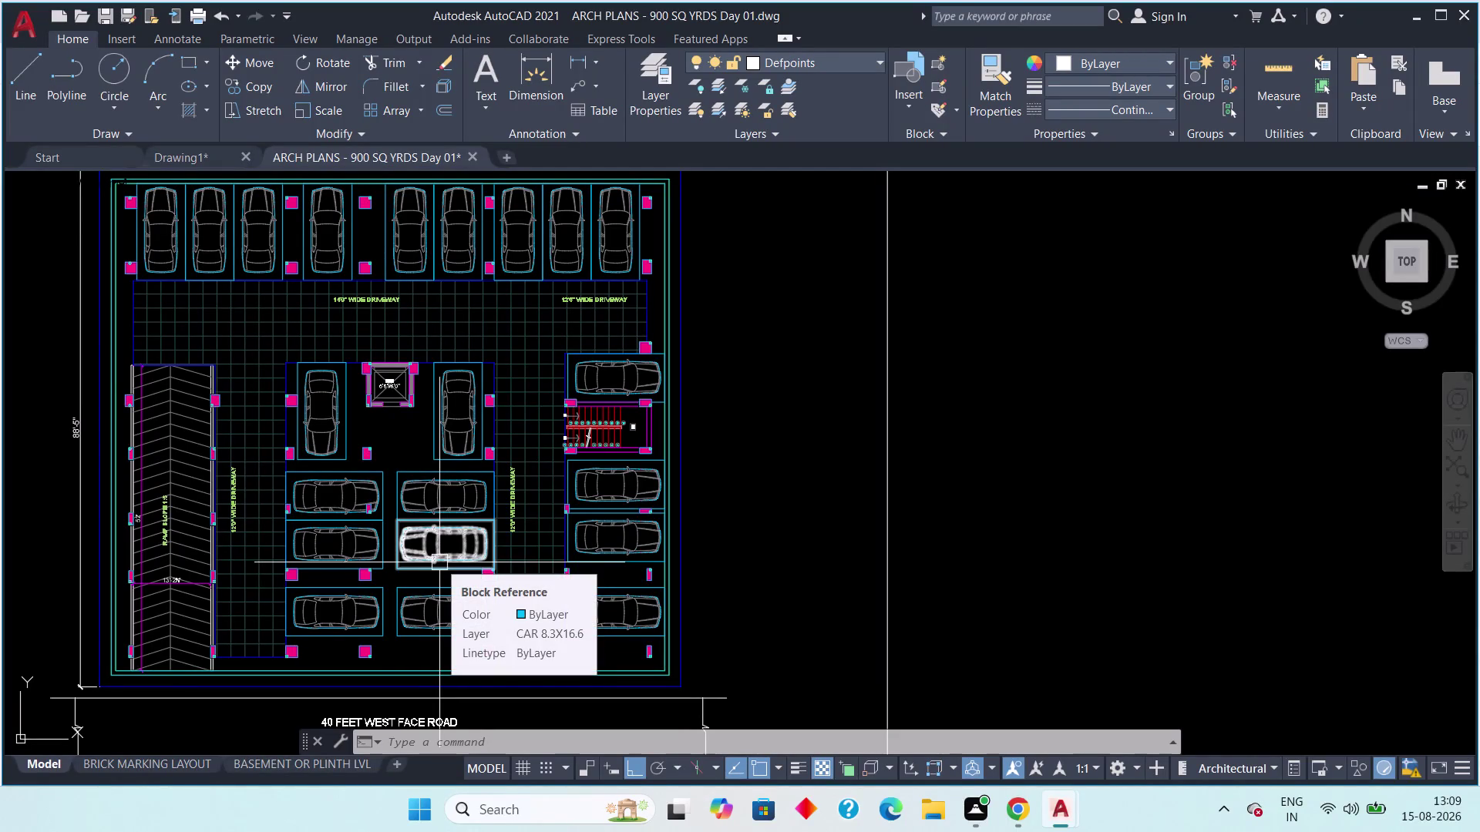
Measure a reference-plan column (2'-1") without placing the dimension, then go to Drawing1.
scroll(up, 3)
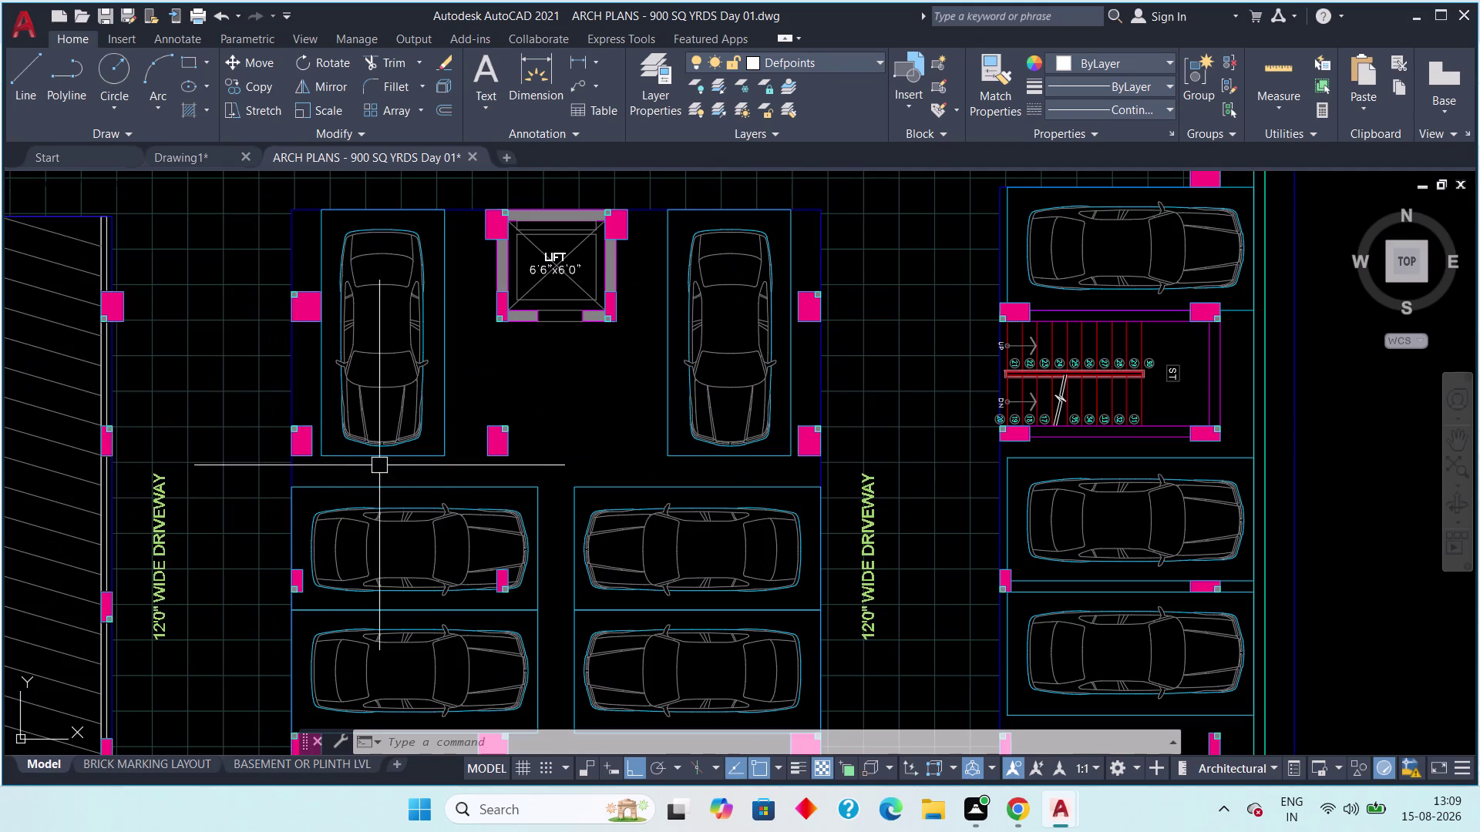
click(574, 60)
scroll(up, 3)
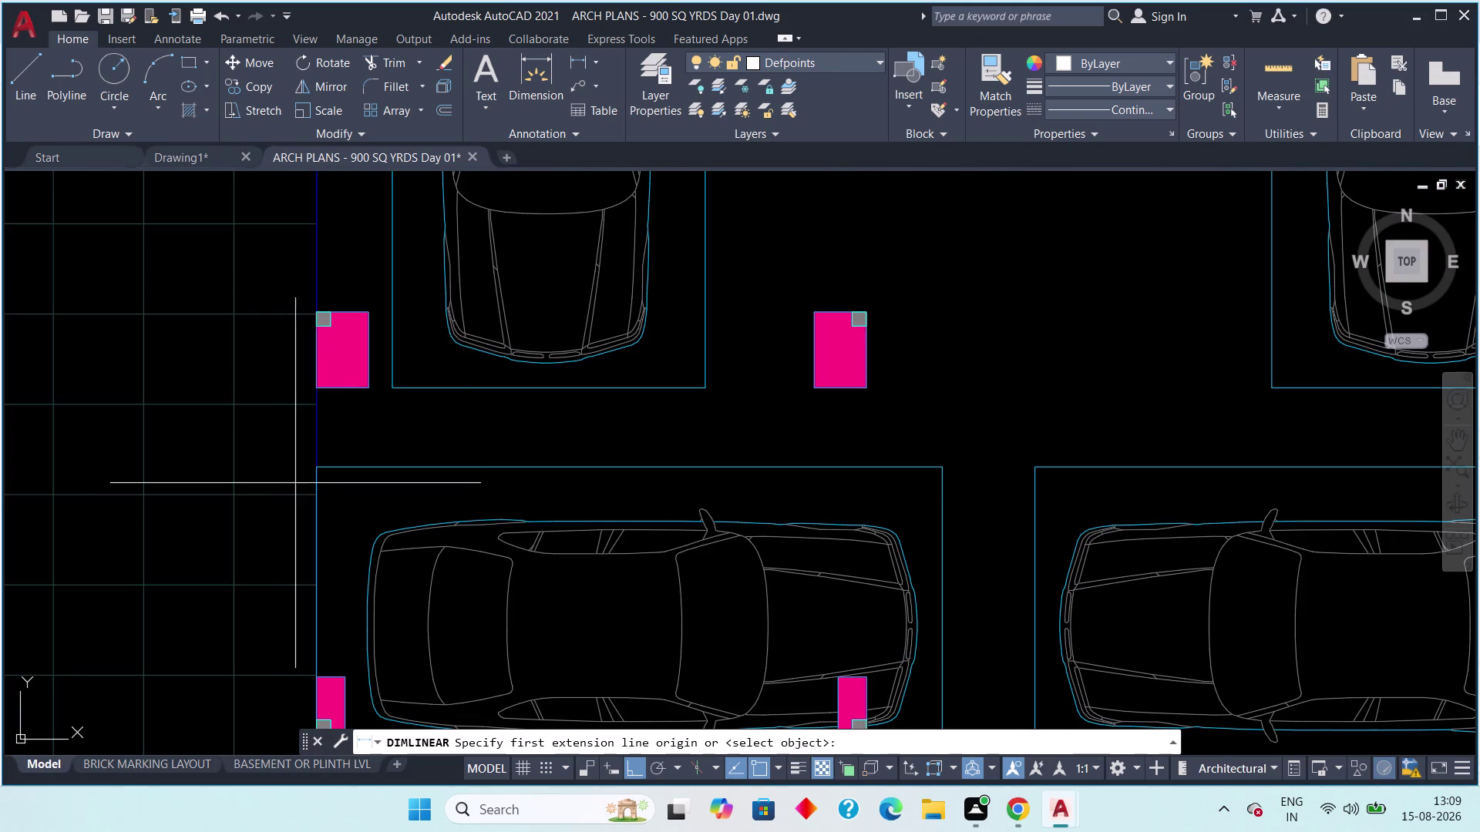
click(316, 471)
click(316, 391)
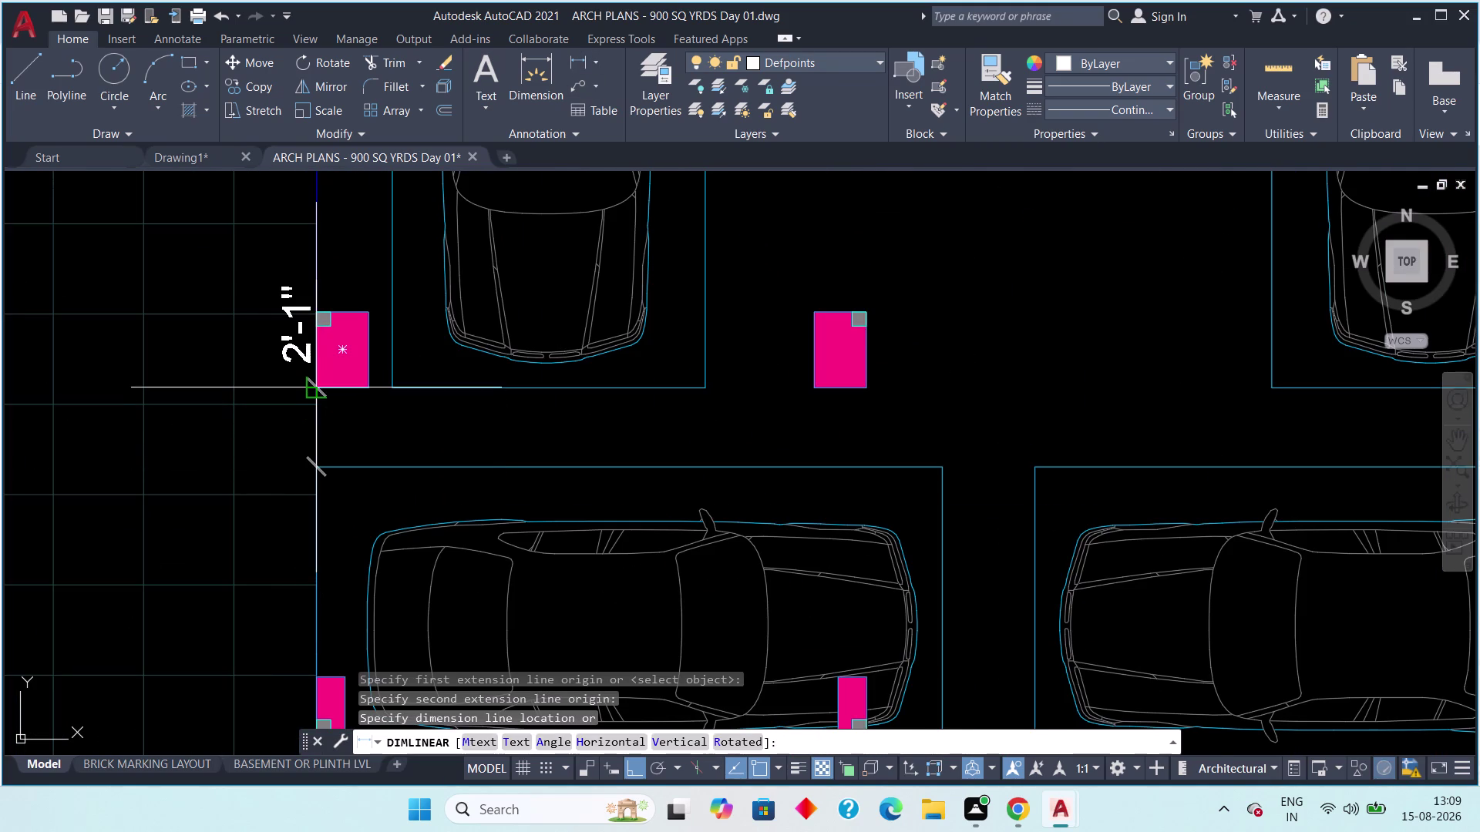
scroll(down, 3)
key(Escape)
scroll(down, 3)
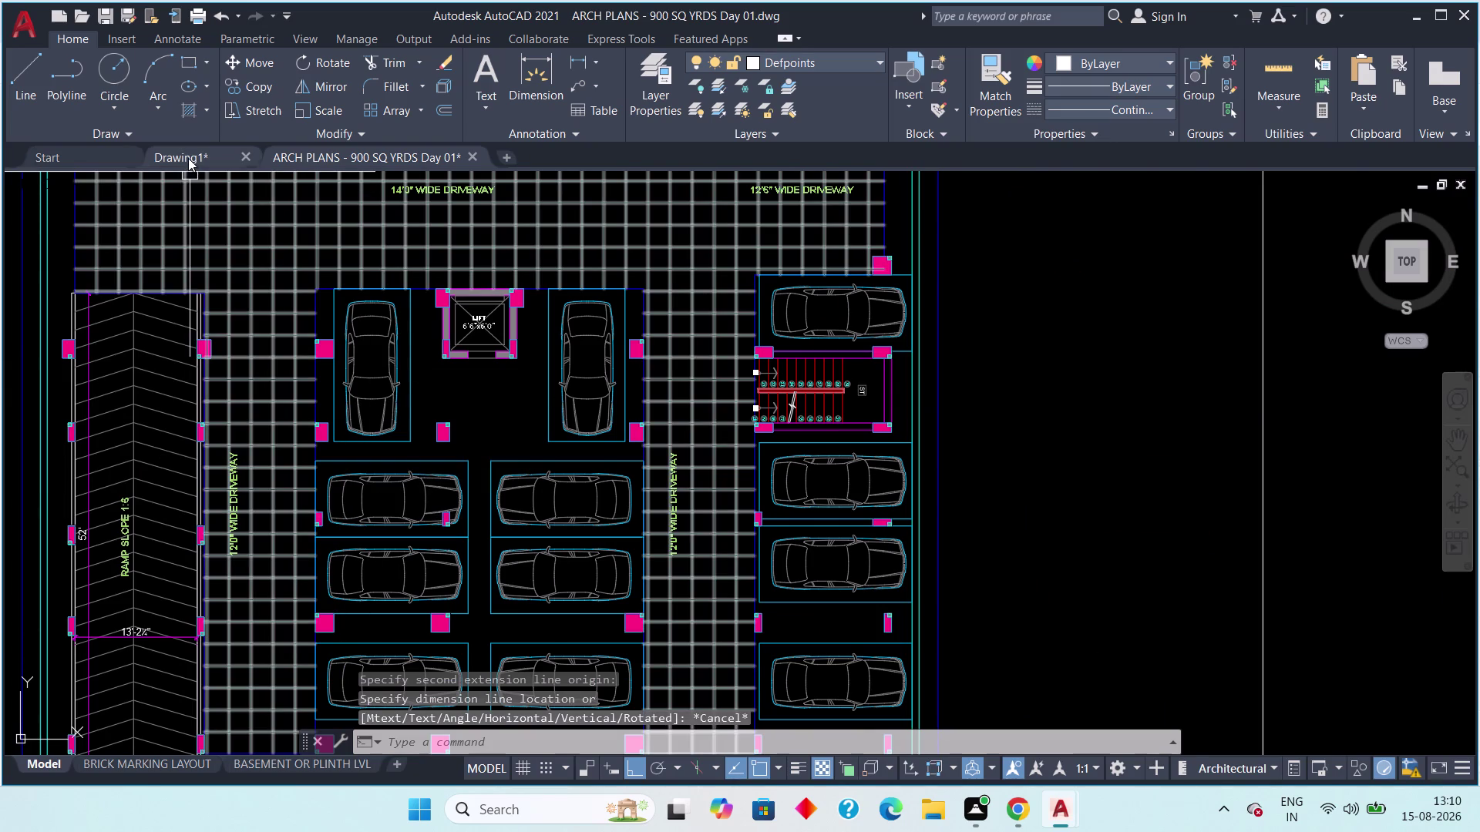
click(188, 158)
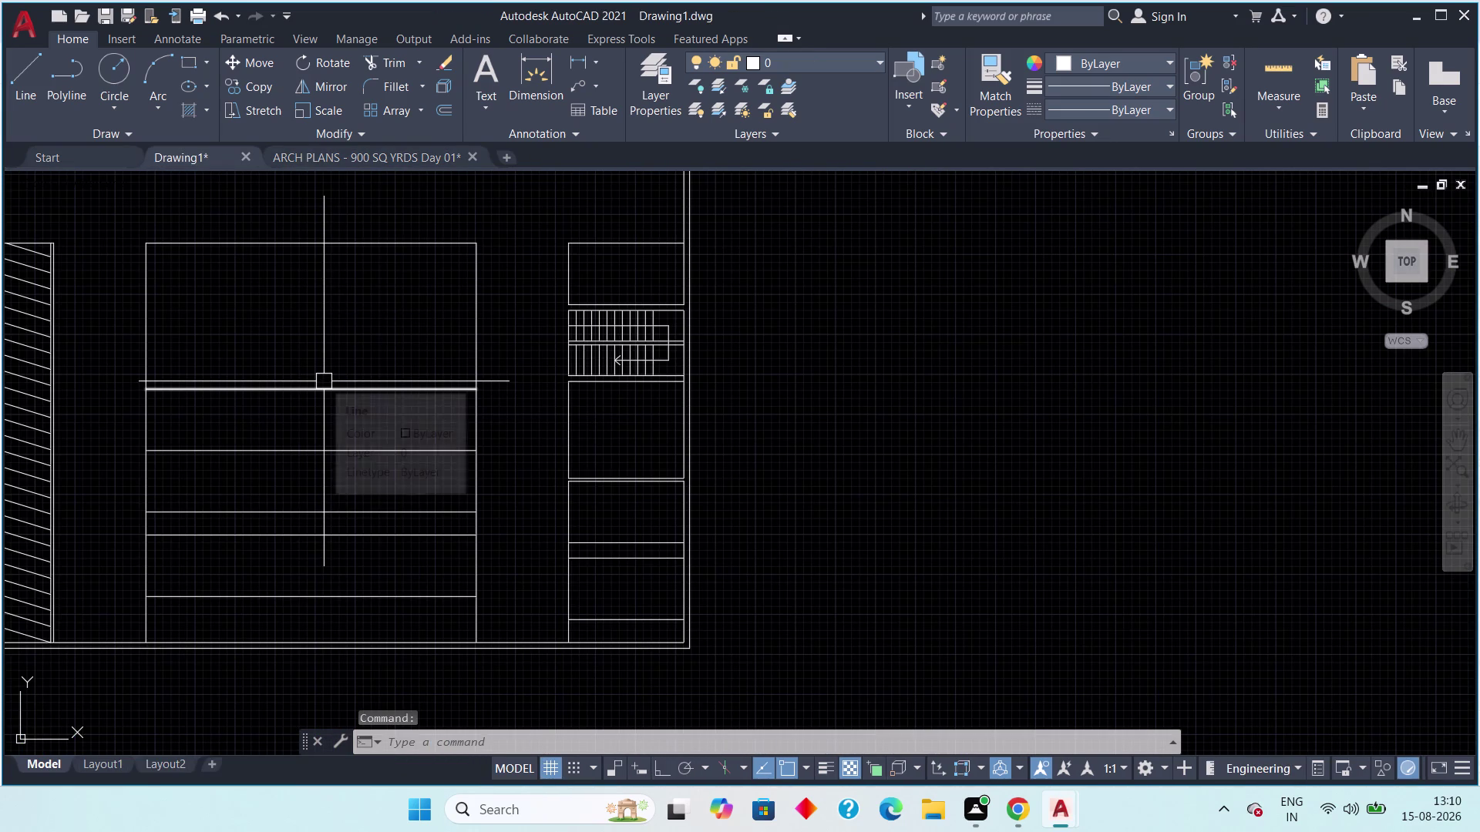
Offset the parking bay's horizontal line 2 feet to one side.
text(off 2)
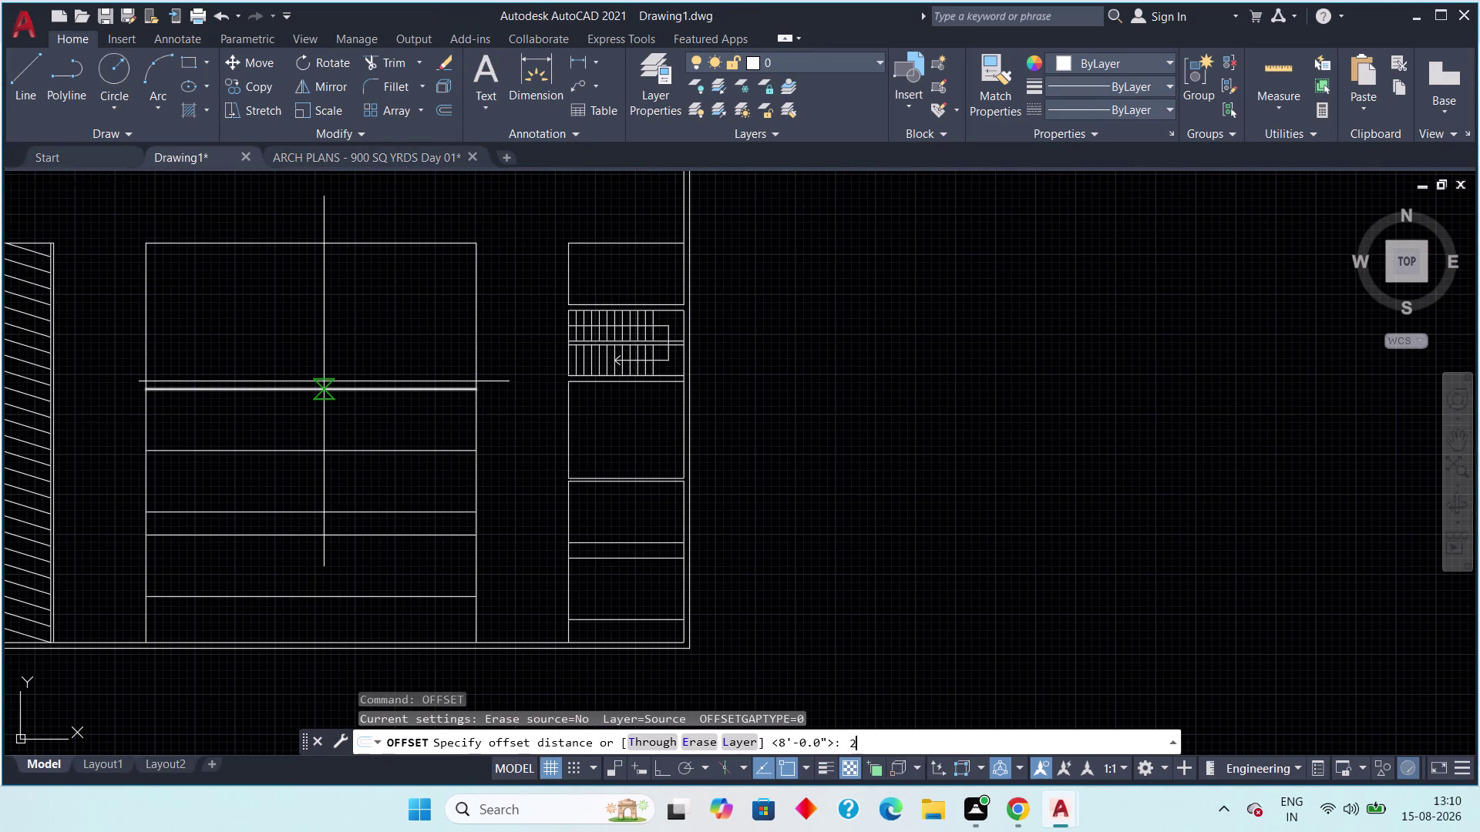
text(')
key(space)
click(334, 392)
click(333, 375)
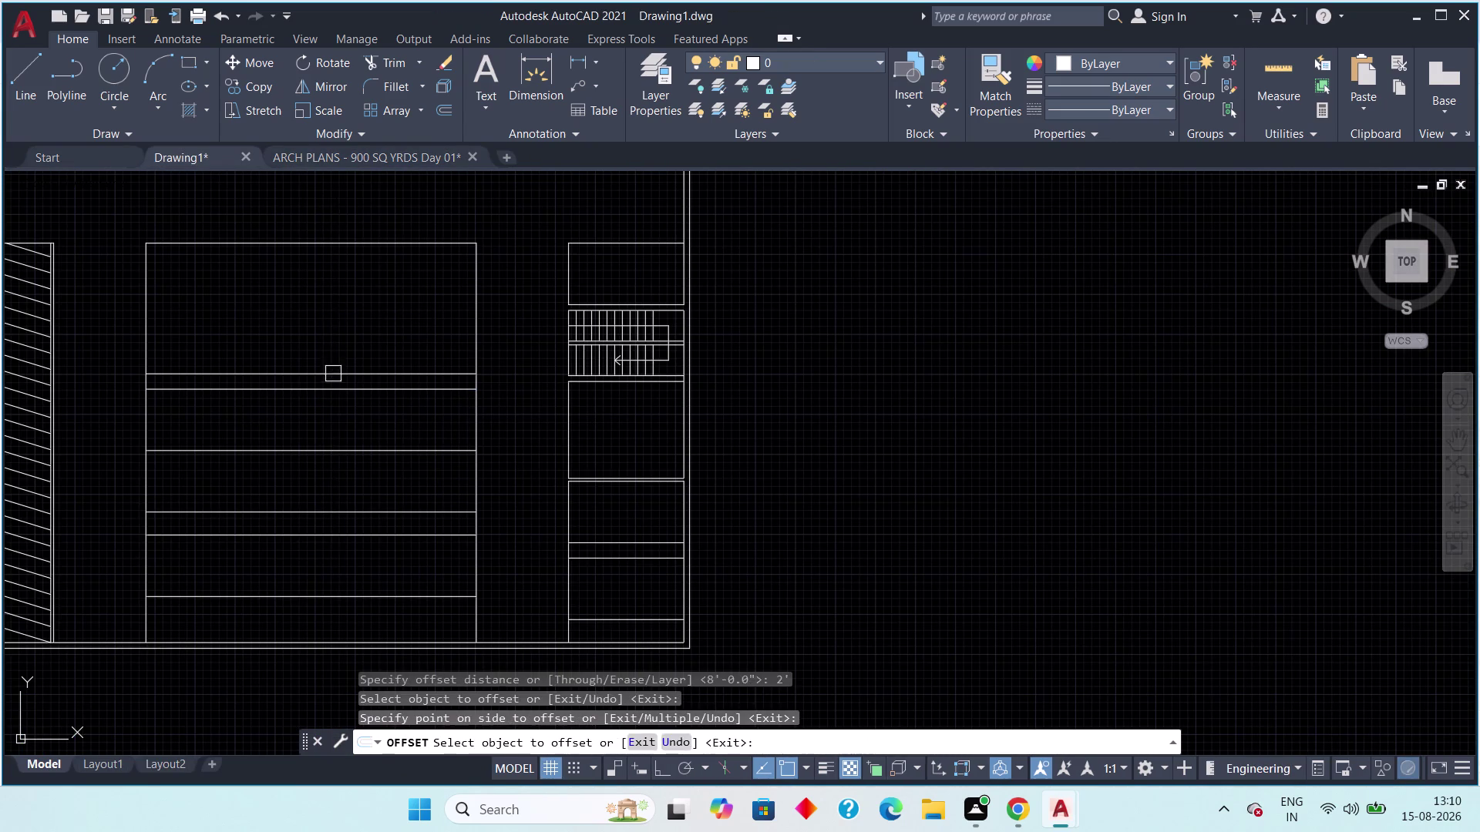
key(Escape)
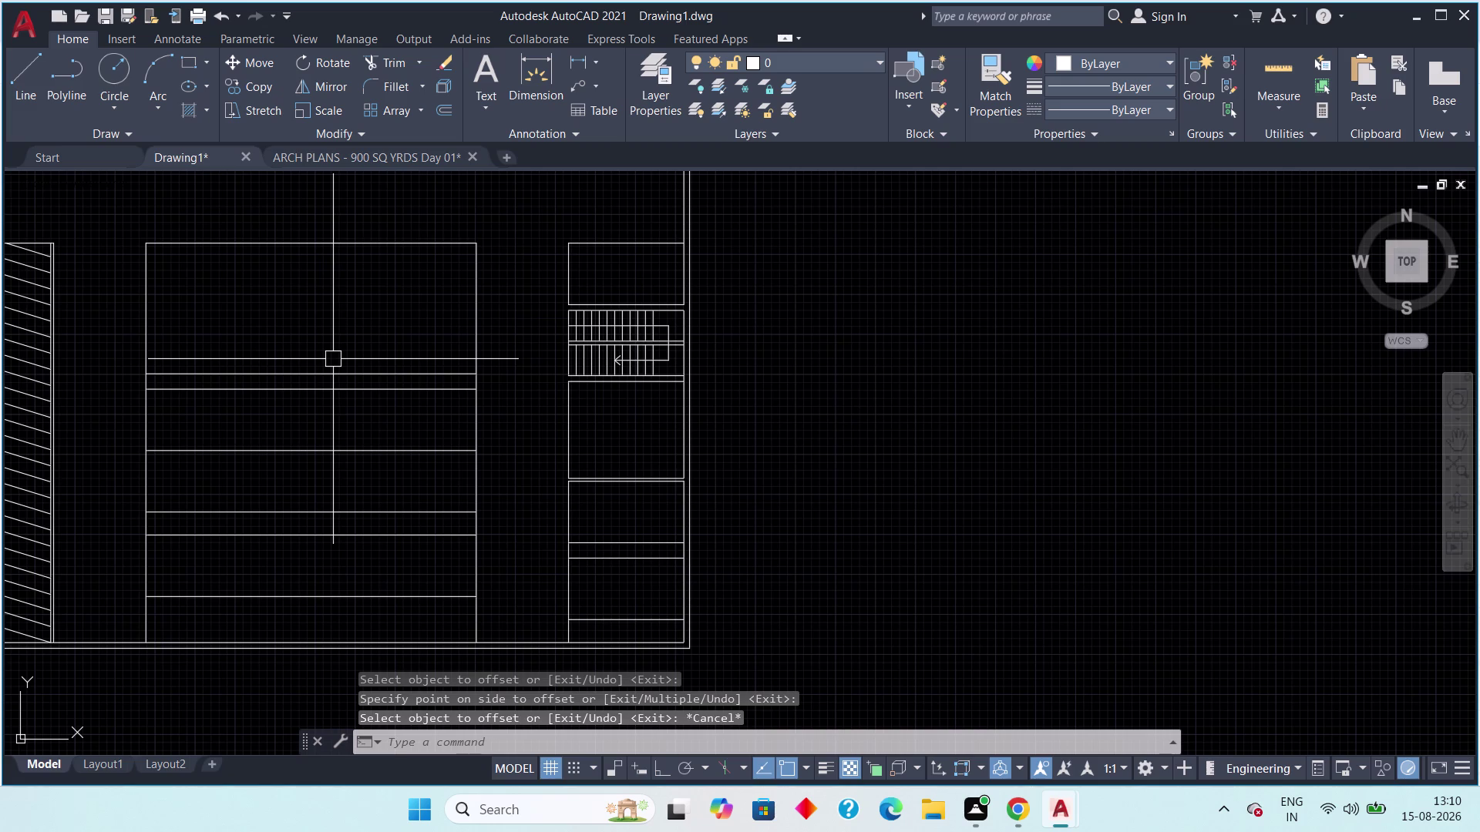
Bring the ARCH PLANS reference plan back up.
click(301, 145)
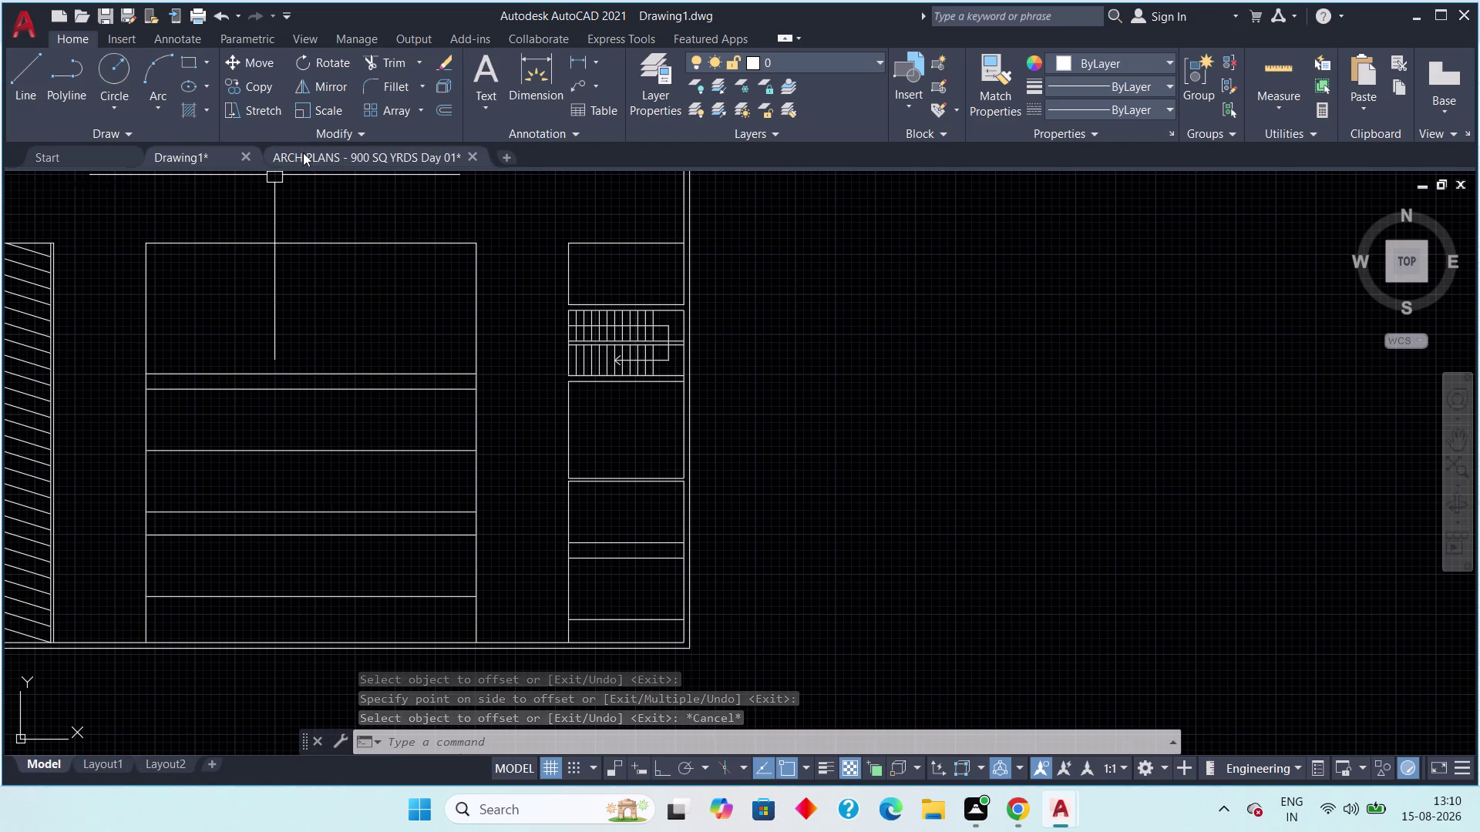
click(303, 149)
double_click(306, 156)
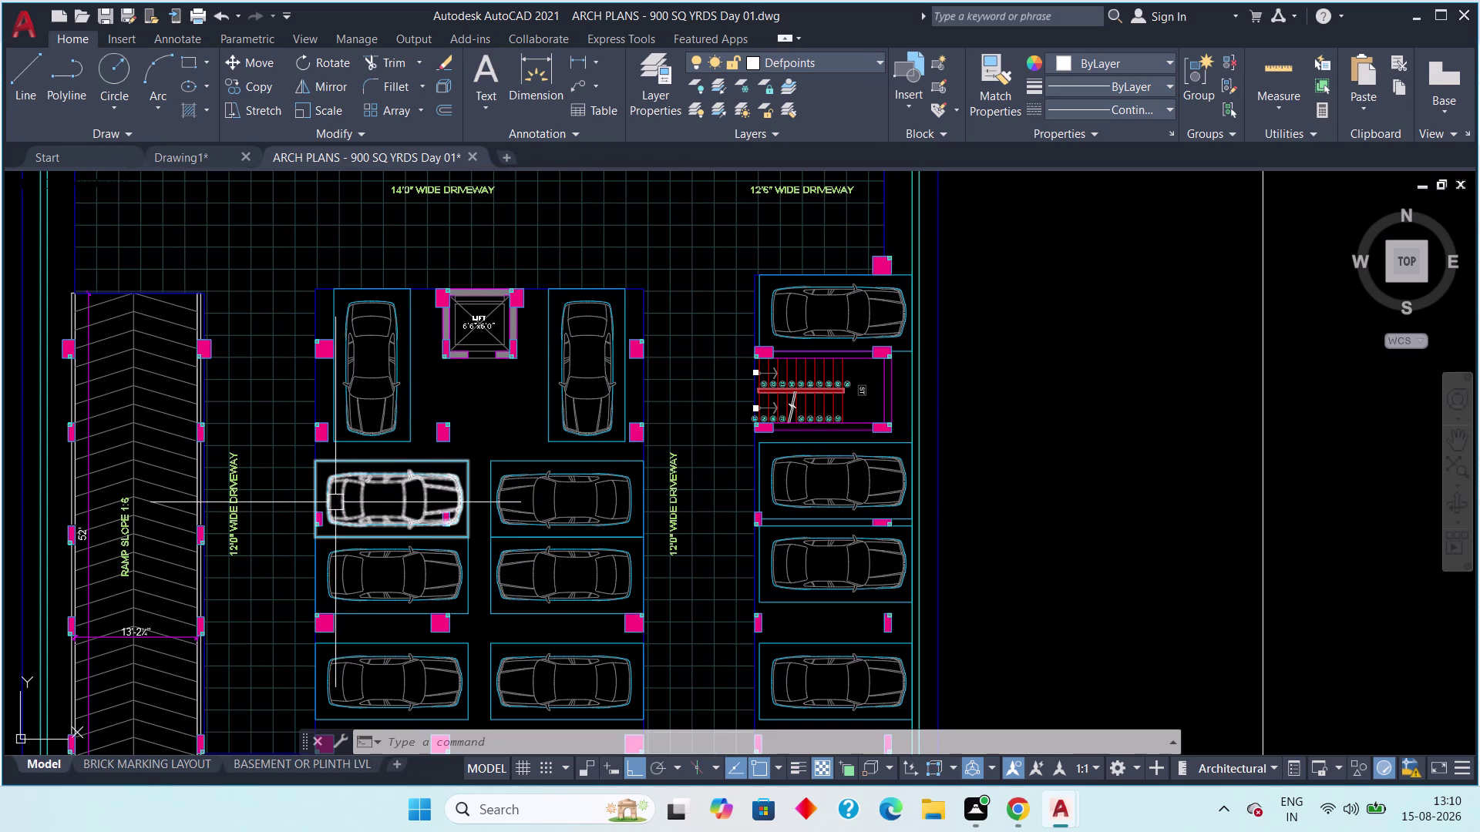
In Drawing1, offset the parking block's left and right edges 2 feet inward.
click(183, 147)
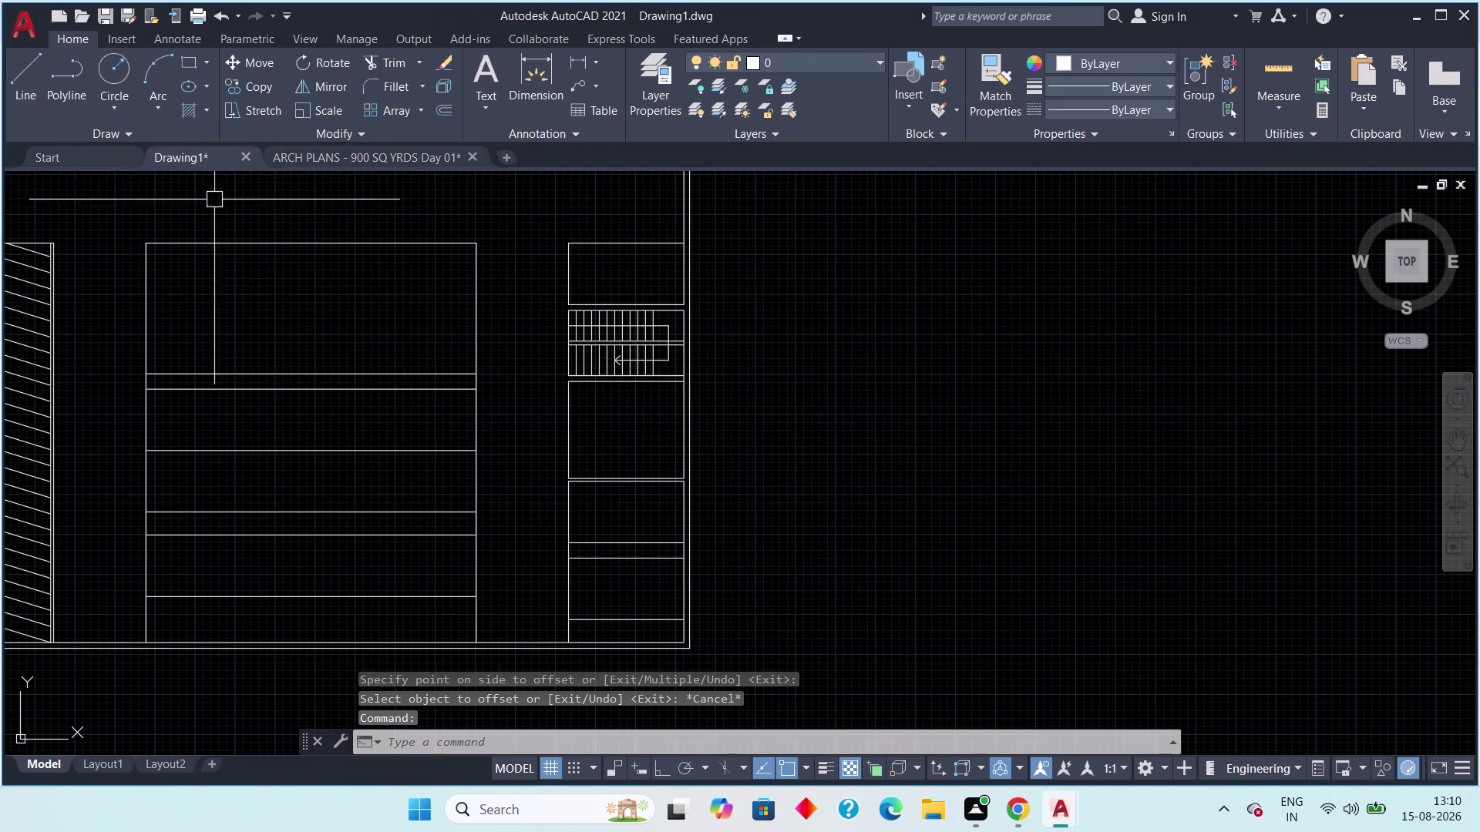
middle_drag(271, 329, 349, 365)
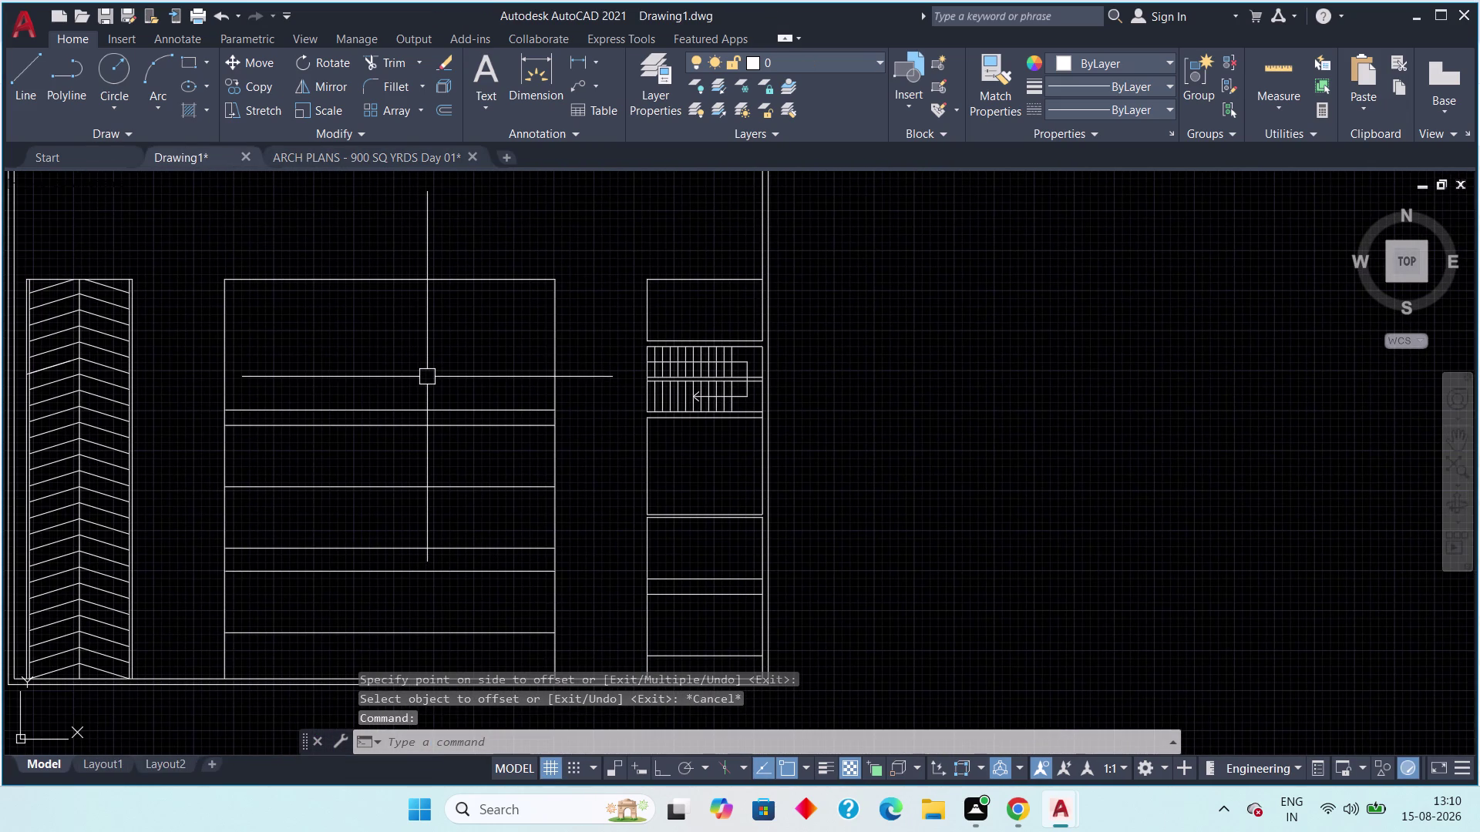
text(o)
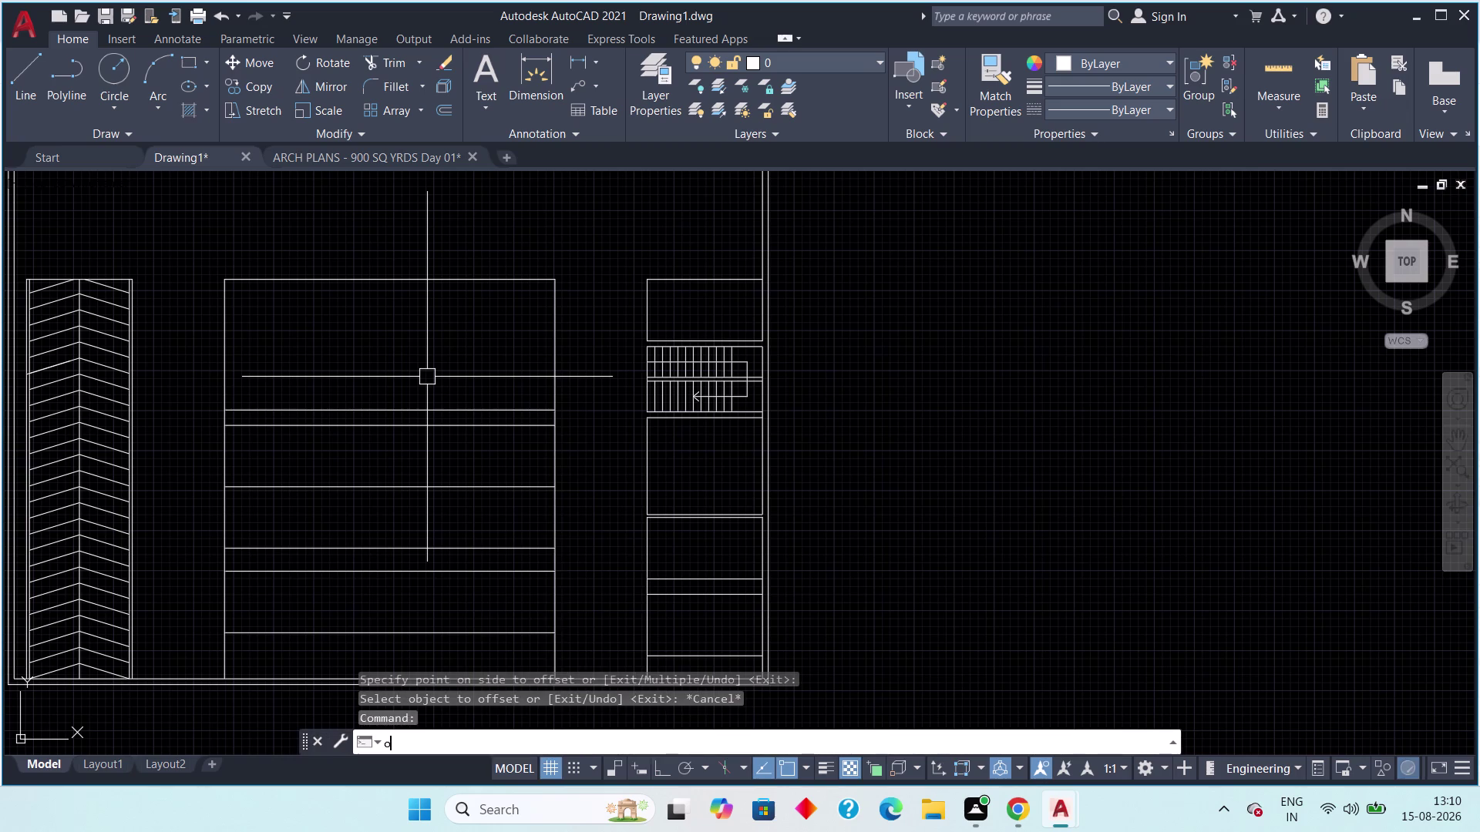
text(ff)
key(space)
text(2')
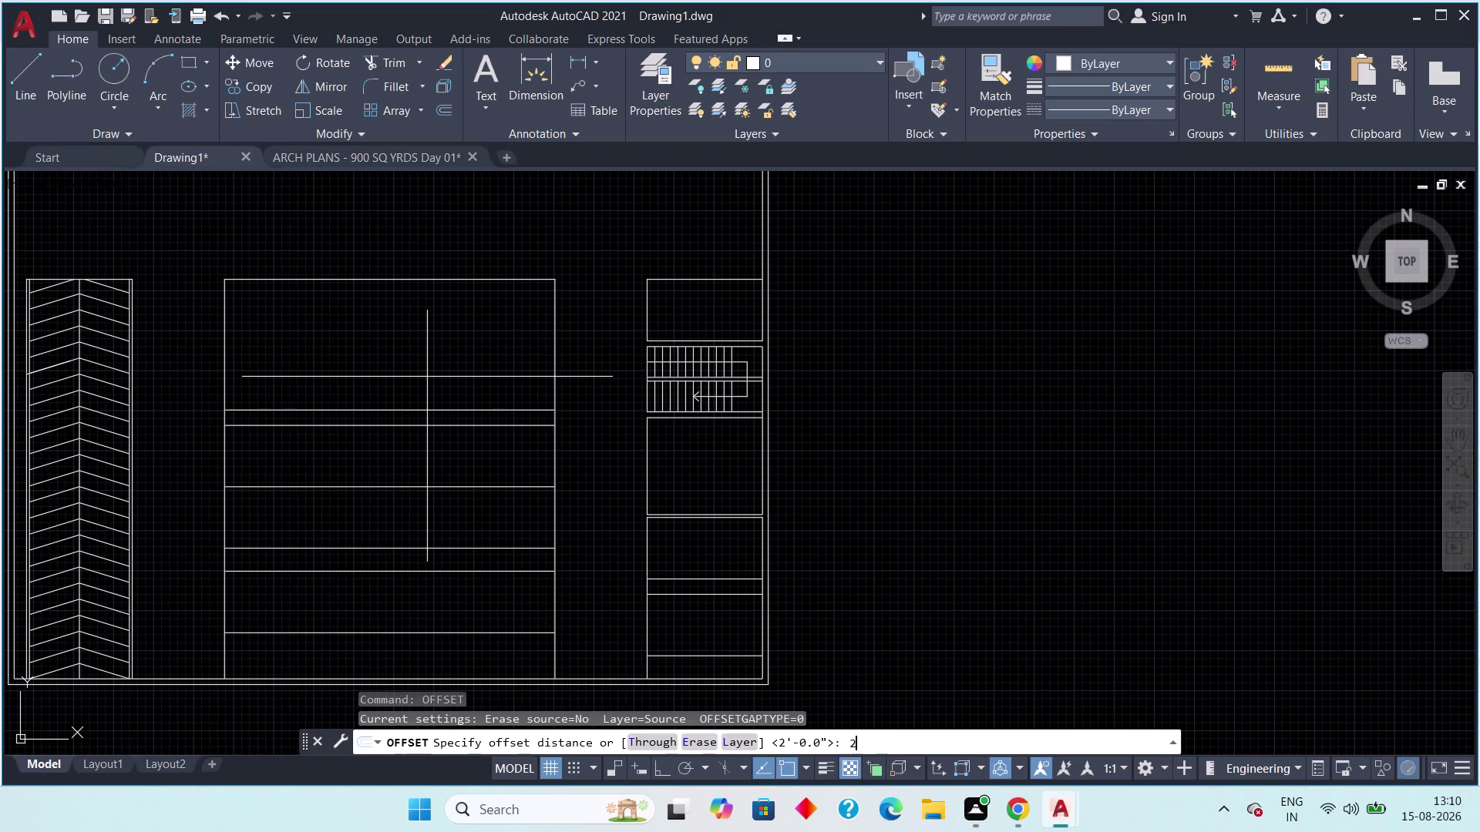
key(space)
click(562, 345)
click(521, 353)
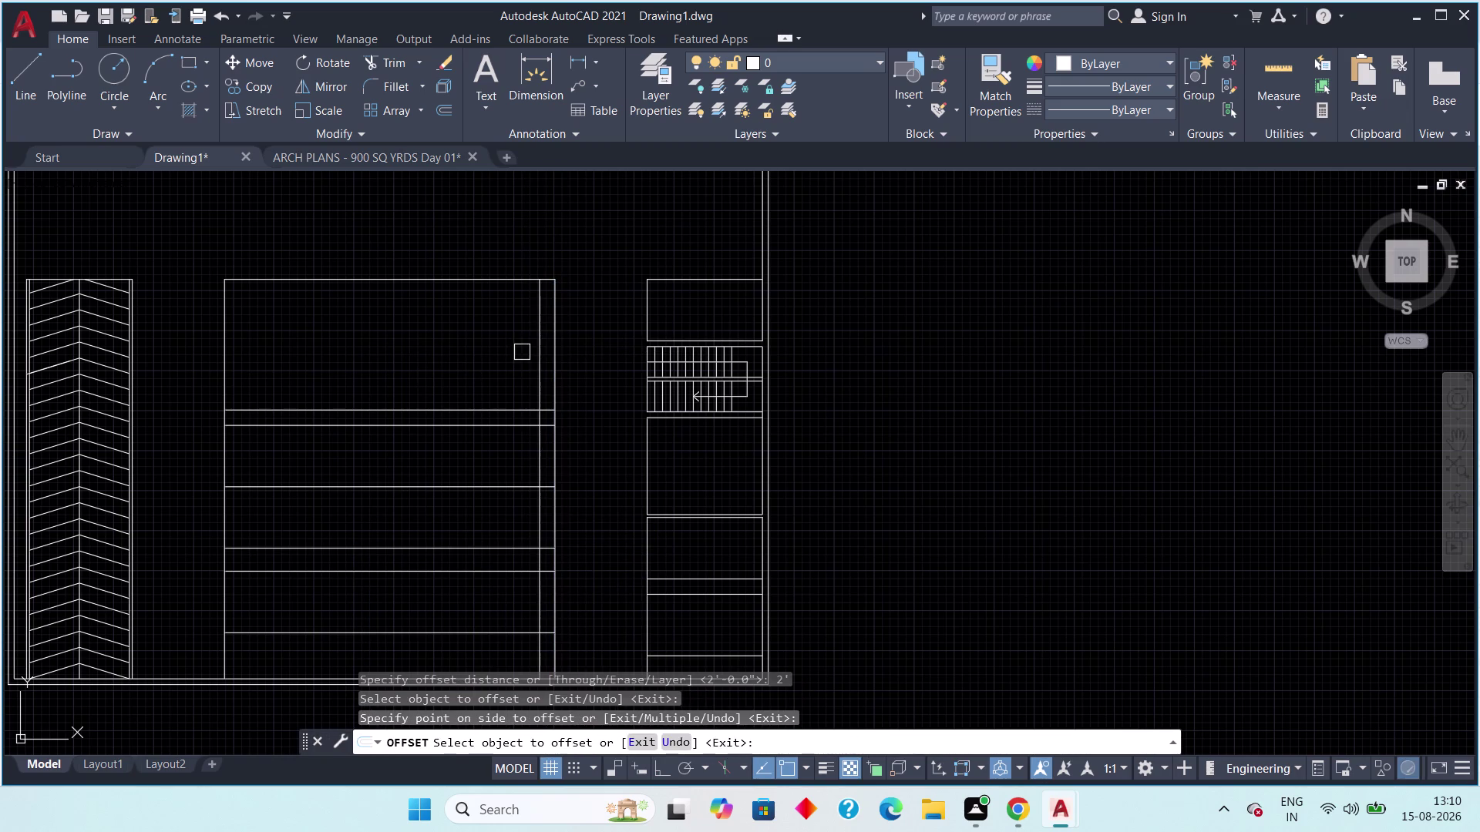
click(225, 360)
click(255, 353)
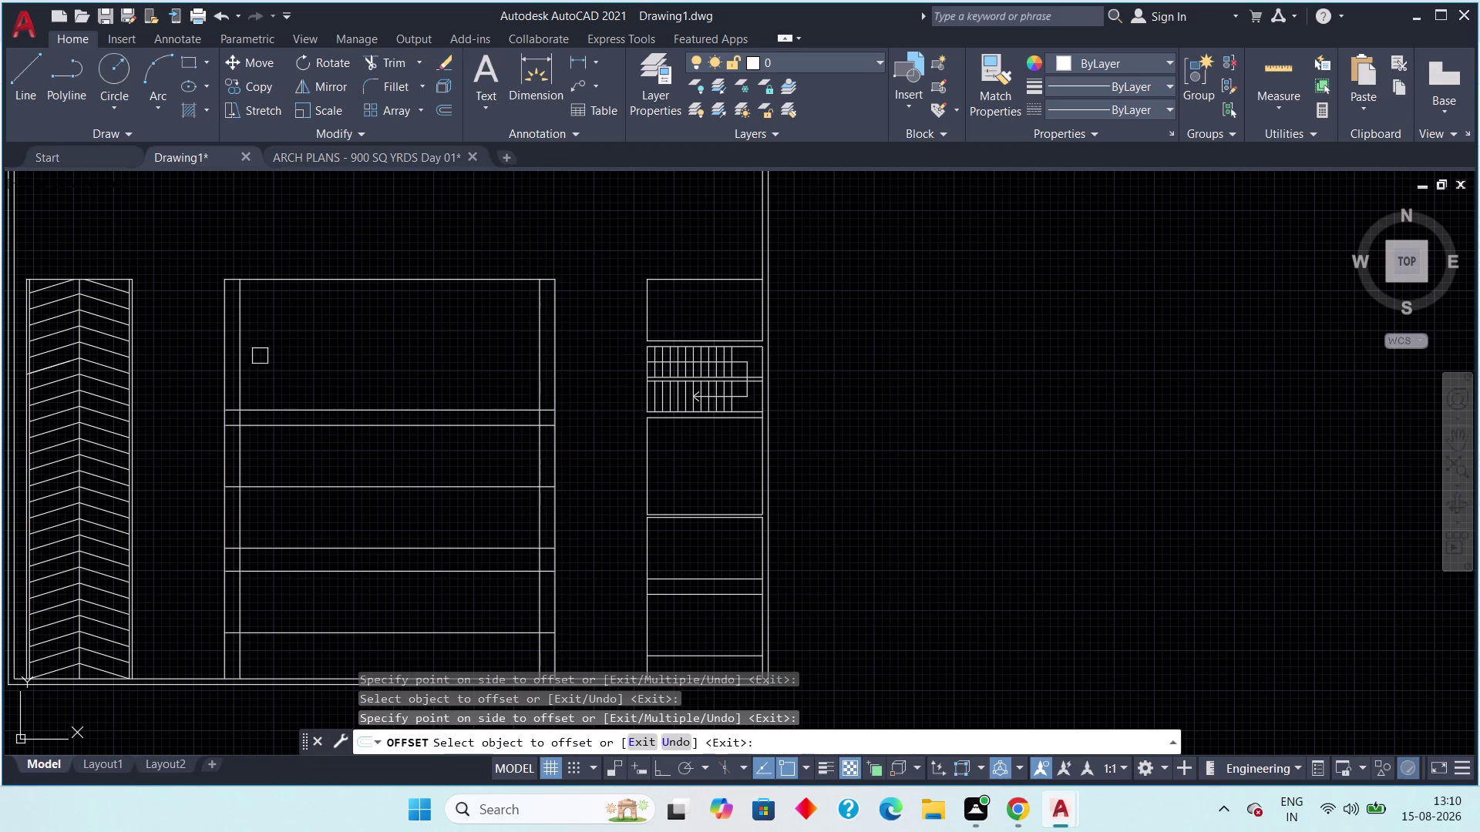
key(Escape)
Shorten both new inner lines so they stop at the top strip's divider.
click(241, 442)
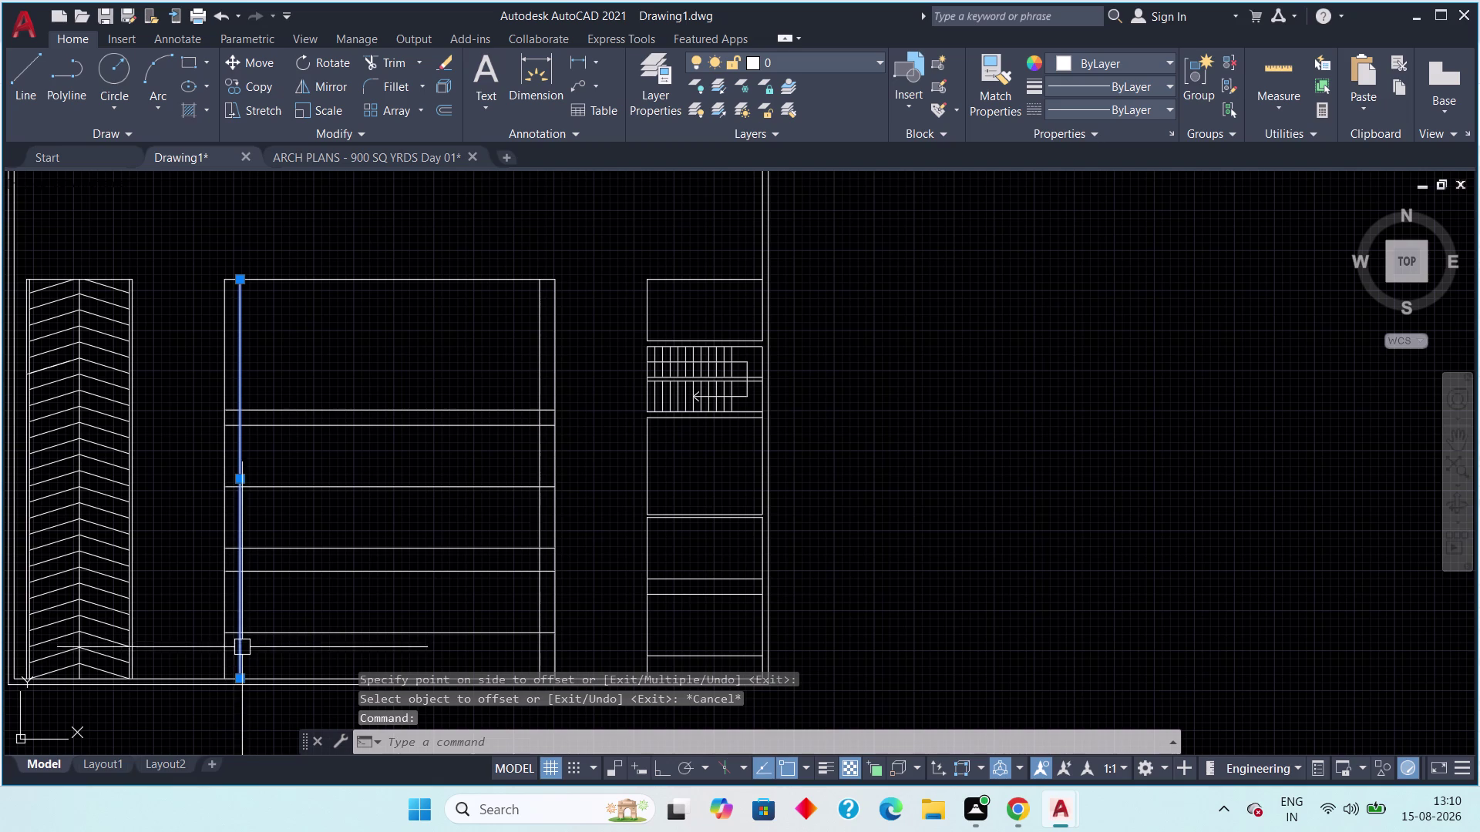
click(239, 677)
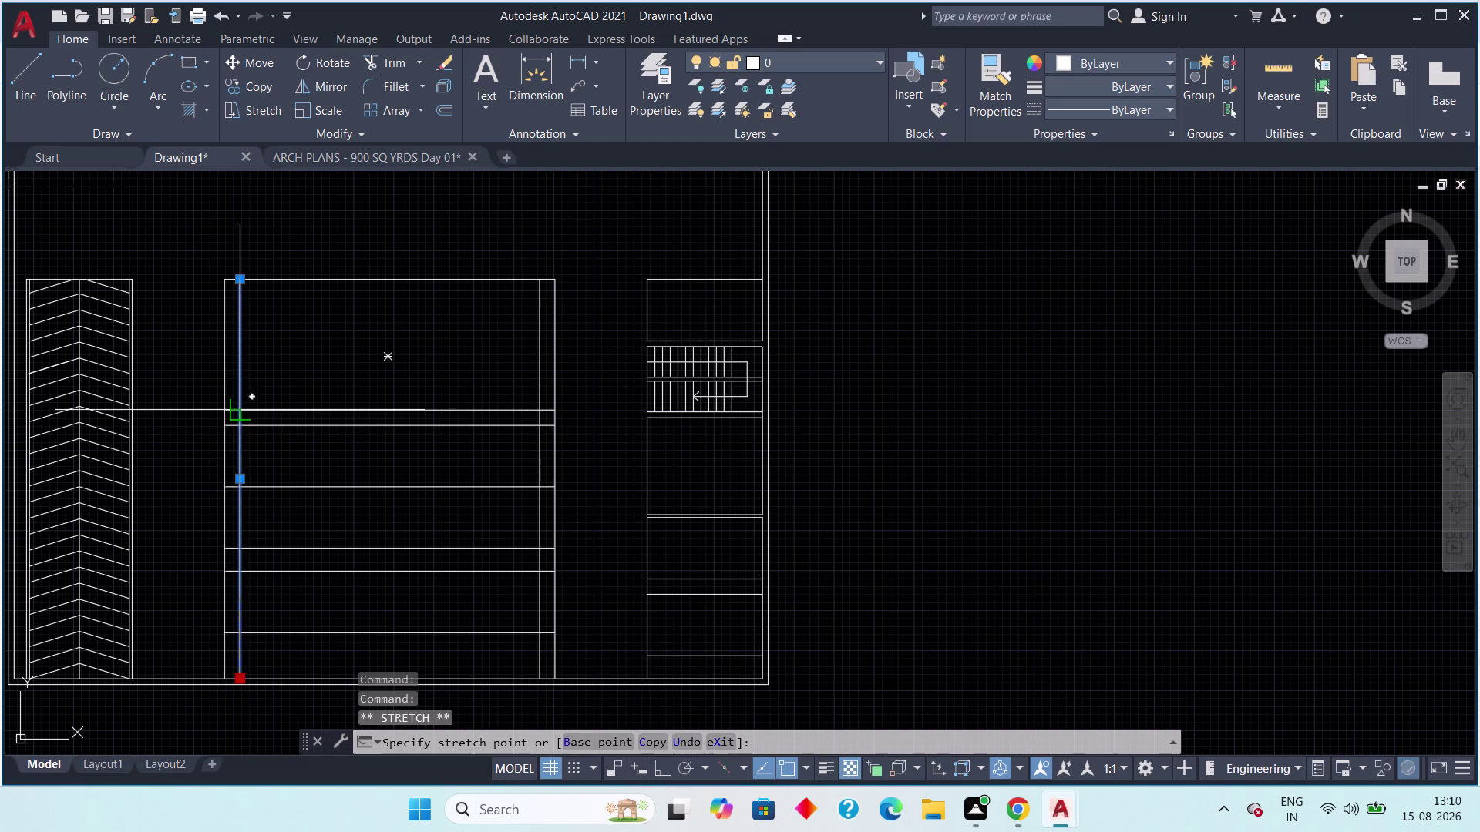
click(244, 407)
key(Escape)
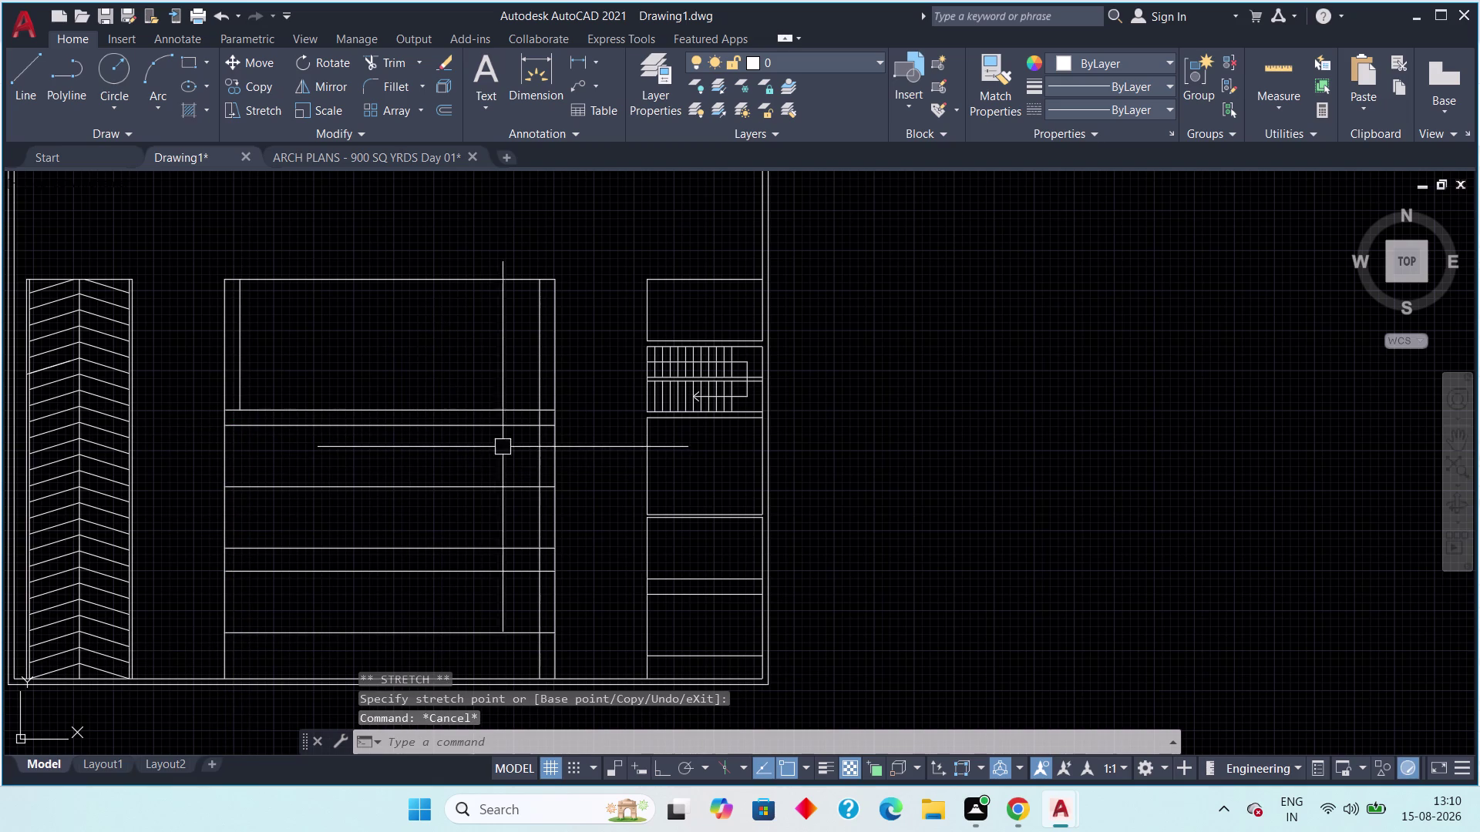
click(533, 382)
middle_drag(538, 490, 514, 388)
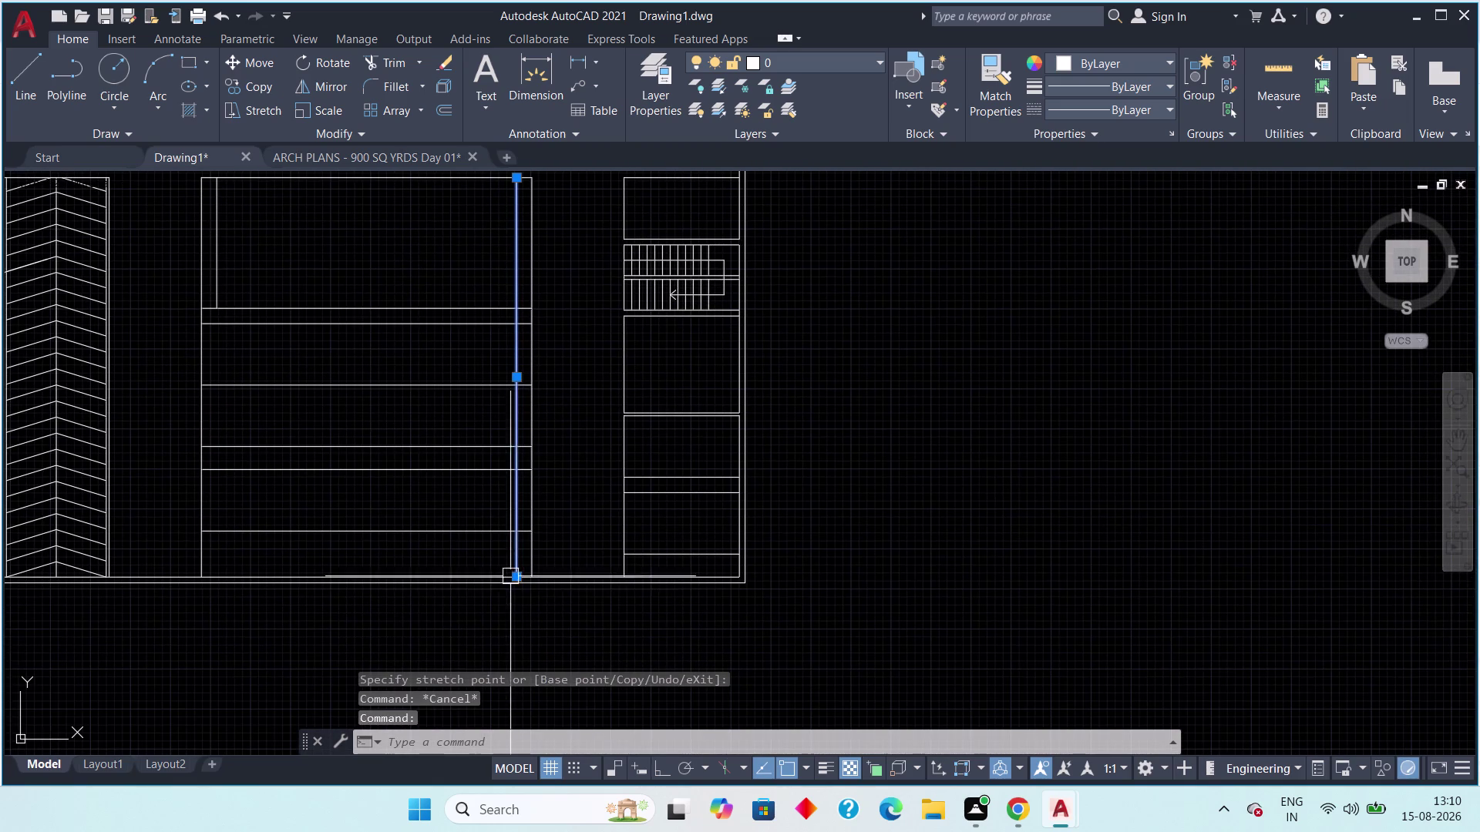
click(516, 576)
click(524, 303)
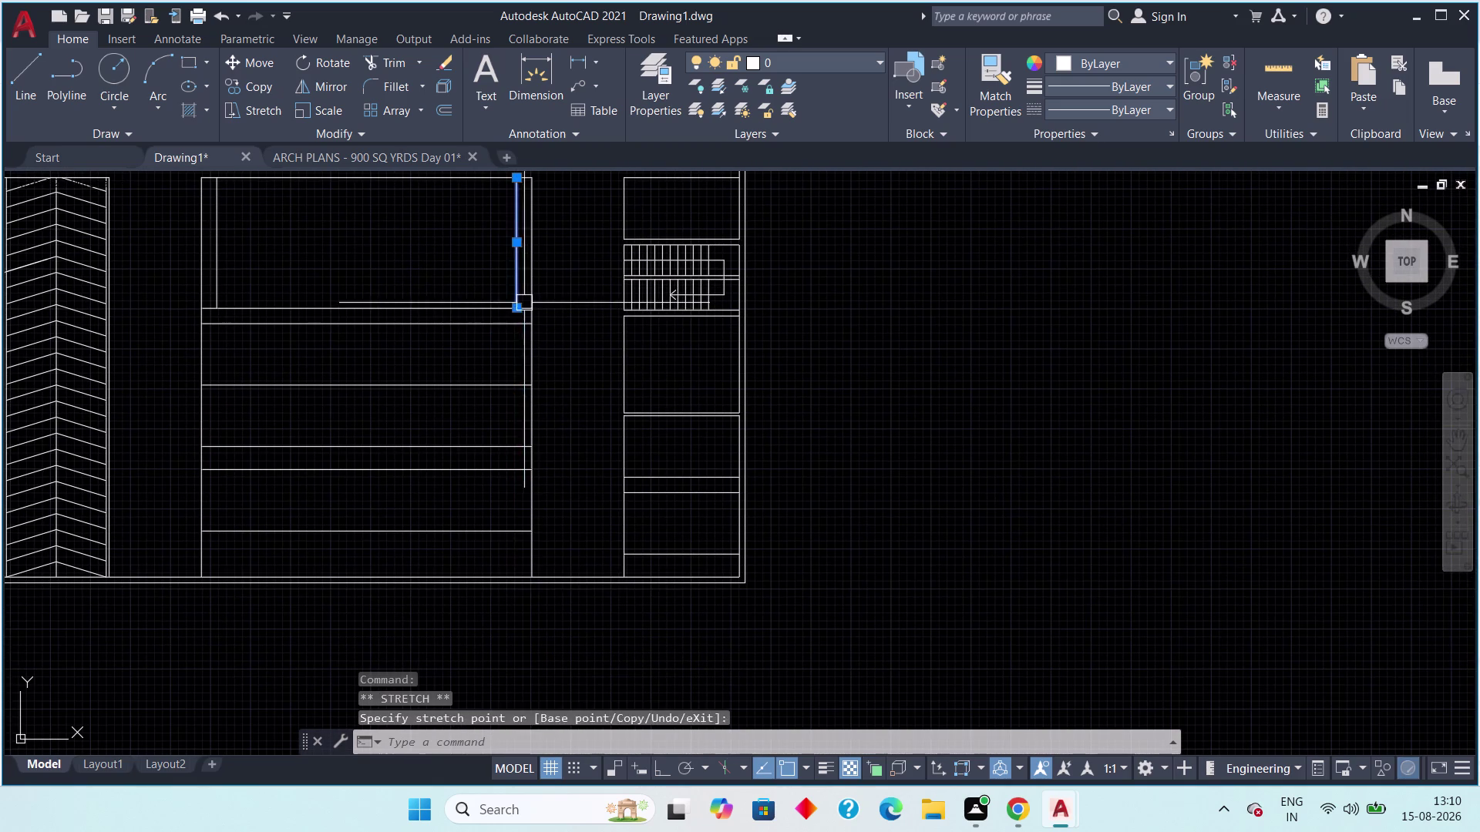
key(Escape)
middle_drag(443, 286, 414, 433)
key(Escape)
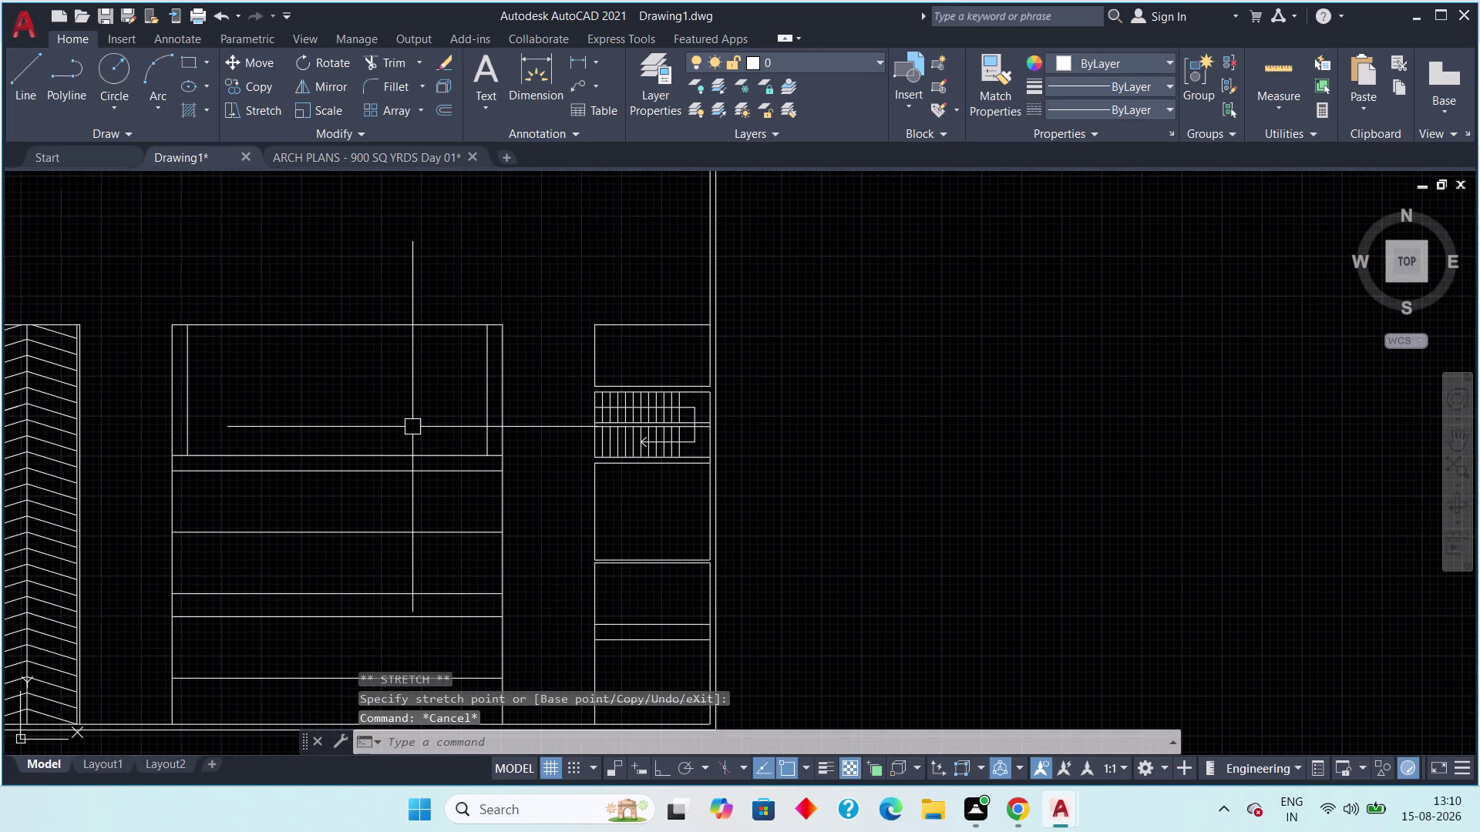
Offset both inner lines 8 feet toward the middle, then return to ARCH PLANS.
text(off 8')
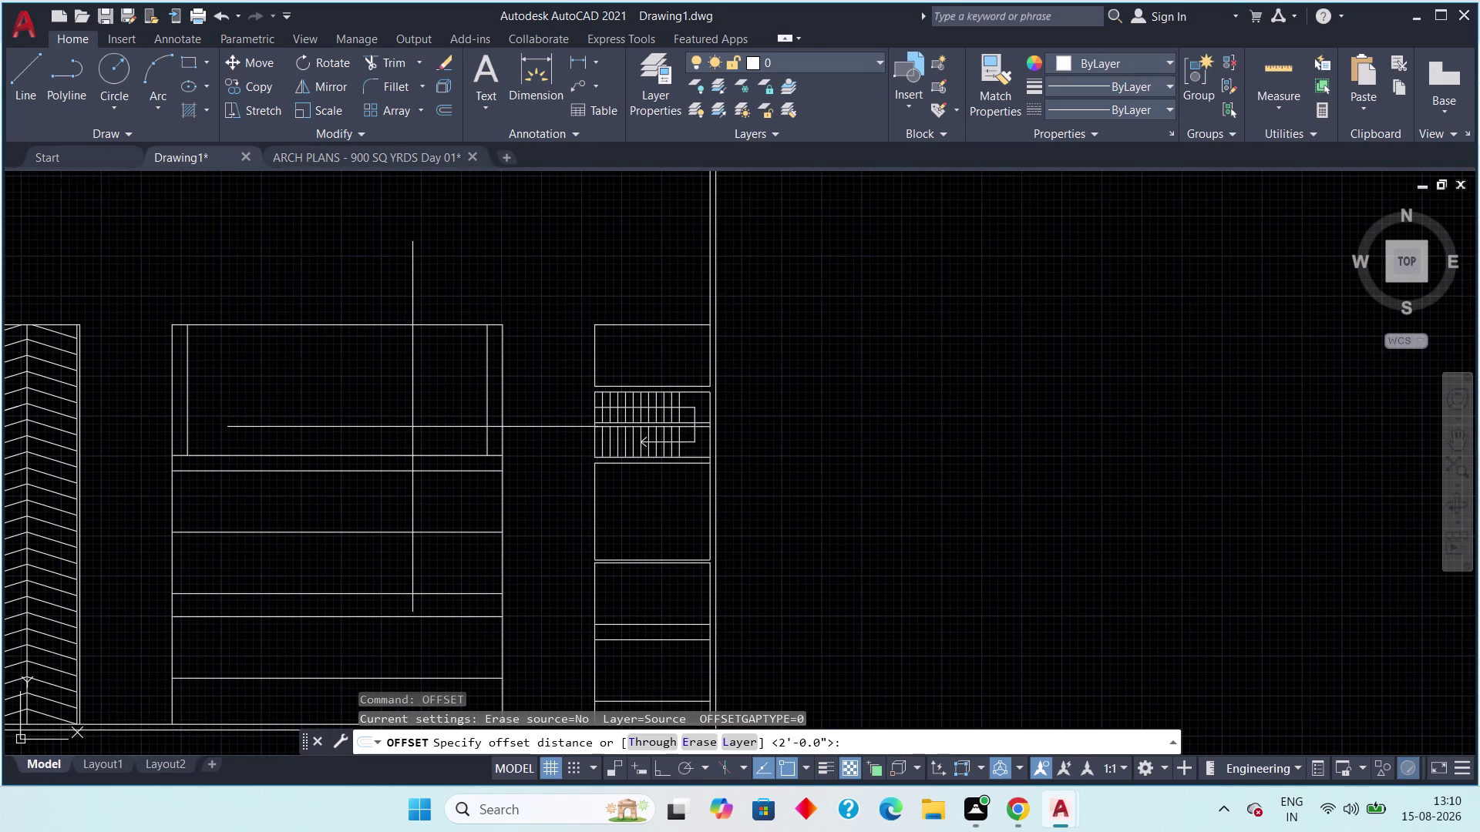
key(space)
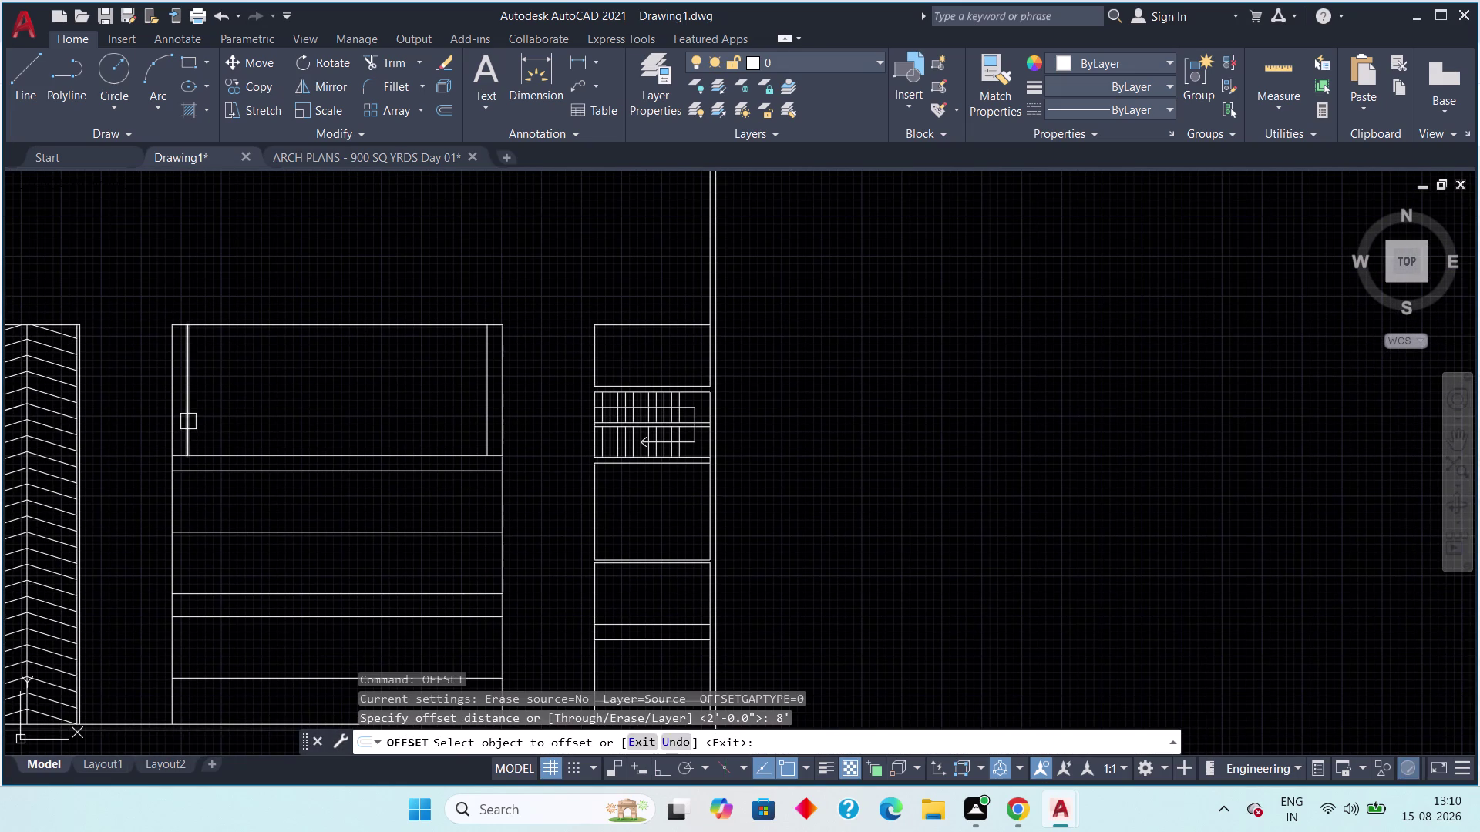
drag(188, 422, 220, 412)
click(272, 405)
click(486, 399)
click(439, 409)
key(Escape)
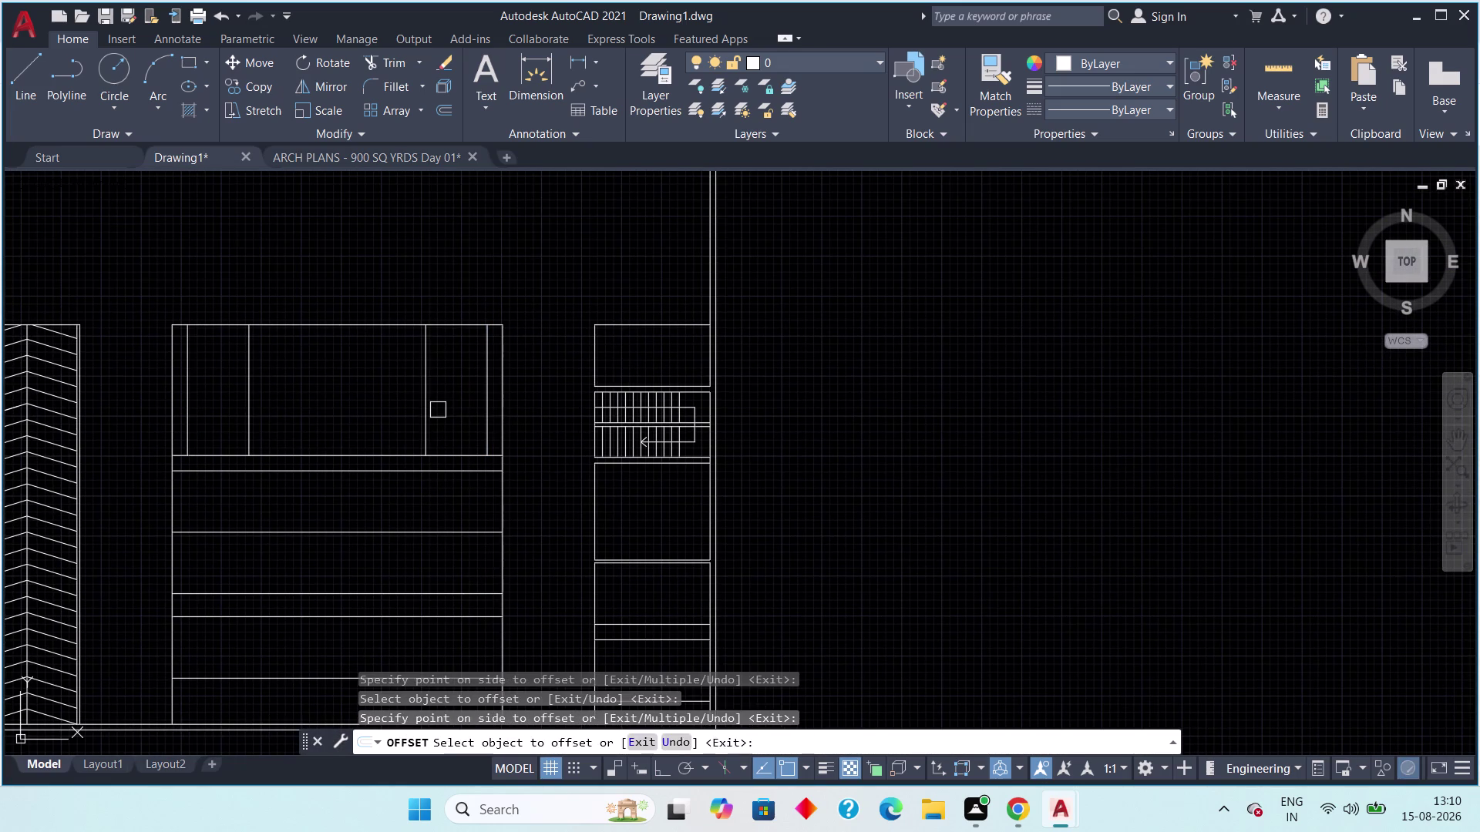
click(351, 158)
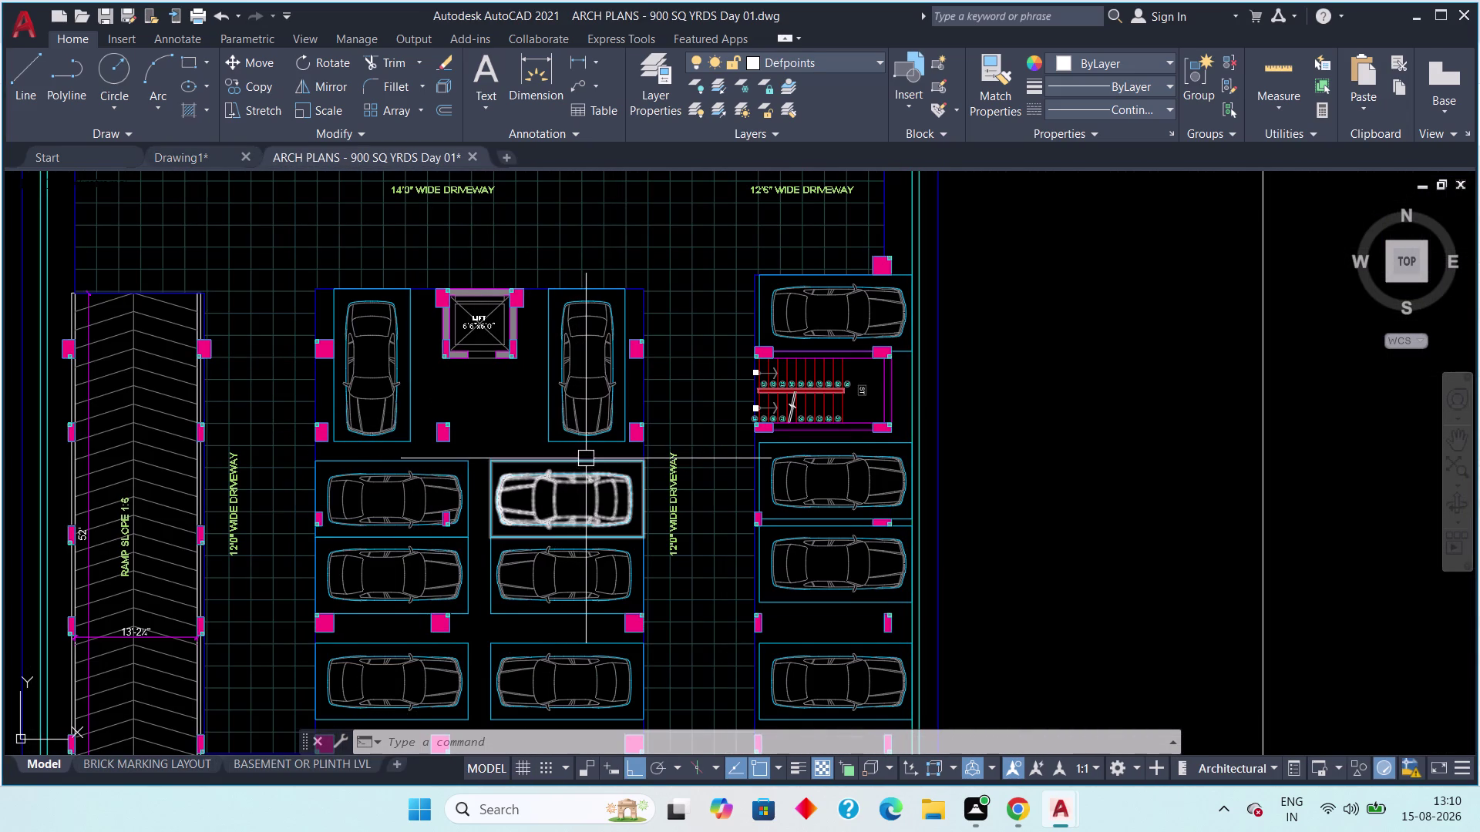
scroll(up, 3)
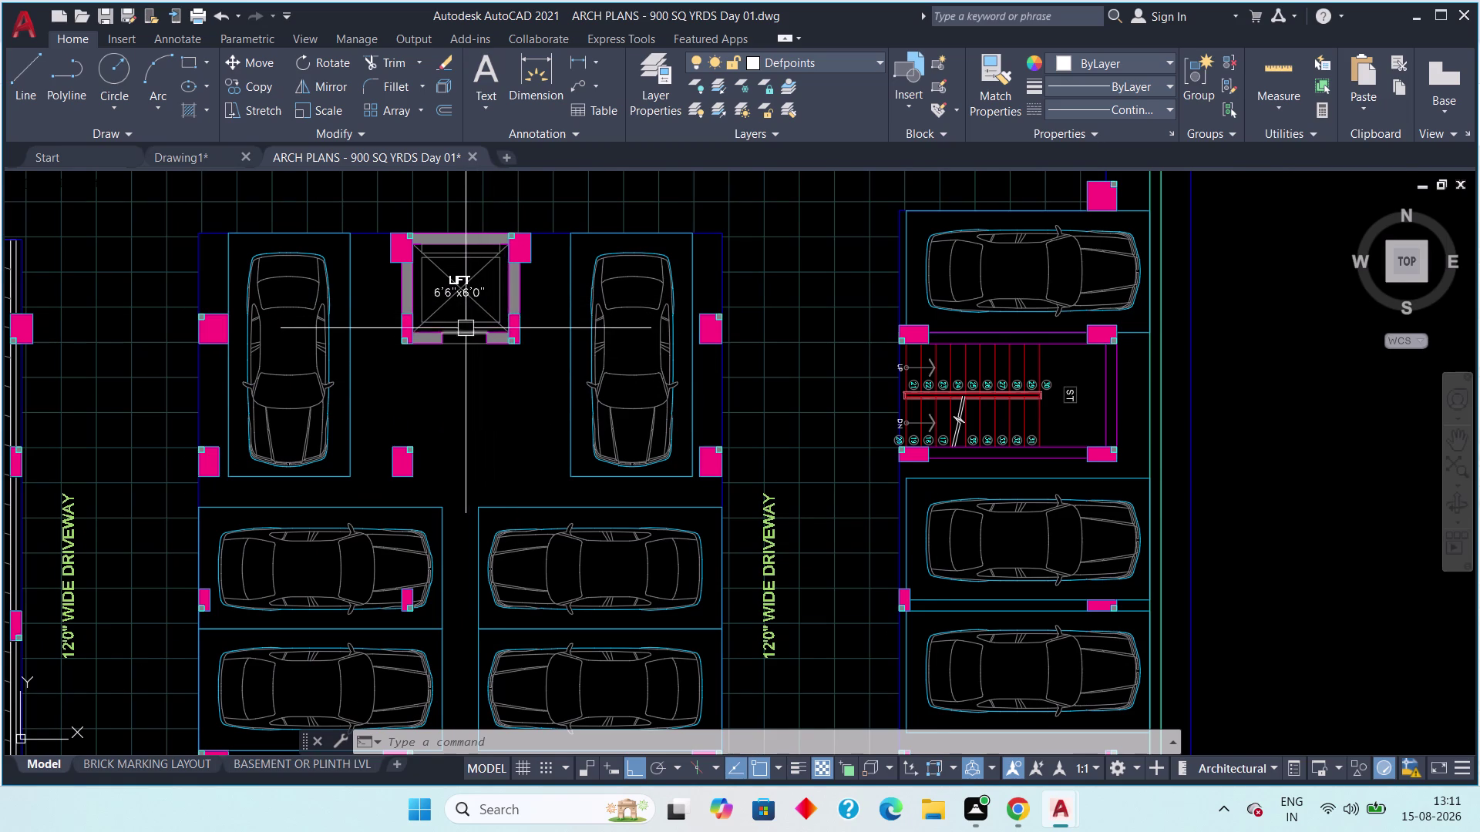
scroll(up, 3)
middle_drag(466, 342, 426, 486)
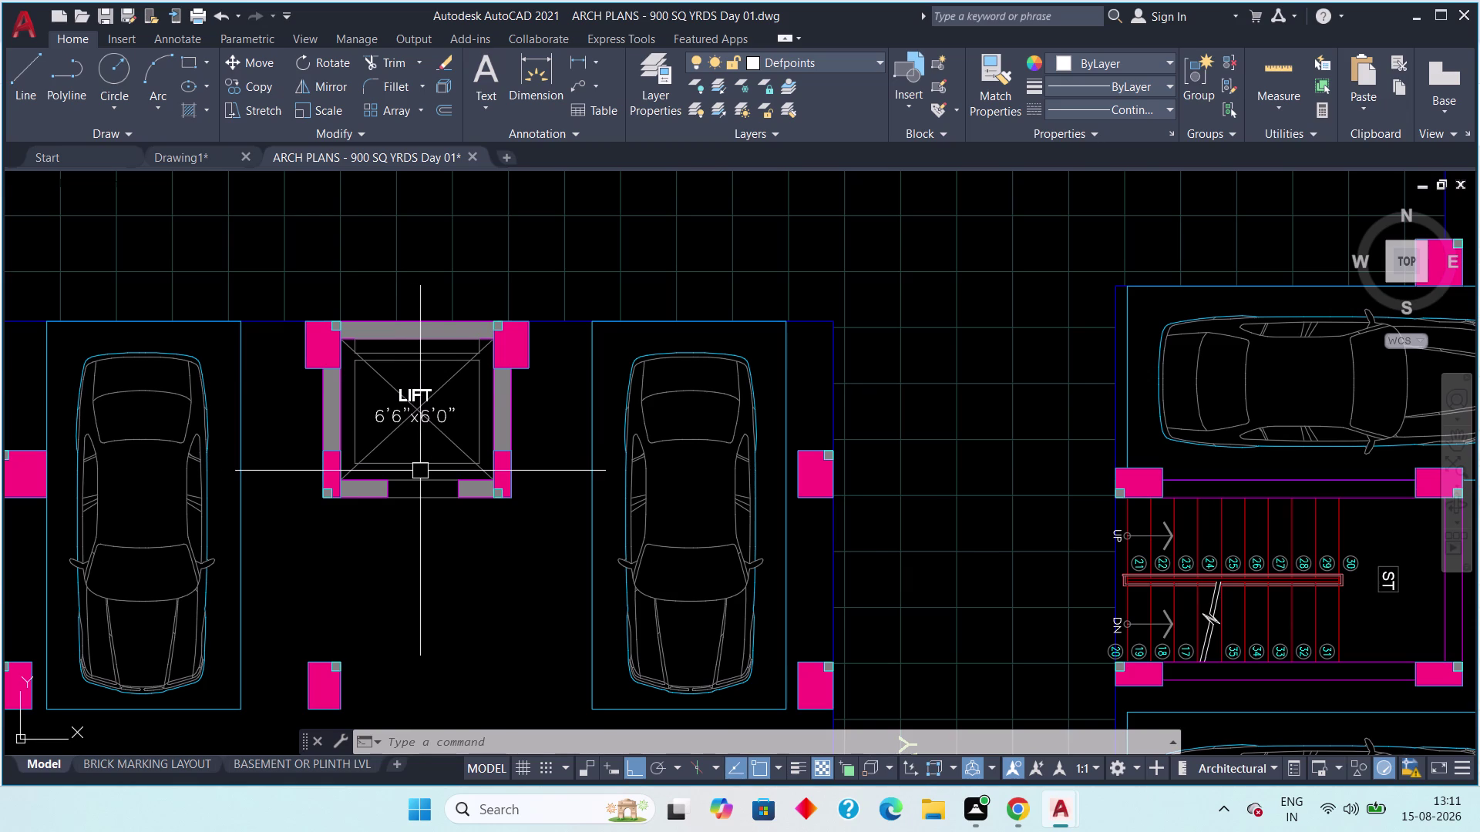
scroll(down, 3)
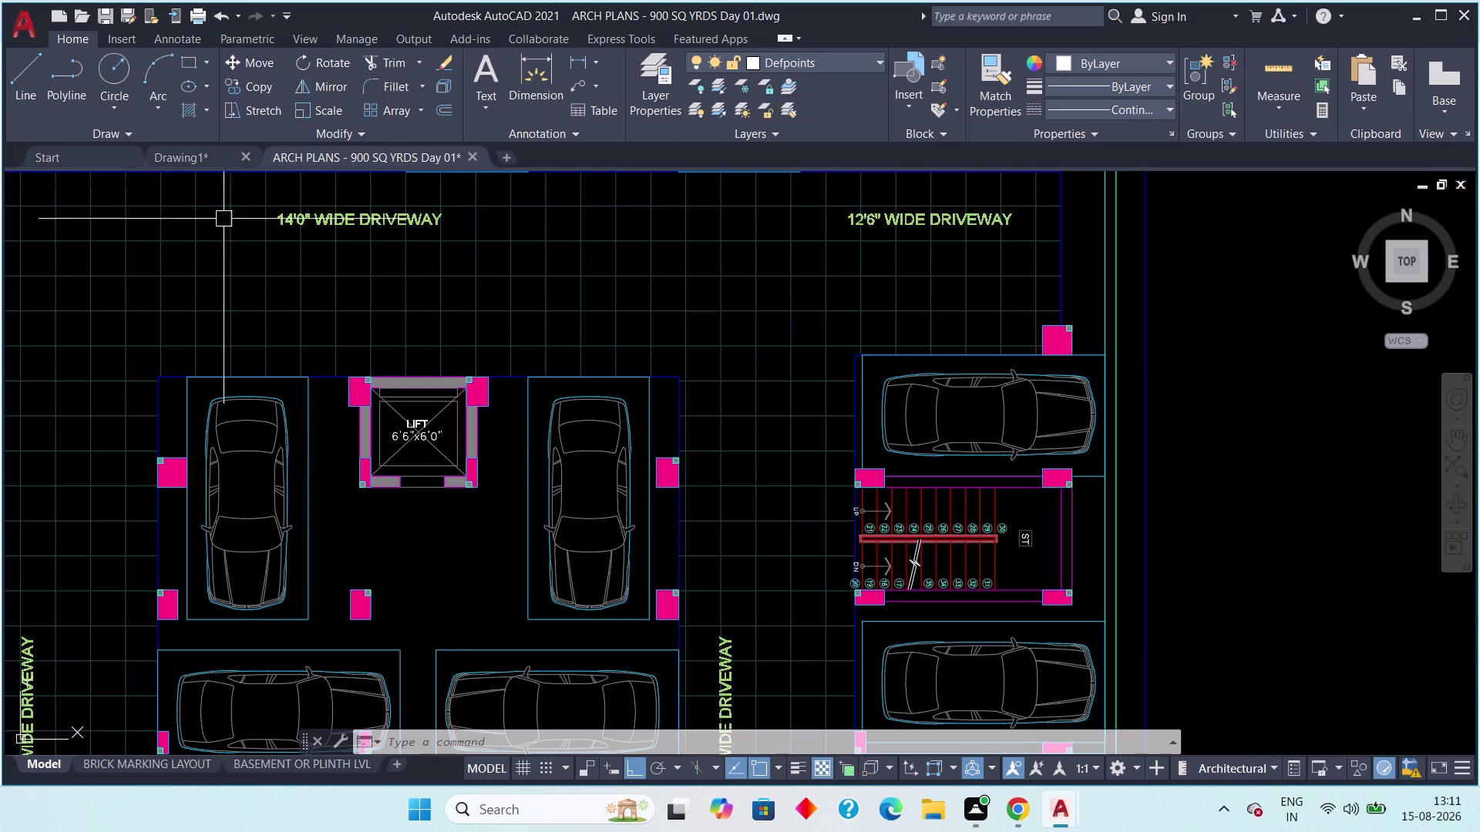
click(163, 154)
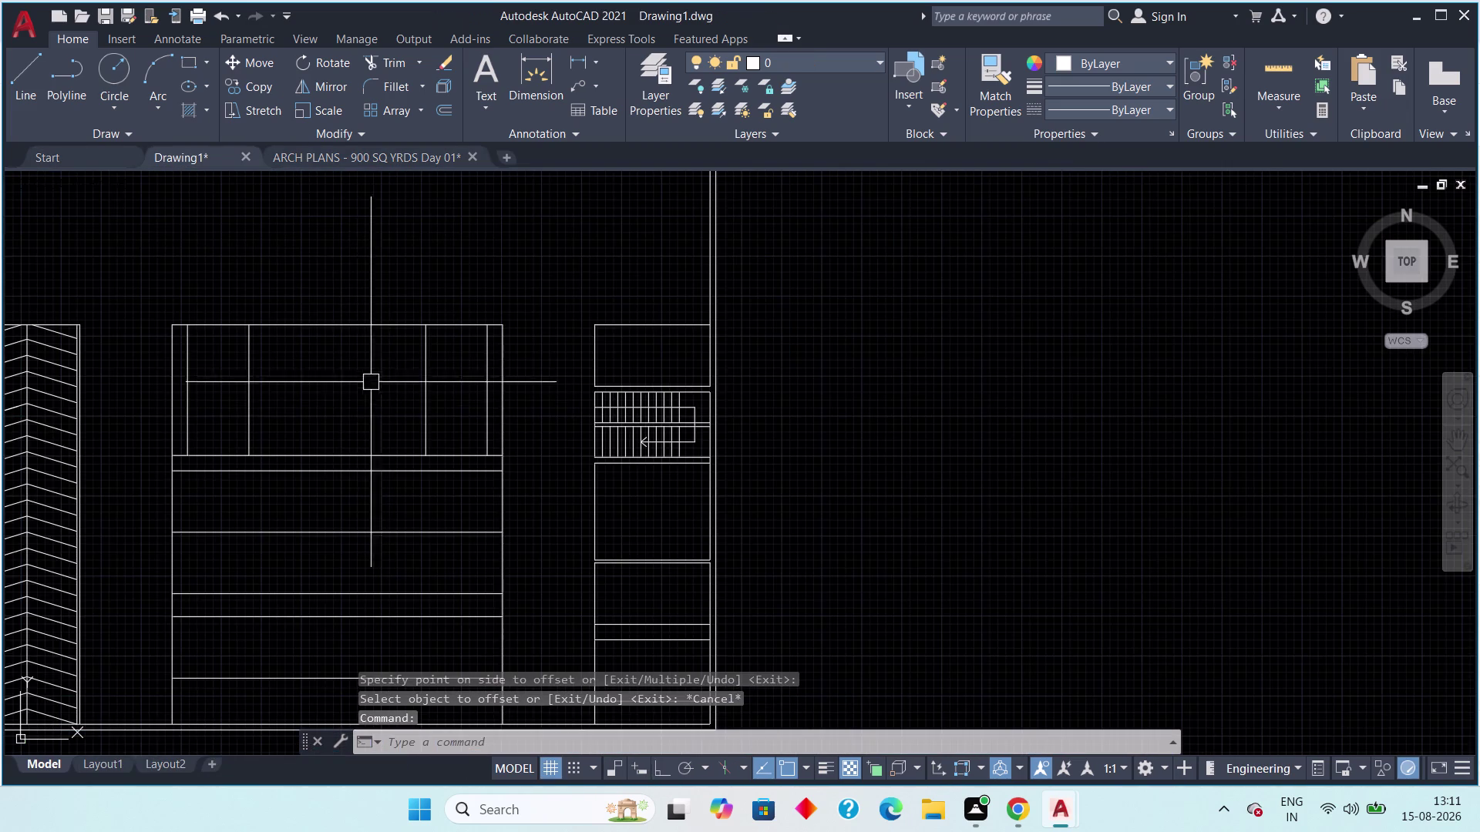
Frame the parking block and staircase, and cancel the leftover offset and trim commands.
scroll(up, 3)
middle_drag(344, 374, 349, 450)
scroll(down, 3)
scroll(up, 3)
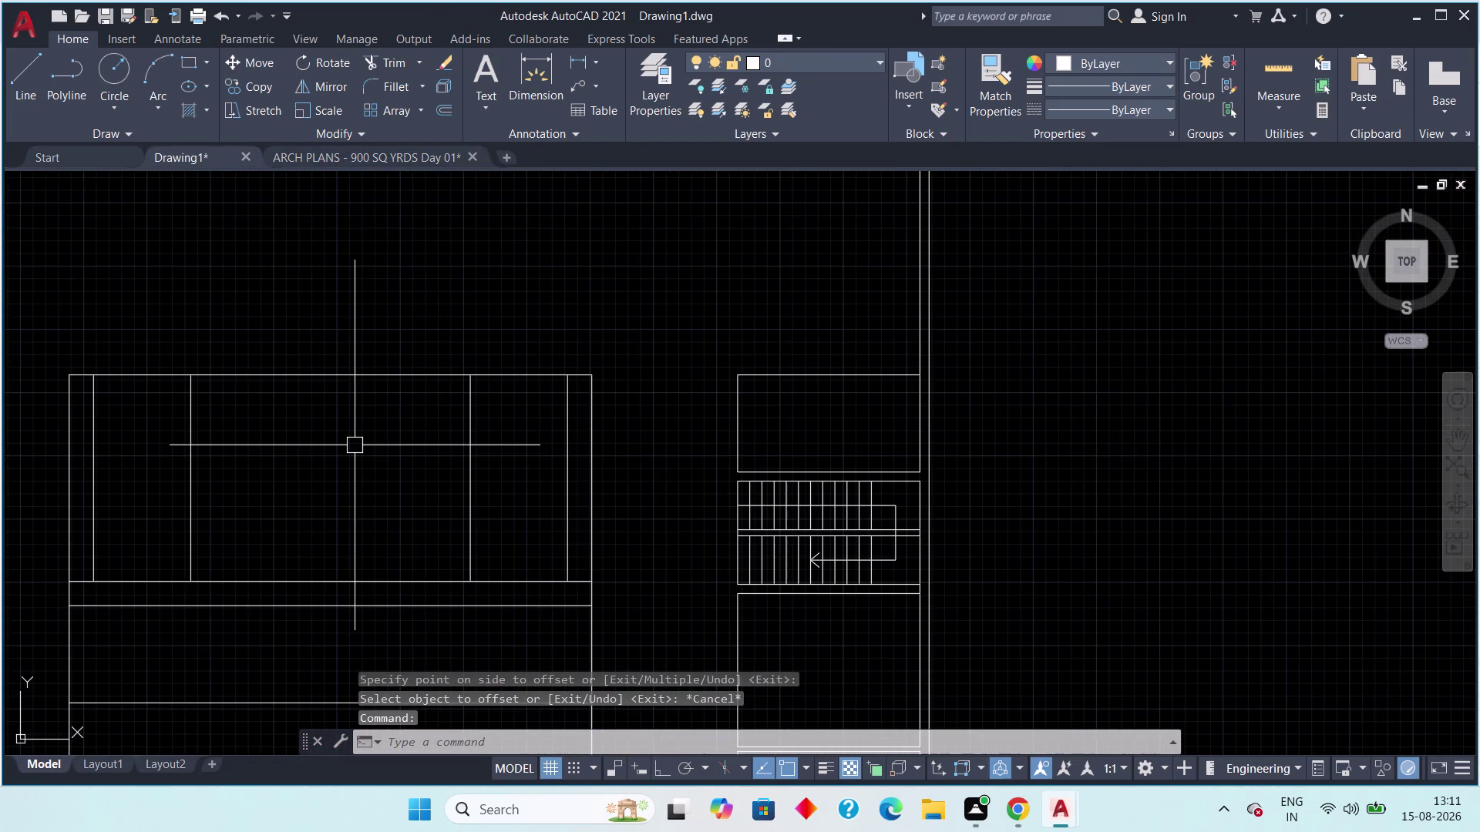
key(Escape)
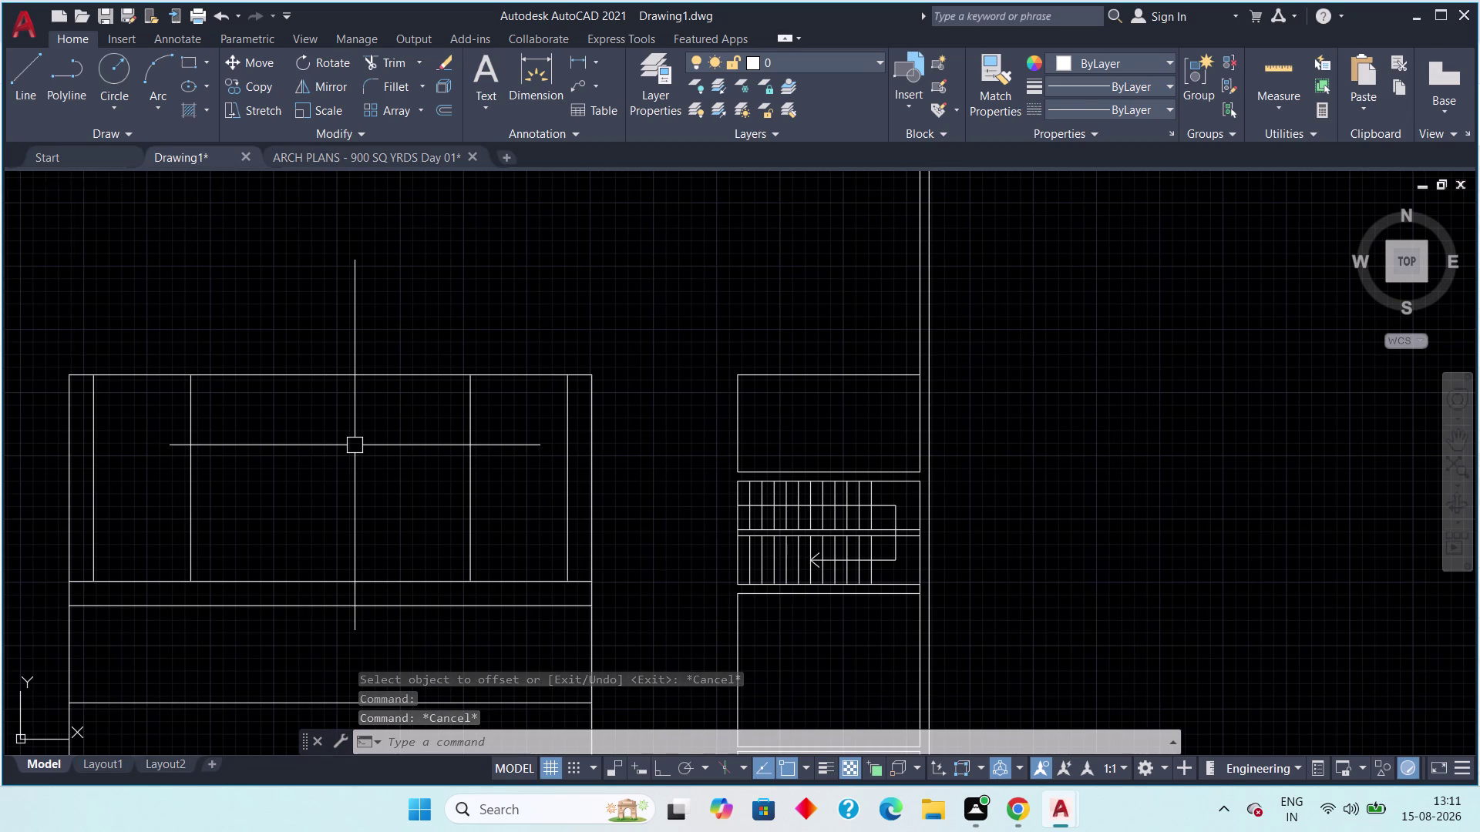
text(tr)
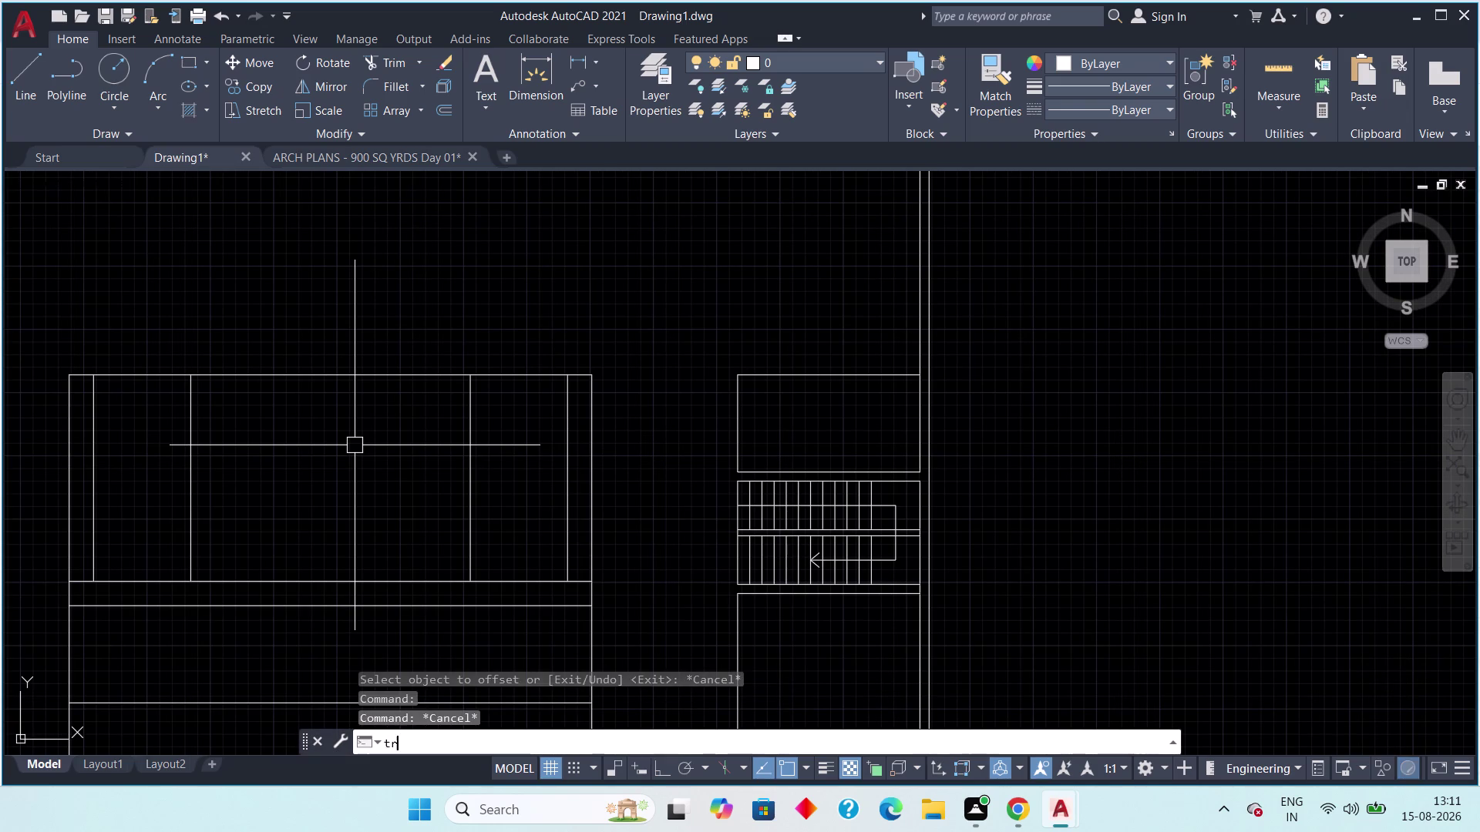
key(space)
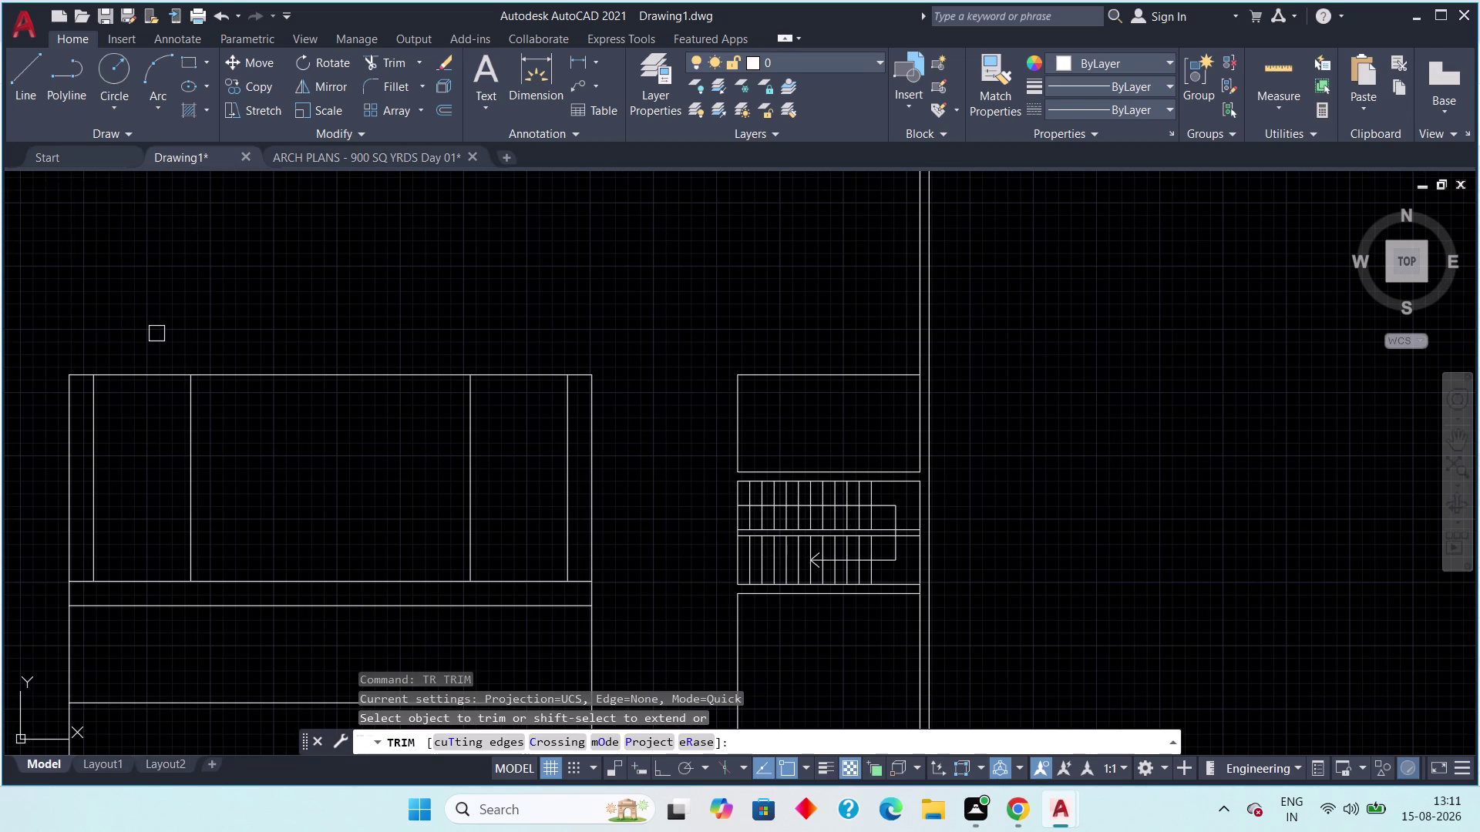
key(Escape)
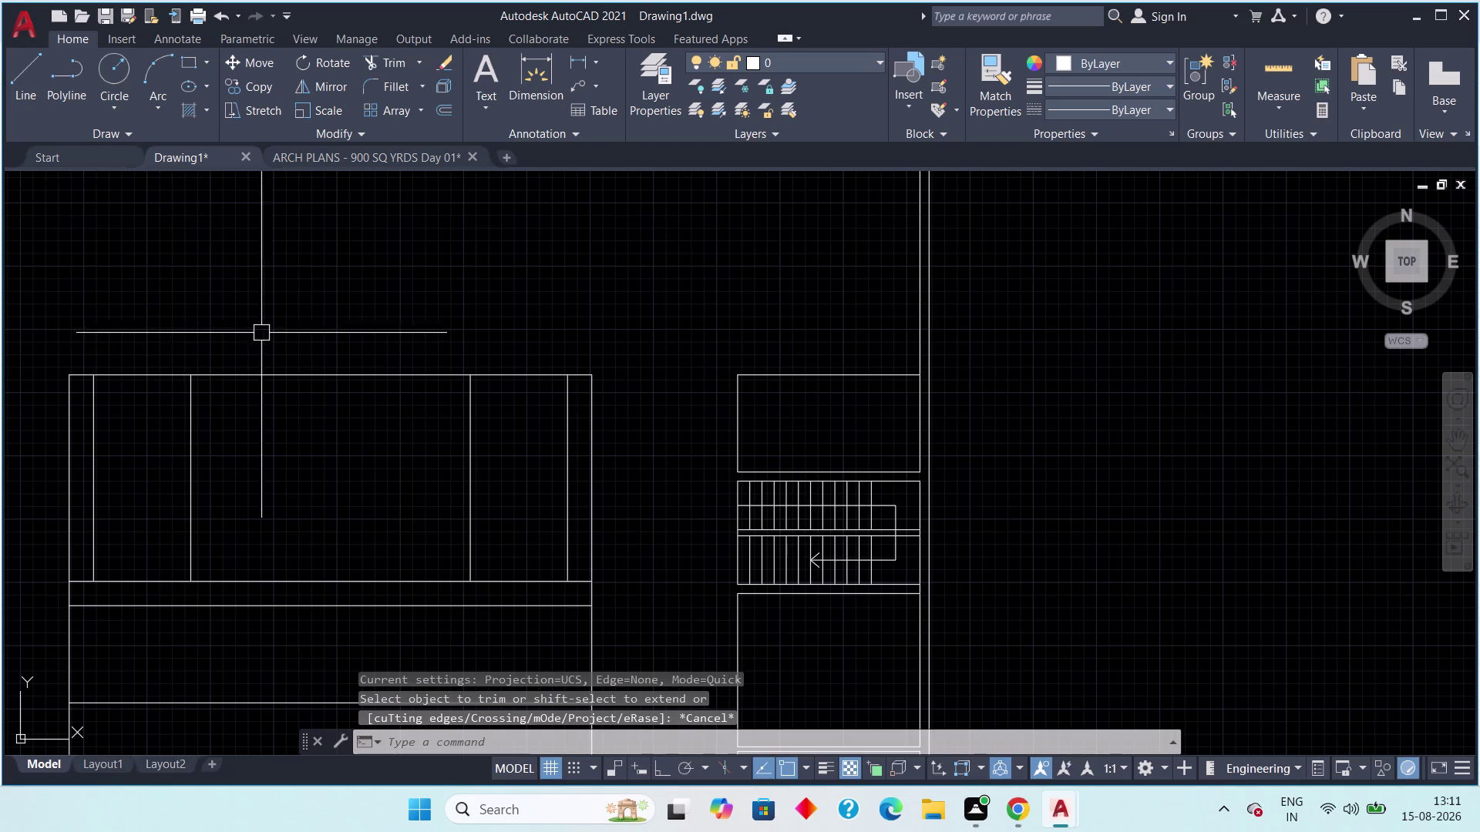
Offset the parking block's top edge 9 inches downward.
text(o)
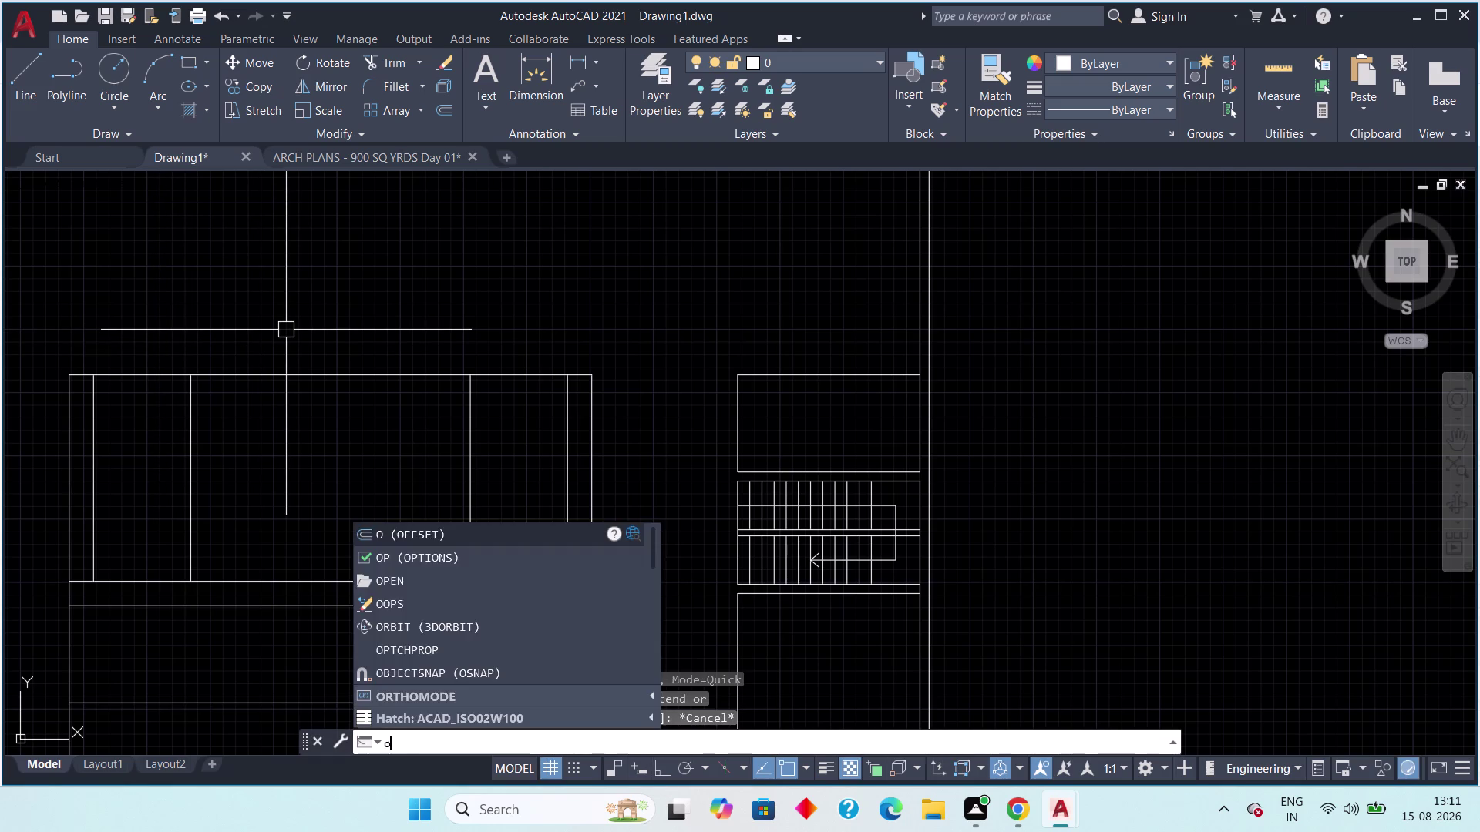
text(ff)
key(space)
text(9)
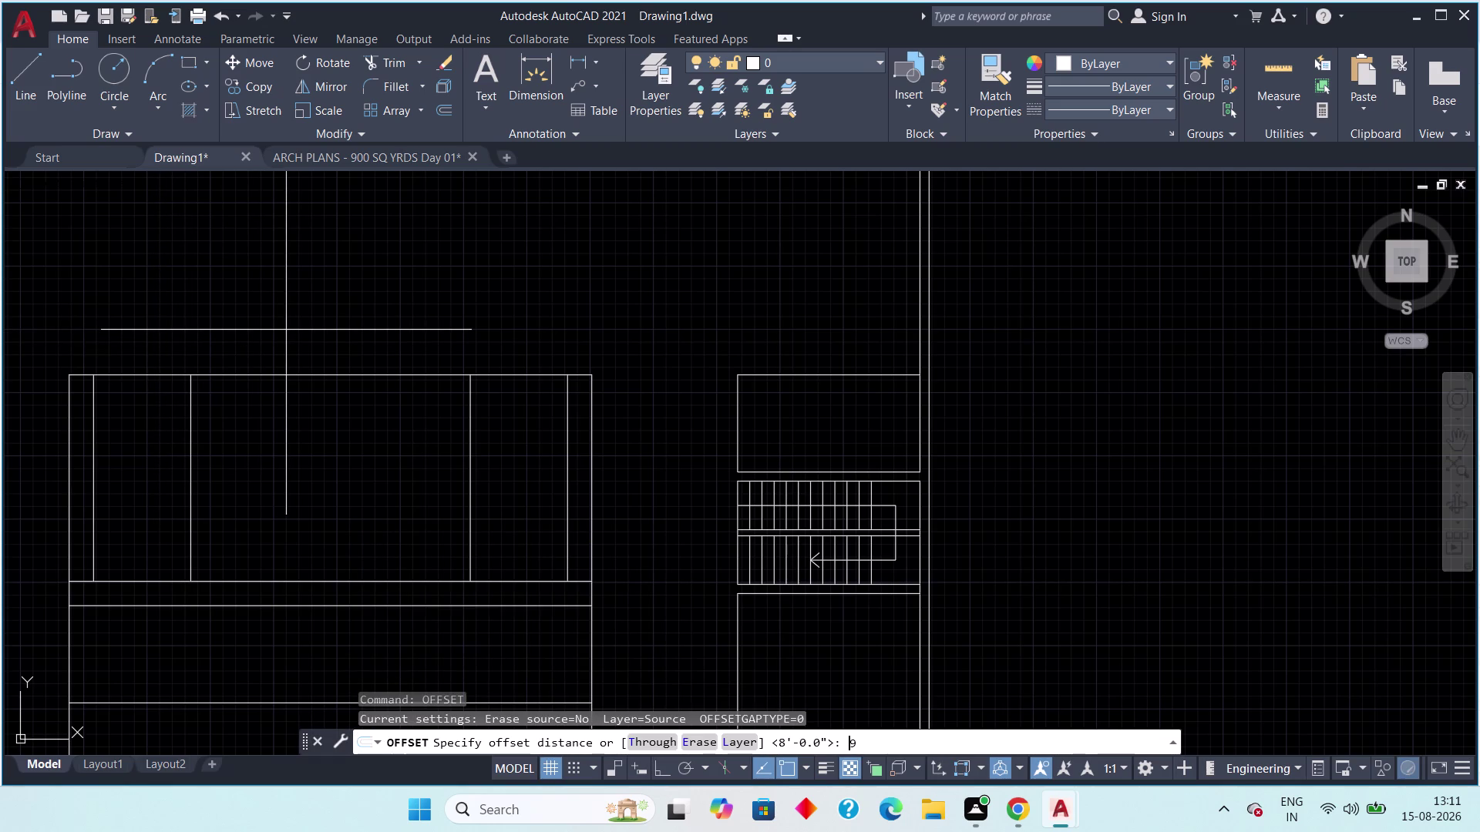
text(")
key(space)
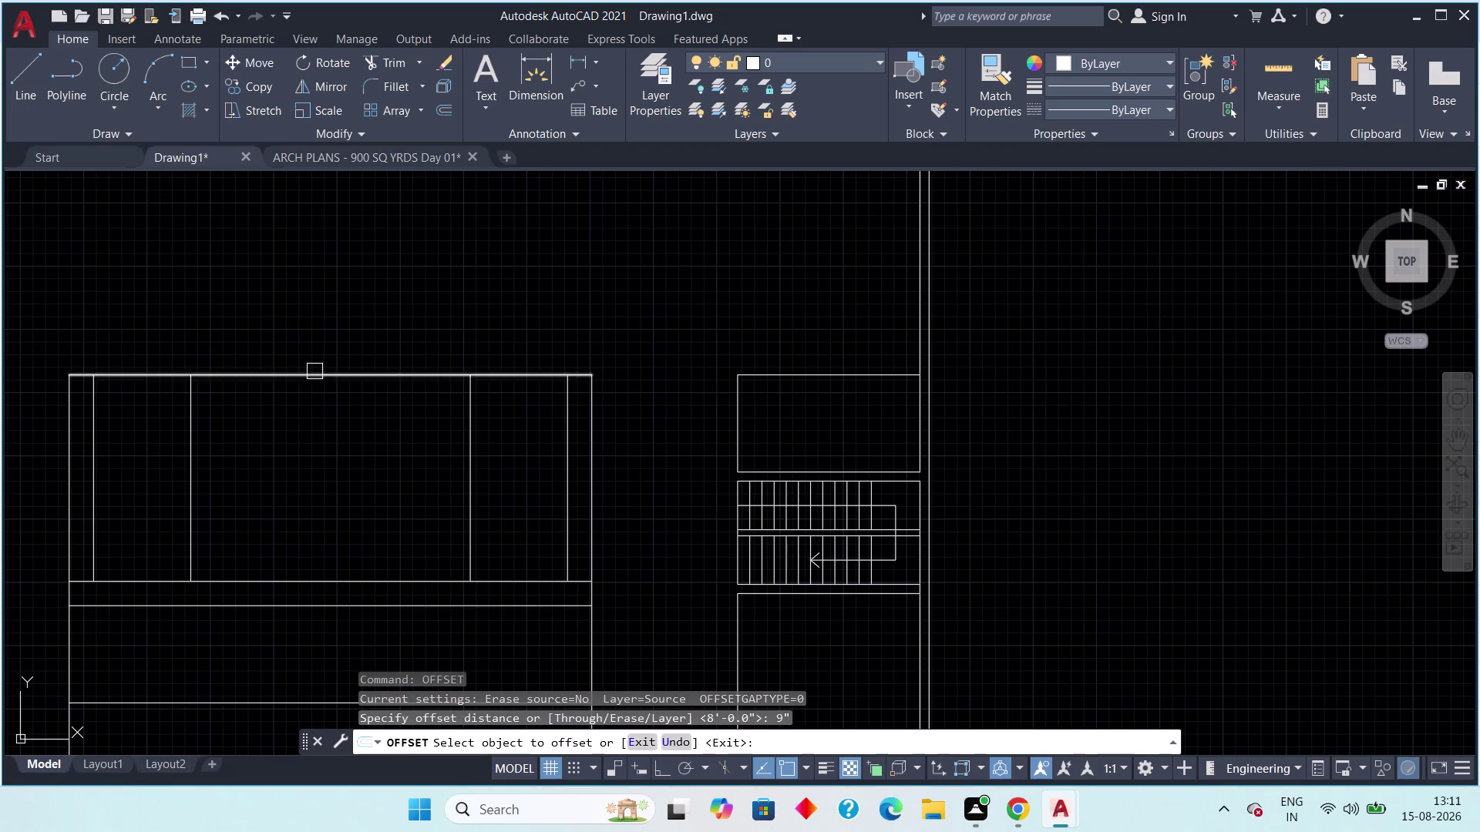
click(314, 371)
click(320, 415)
key(Escape)
Stretch the new line's ends in to the two inner walls, then return to ARCH PLANS.
click(256, 388)
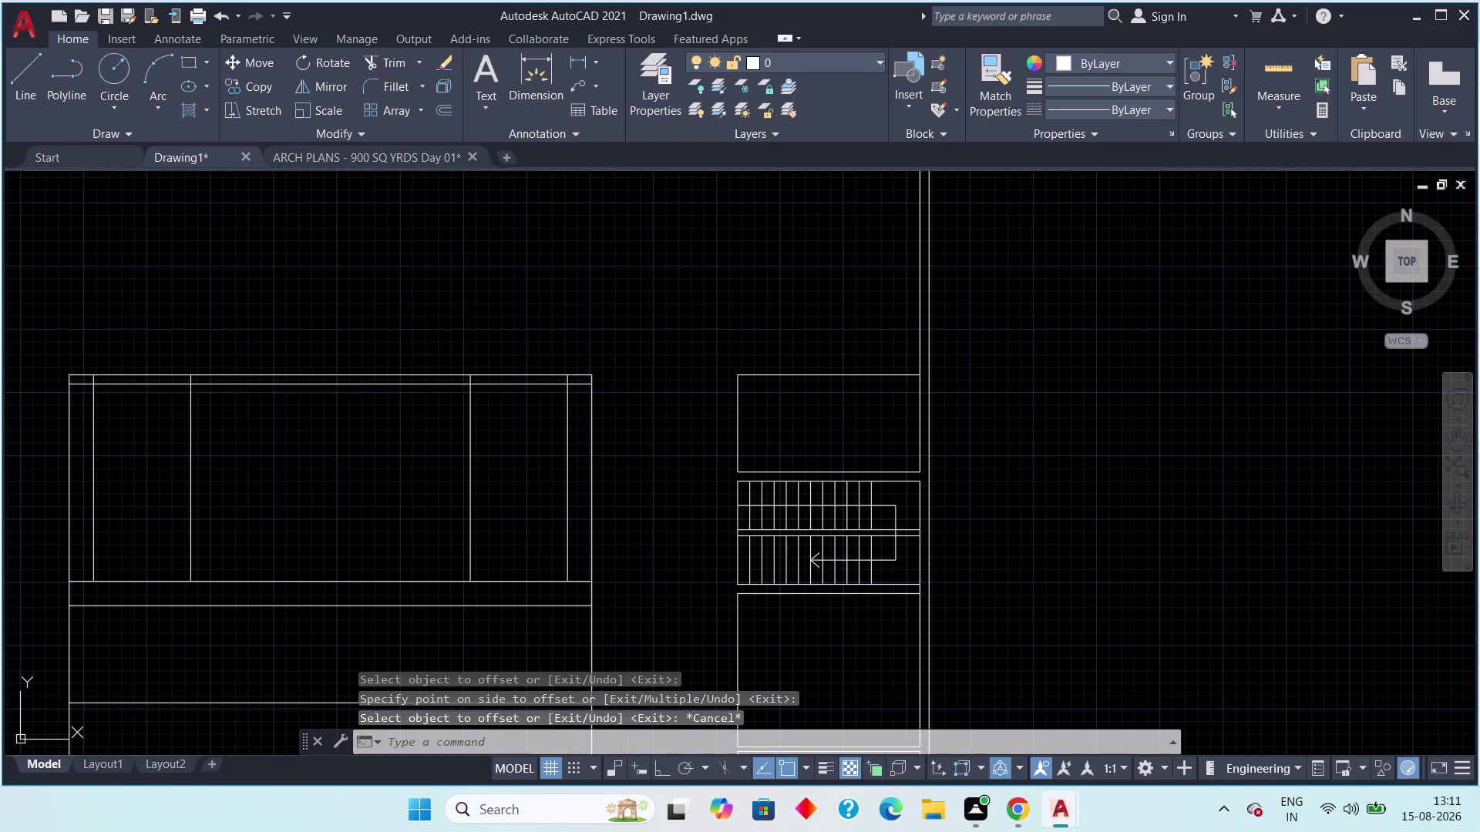
click(70, 384)
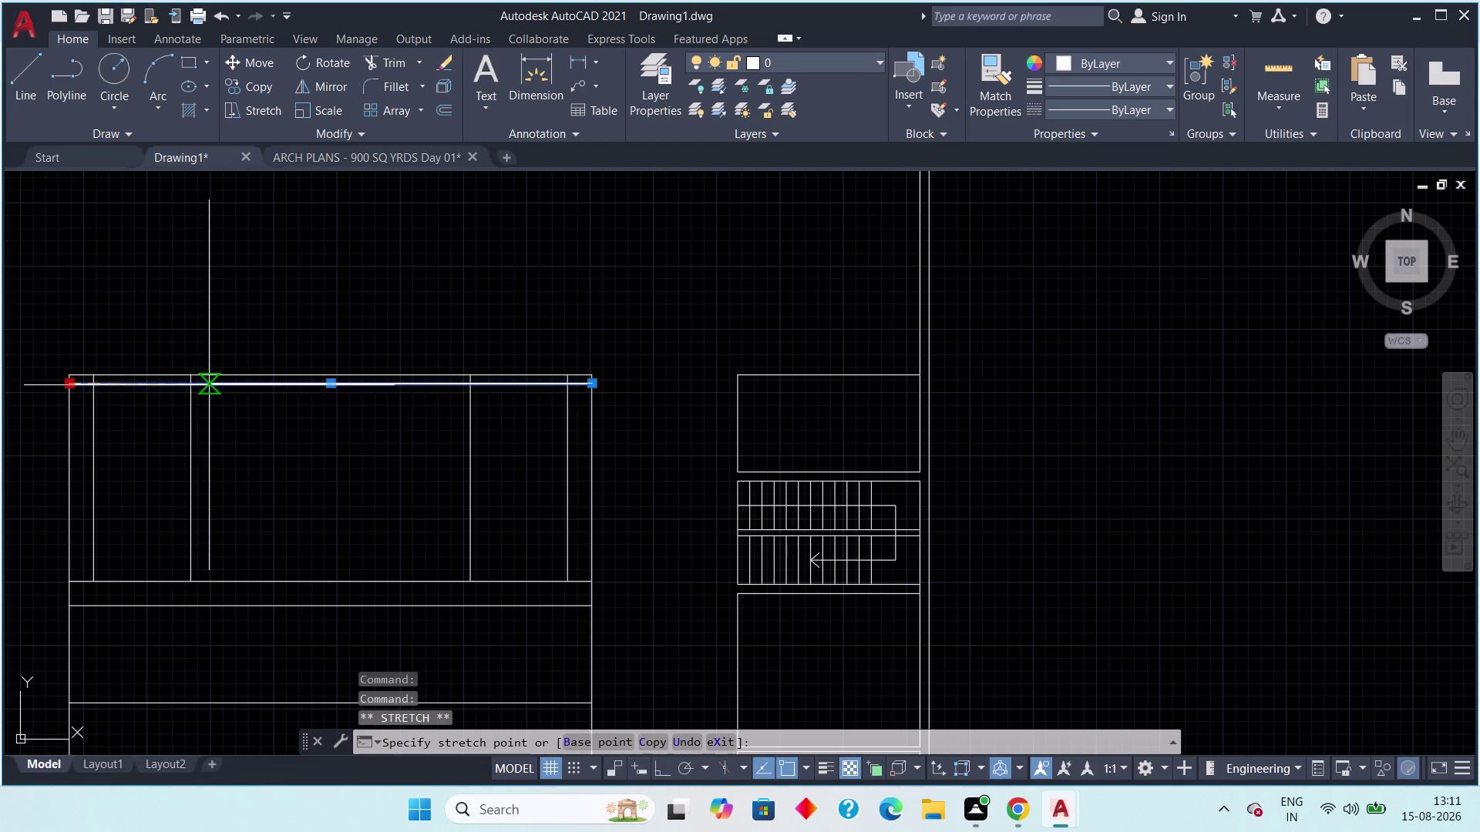
click(186, 385)
key(Escape)
click(504, 386)
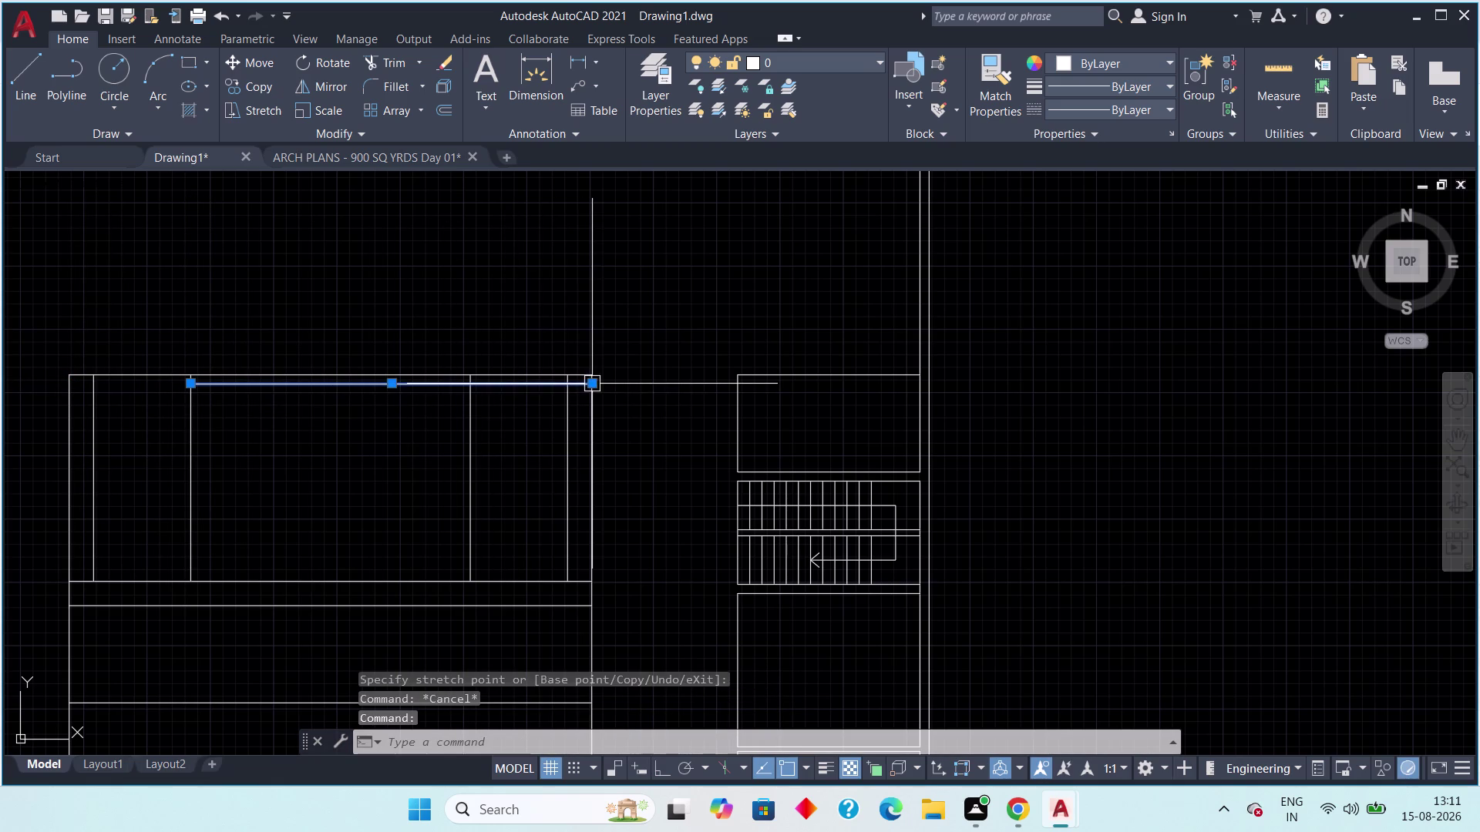
click(594, 382)
click(470, 389)
key(Escape)
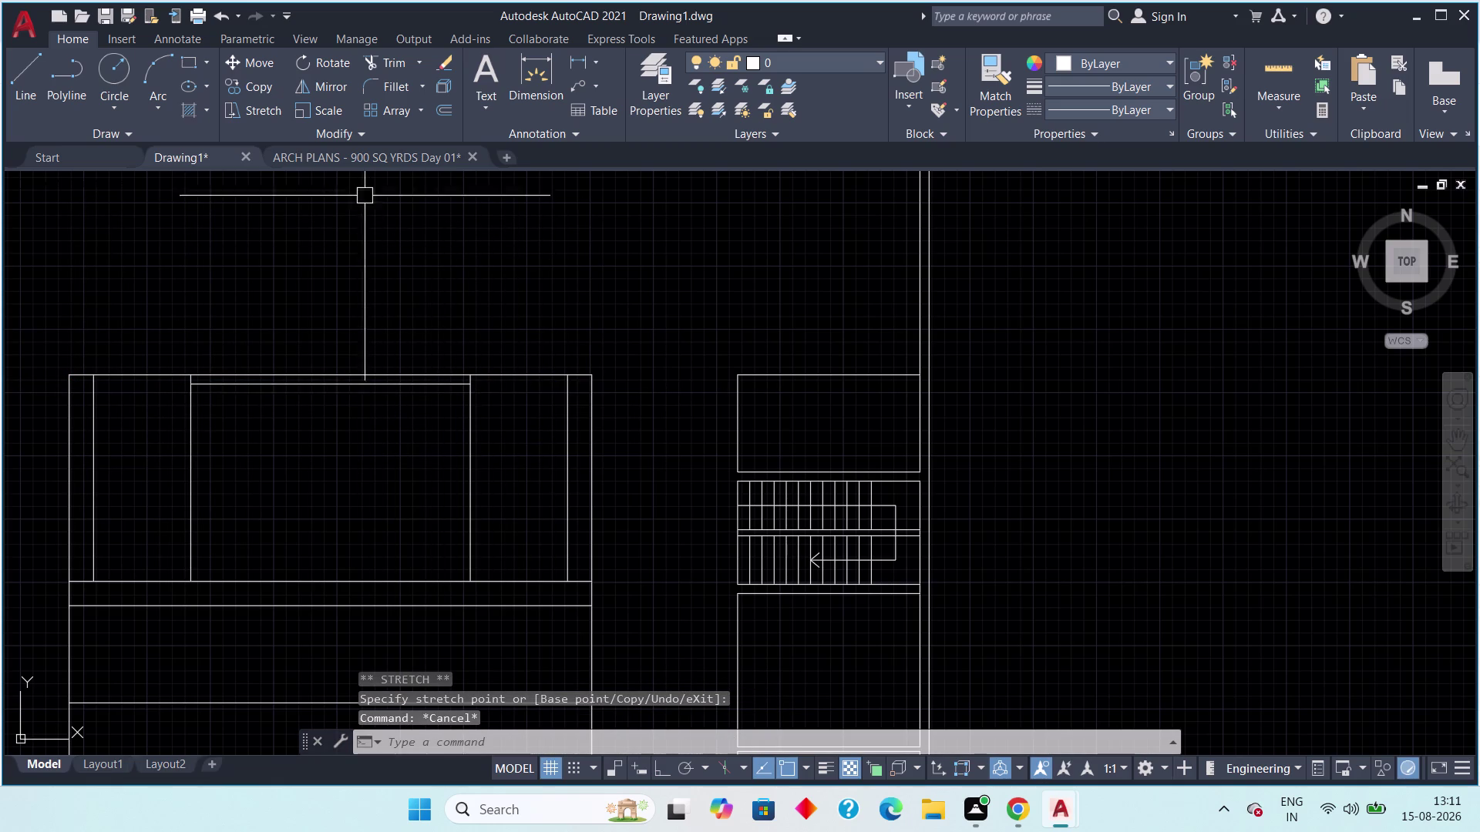
click(342, 159)
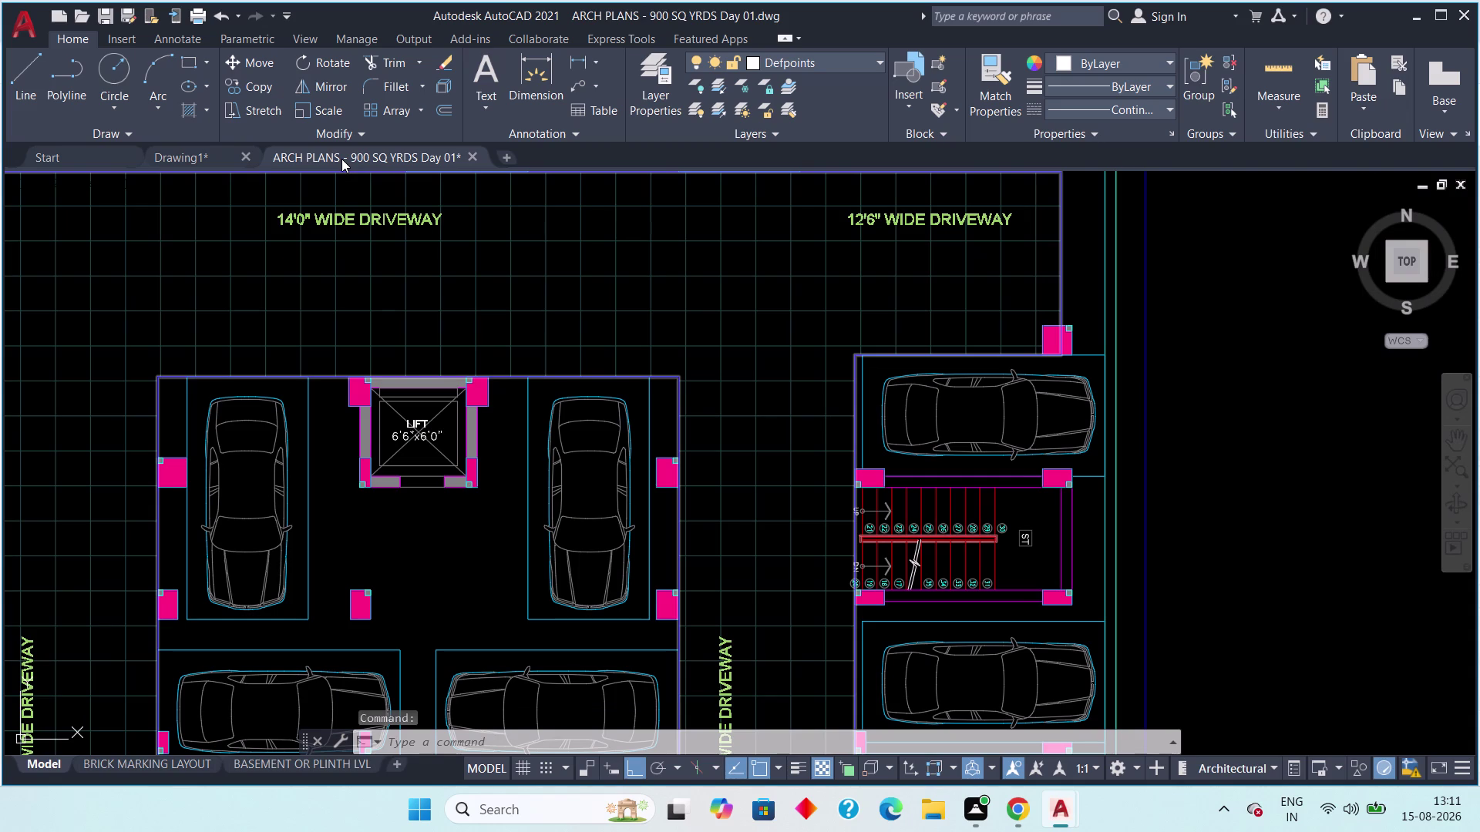
In Drawing1, offset the inner top line 6 feet downward.
click(175, 149)
scroll(up, 3)
key(Escape)
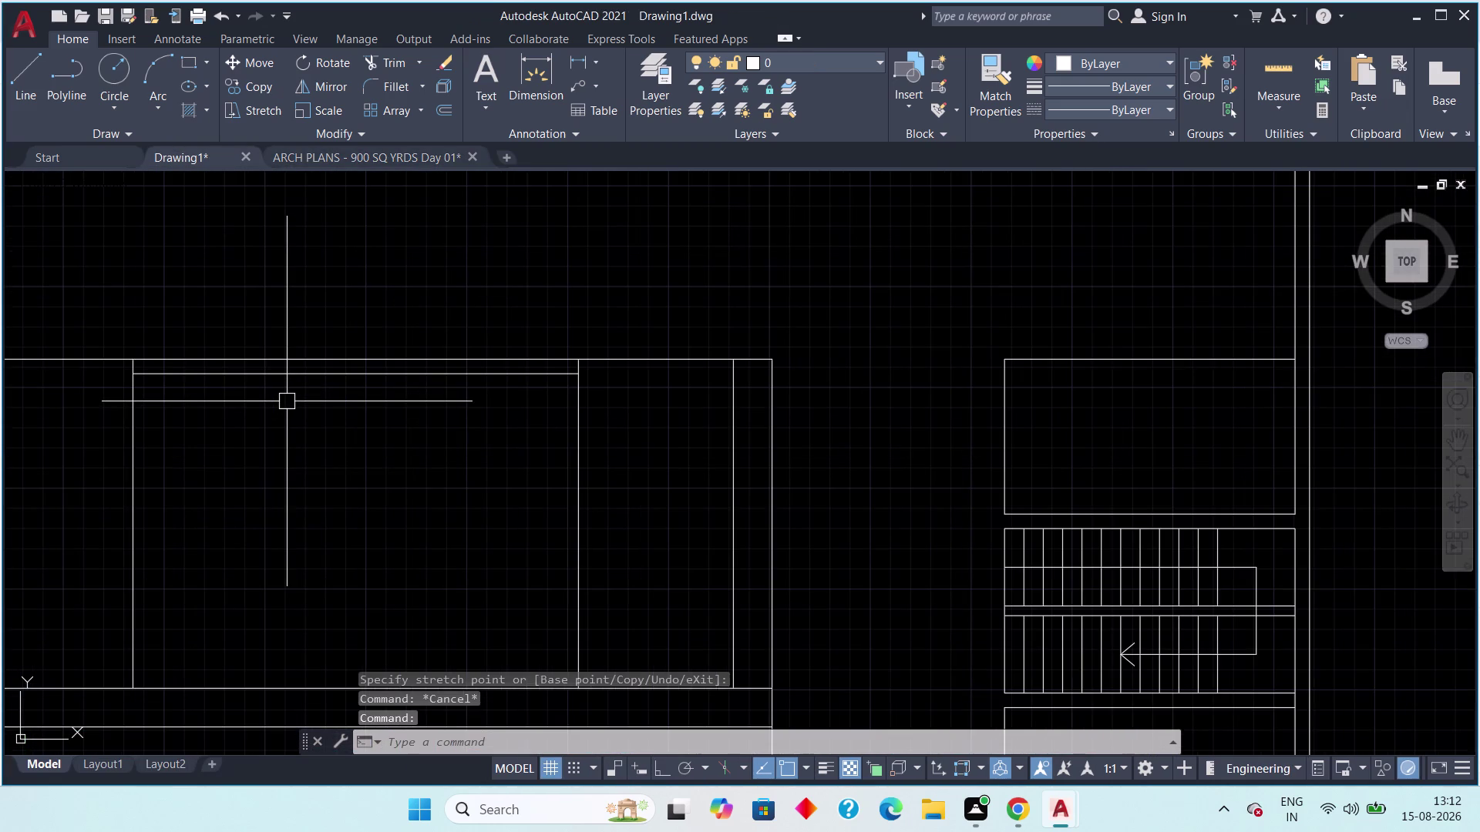
text(off)
key(space)
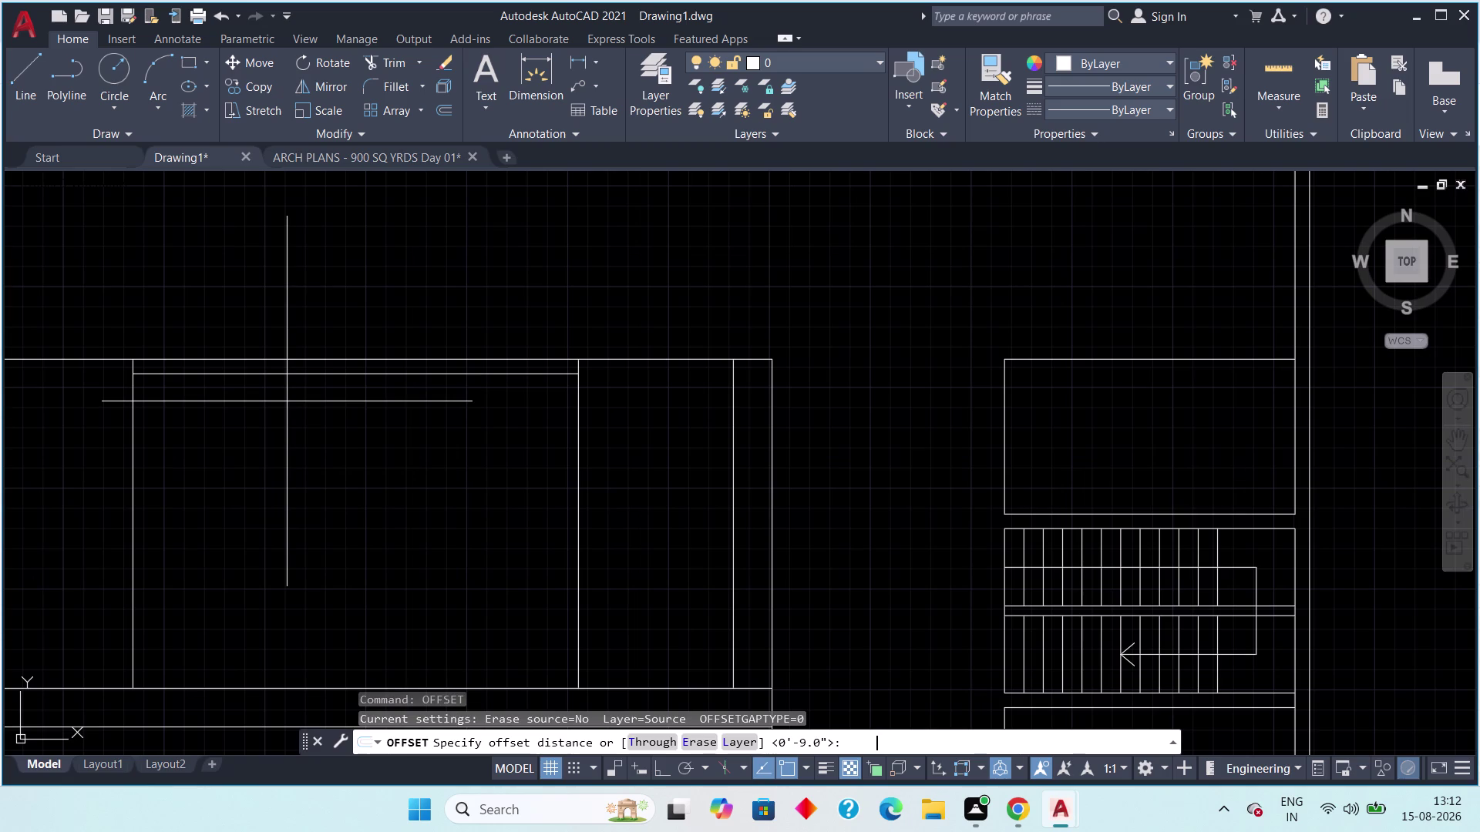
text(6')
key(space)
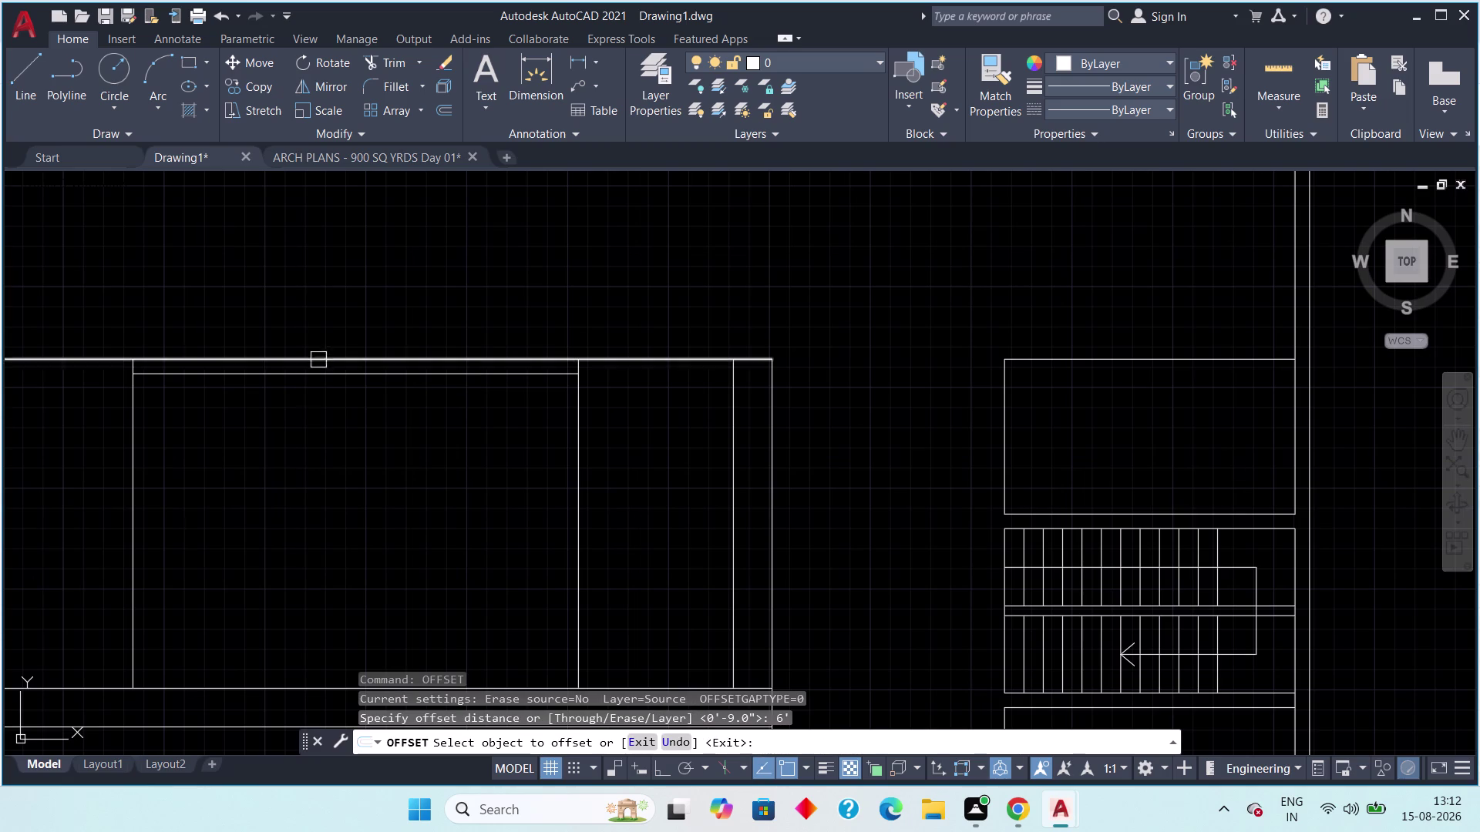
drag(326, 373, 327, 381)
drag(329, 449, 331, 457)
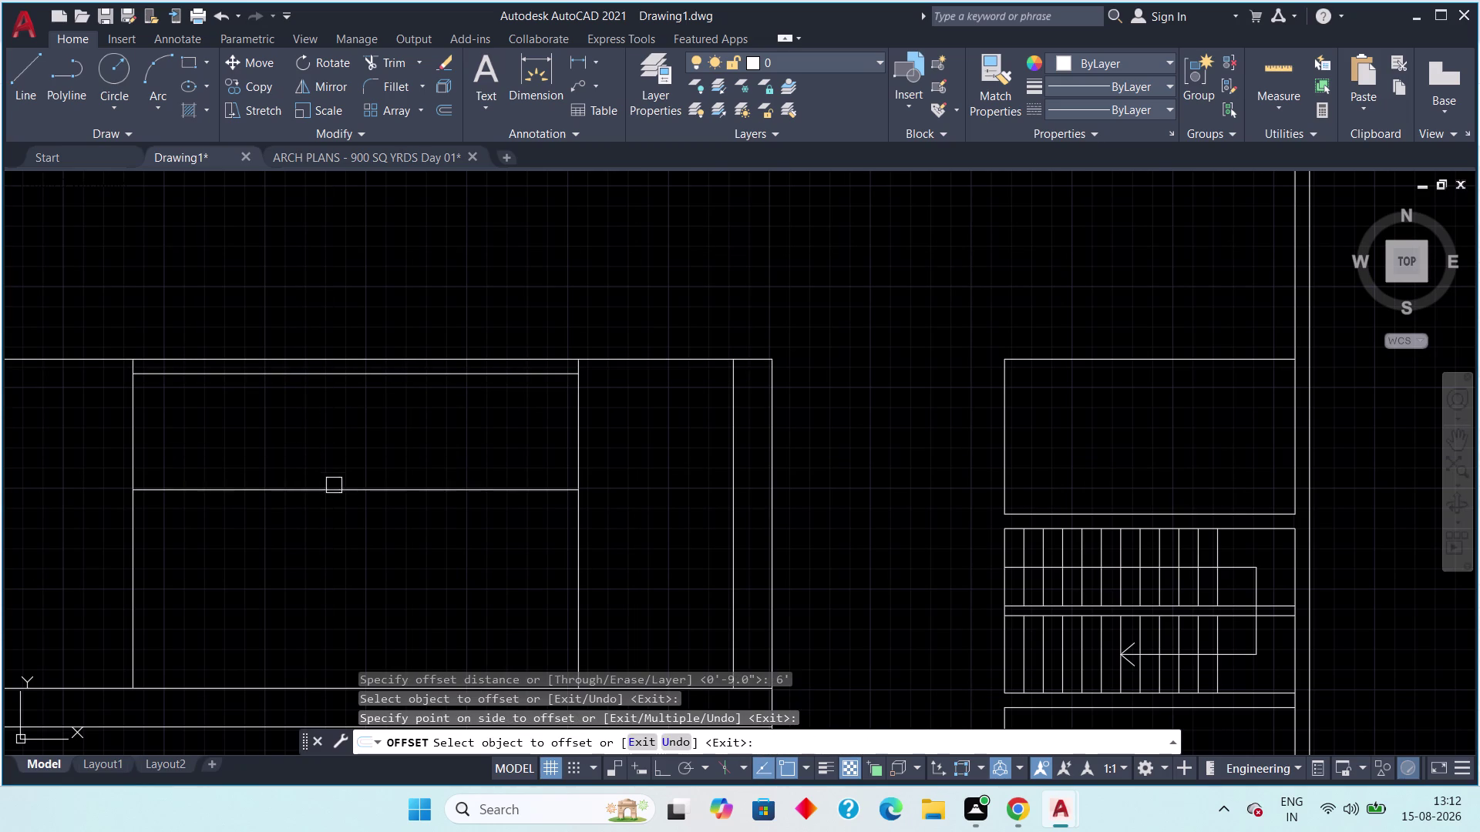
key(Escape)
Attempt a mistyped 9-inch offset, then cancel the failed command.
key(space)
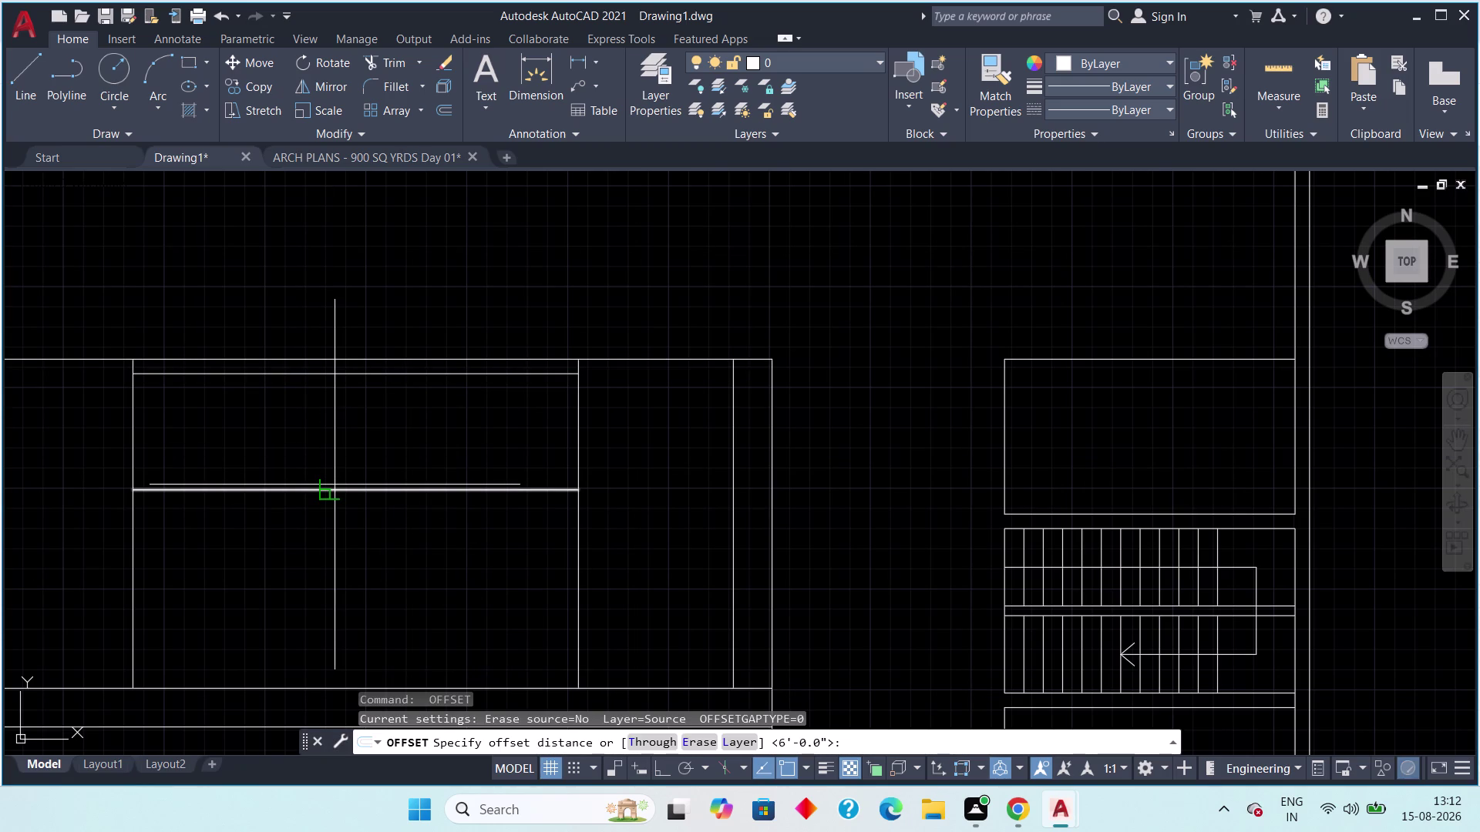
text(9"{)
key(space)
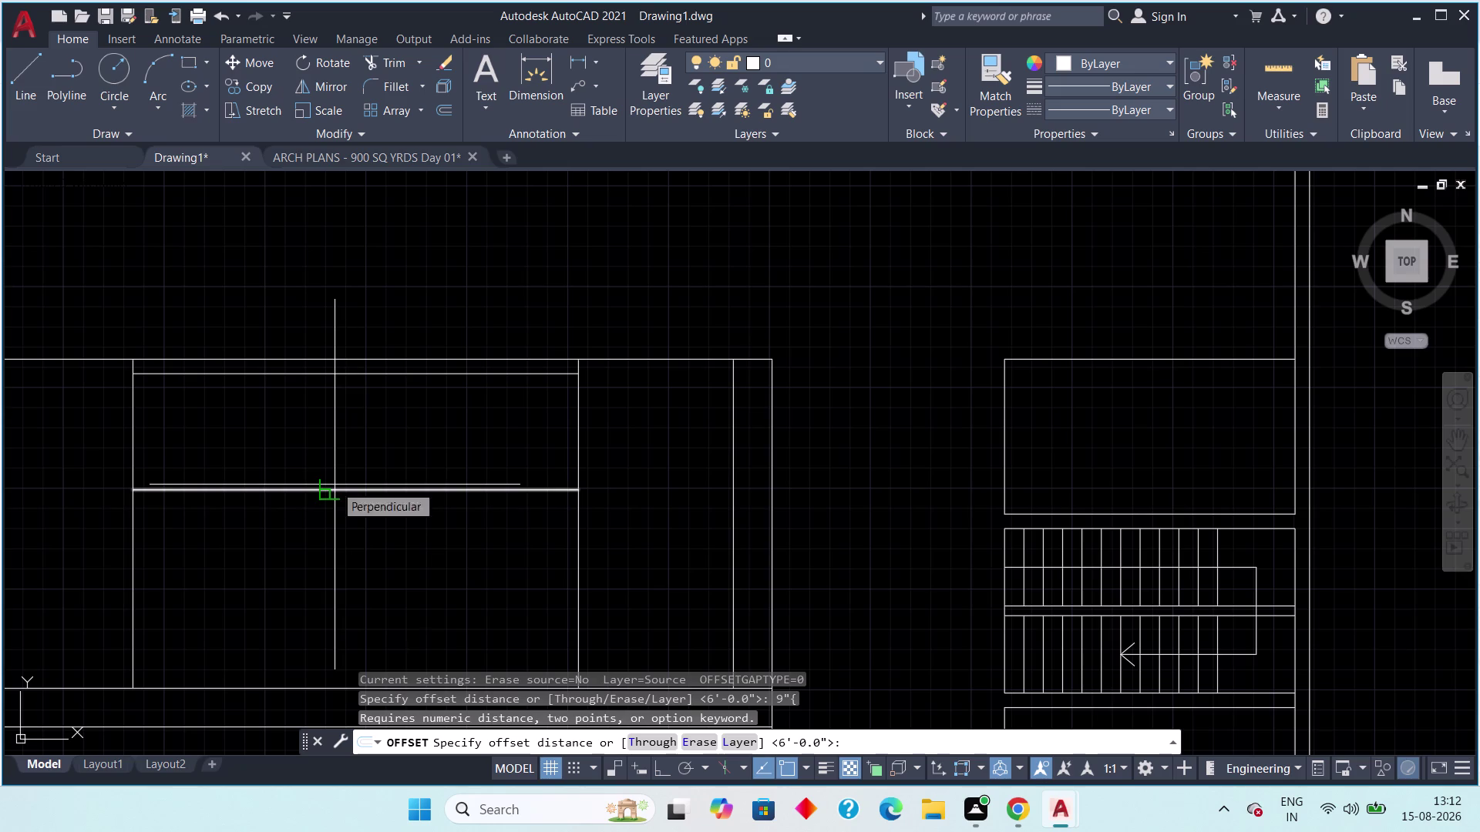
drag(359, 491, 353, 501)
click(328, 540)
key(Escape)
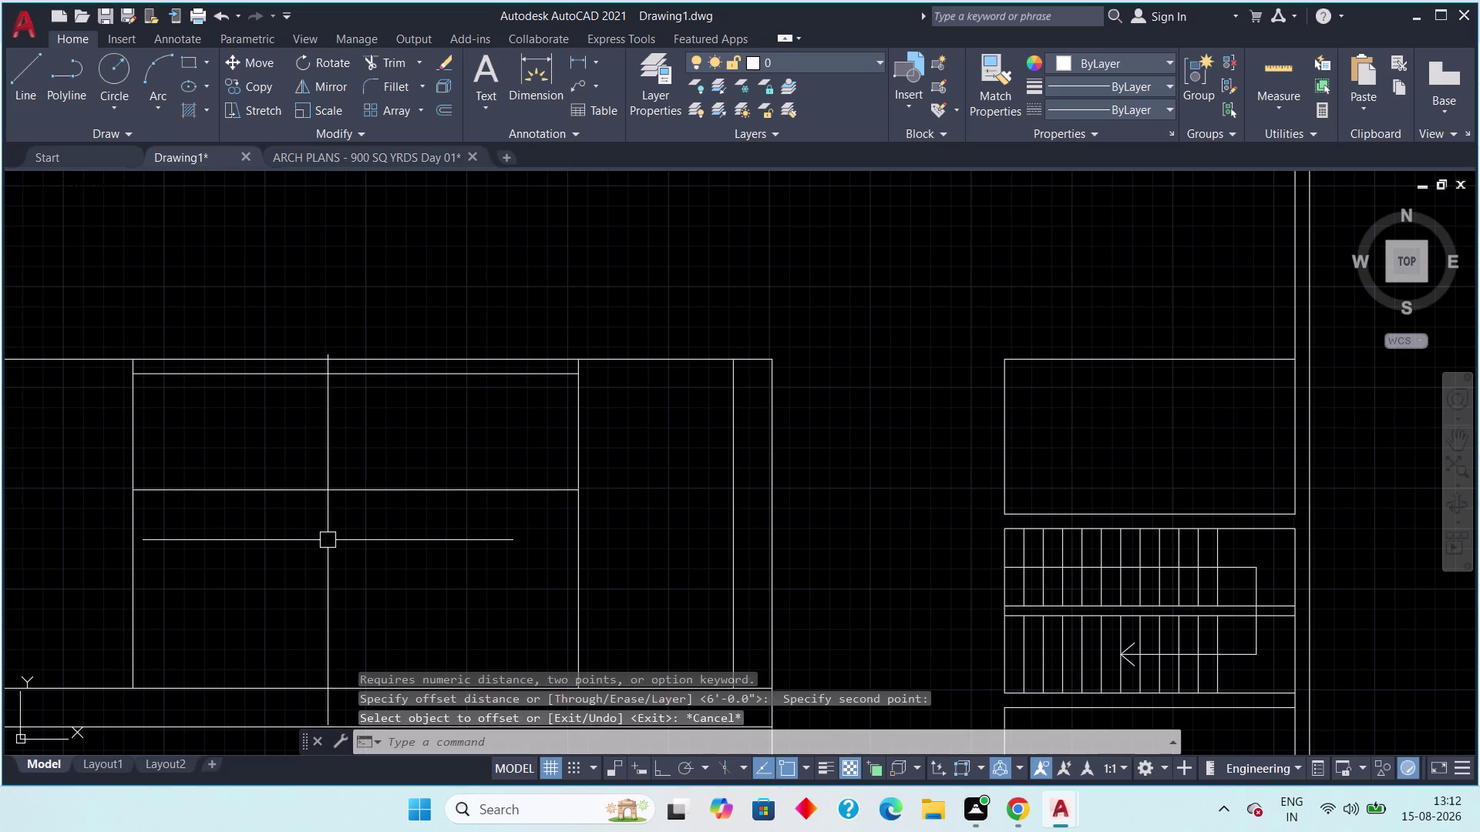
key(Escape)
key(Escape)
key(Escape)
key(Escape)
key(Escape)
key(Escape)
key(Escape)
key(Escape)
key(Escape)
key(Escape)
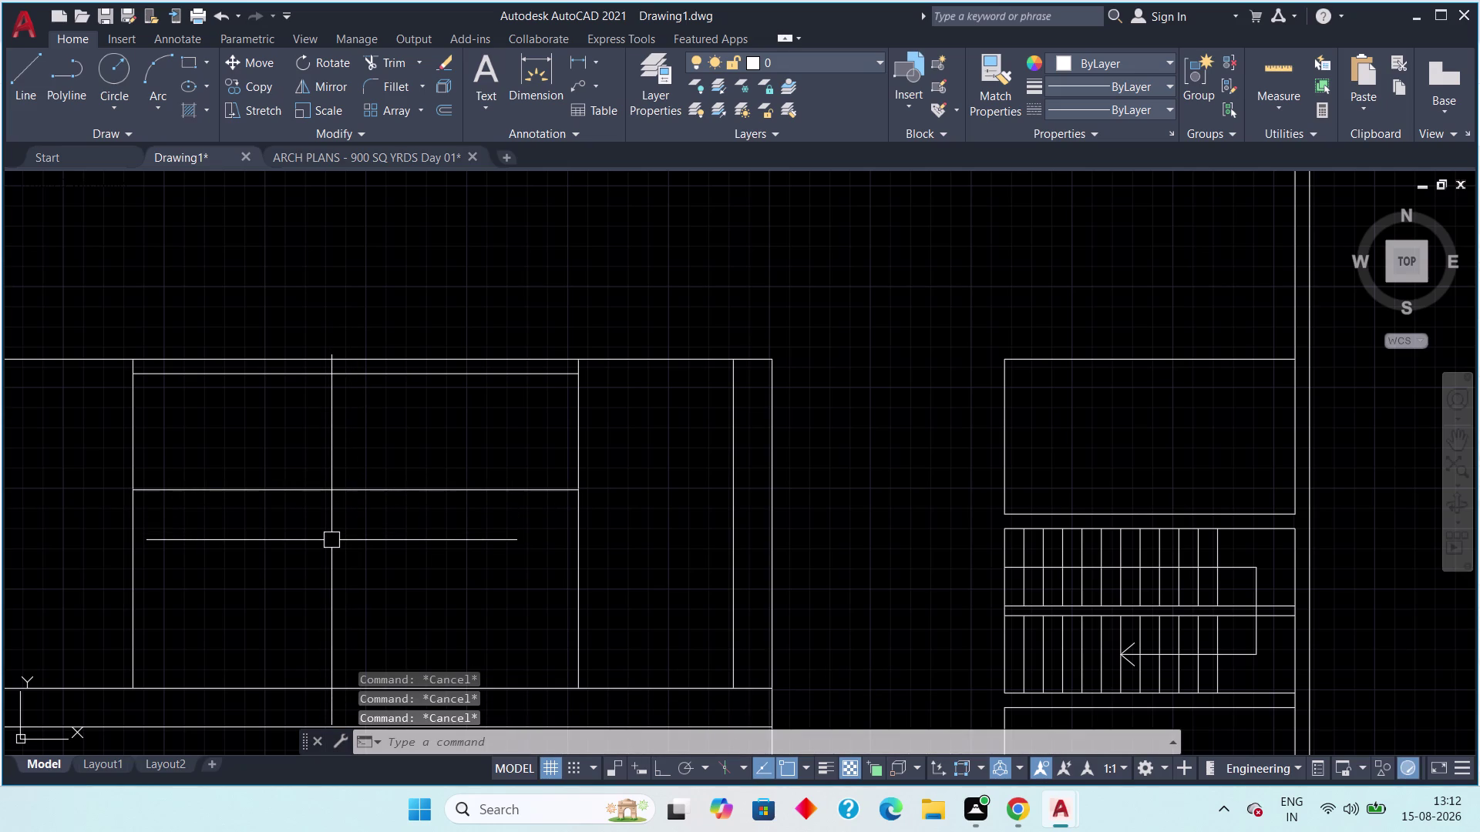
Offset the 6-foot line a further 9 inches downward.
text(off 9)
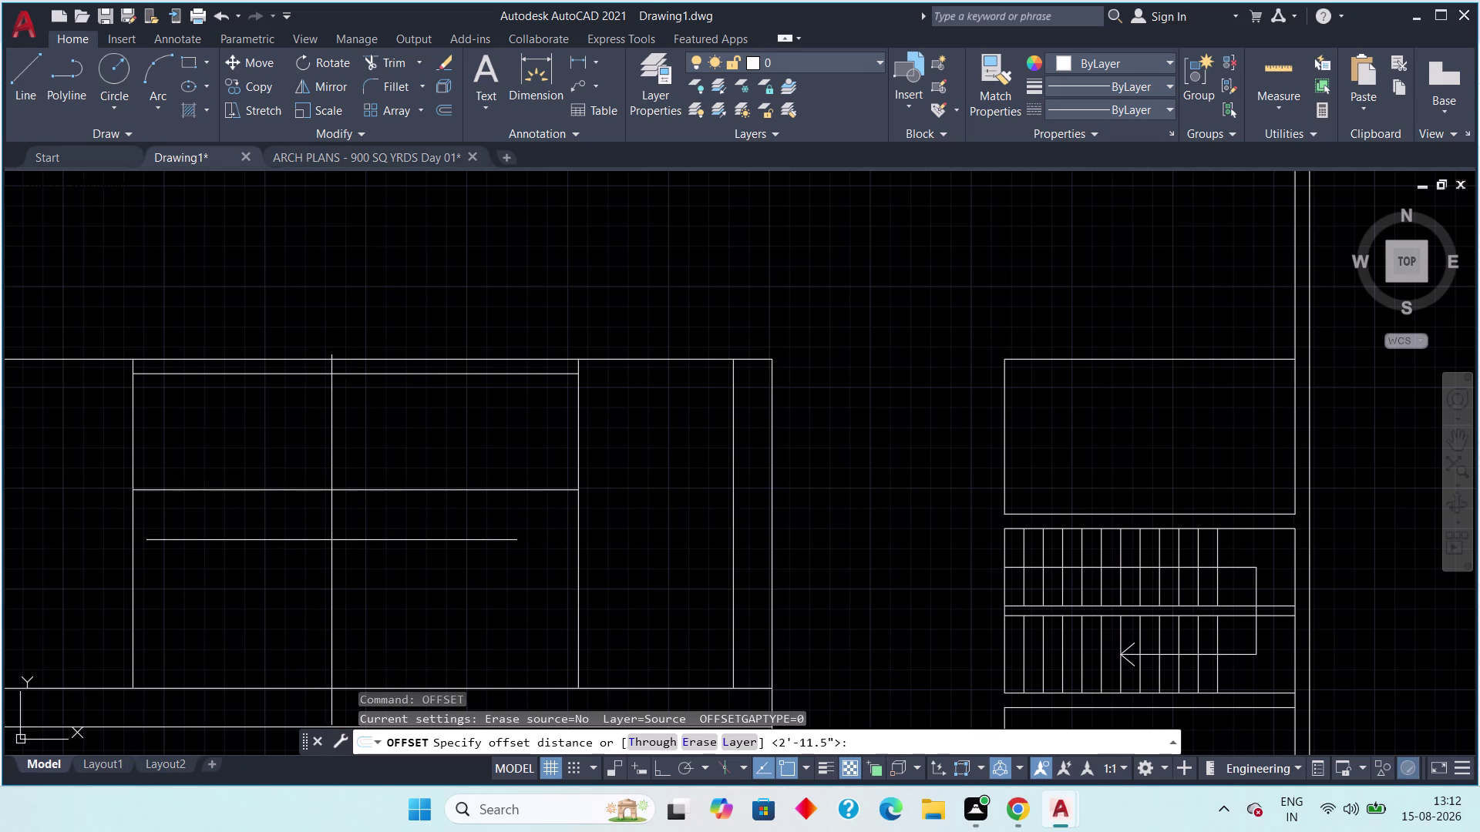
text(")
key(space)
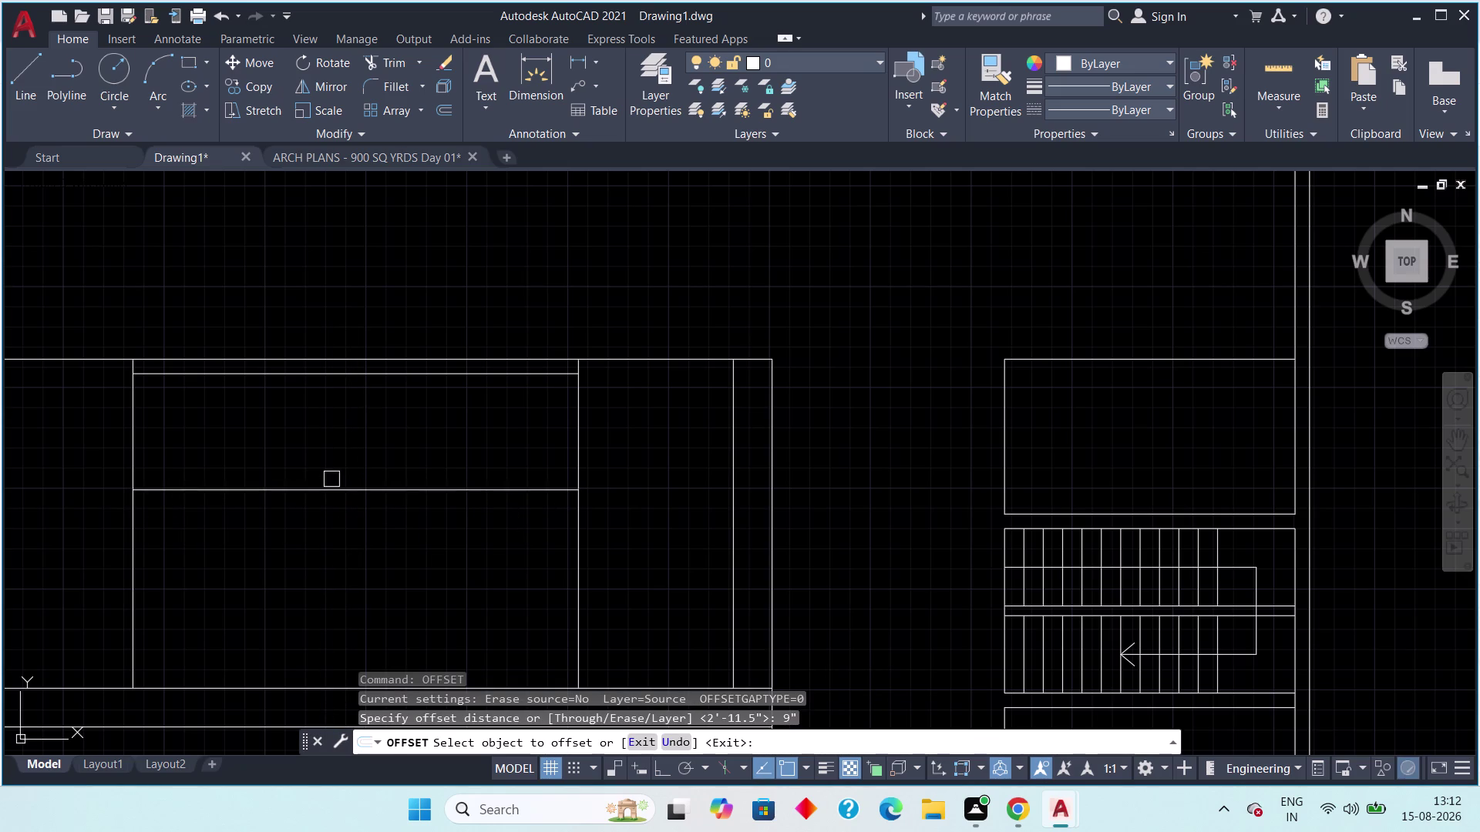
click(335, 488)
click(308, 536)
key(Escape)
key(Escape)
key(Escape)
key(Escape)
key(Escape)
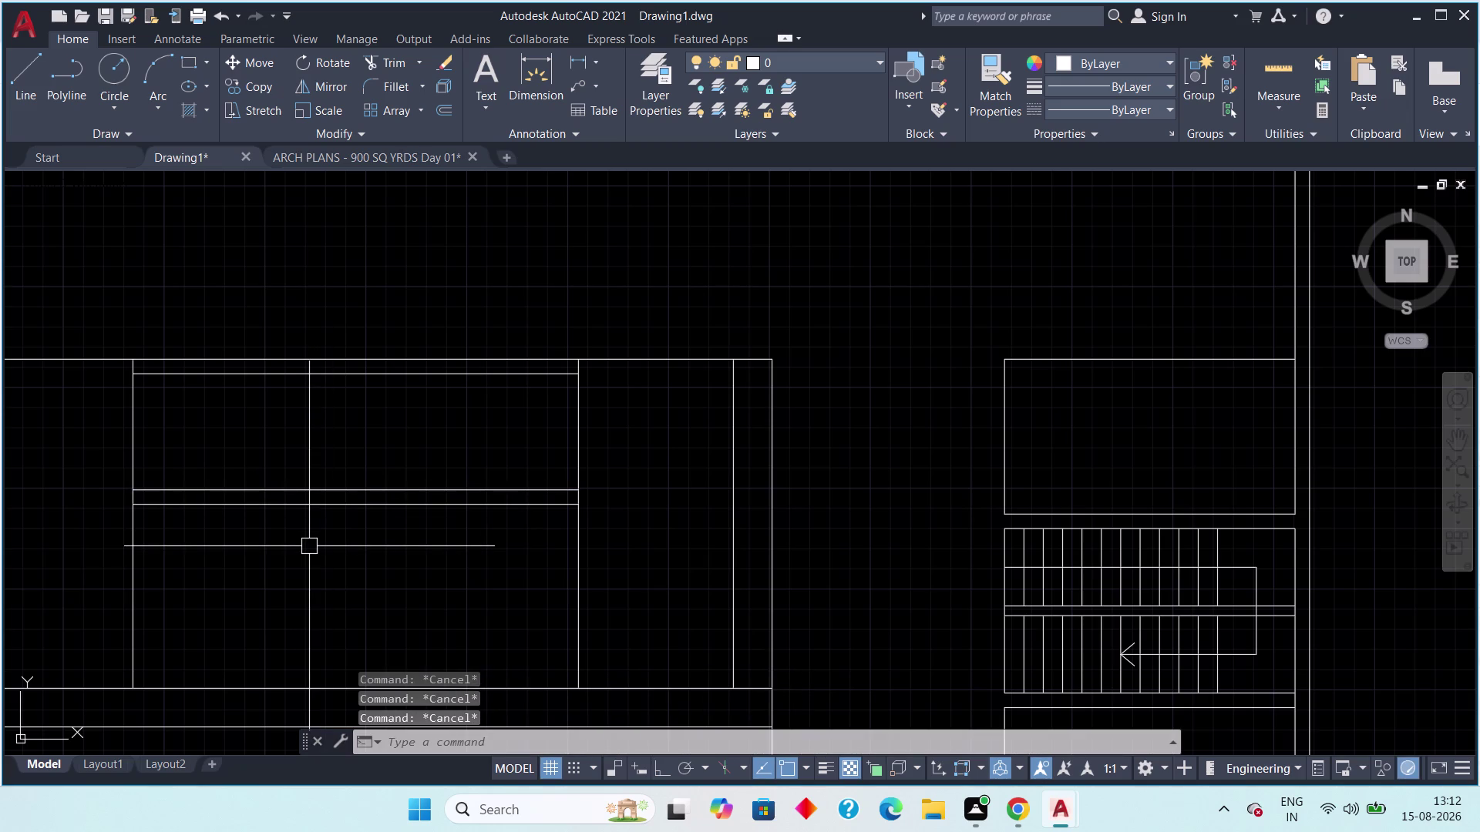
key(Escape)
key(Escape)
key(Escape)
key(Escape)
key(Escape)
key(Escape)
key(Escape)
key(Escape)
key(Escape)
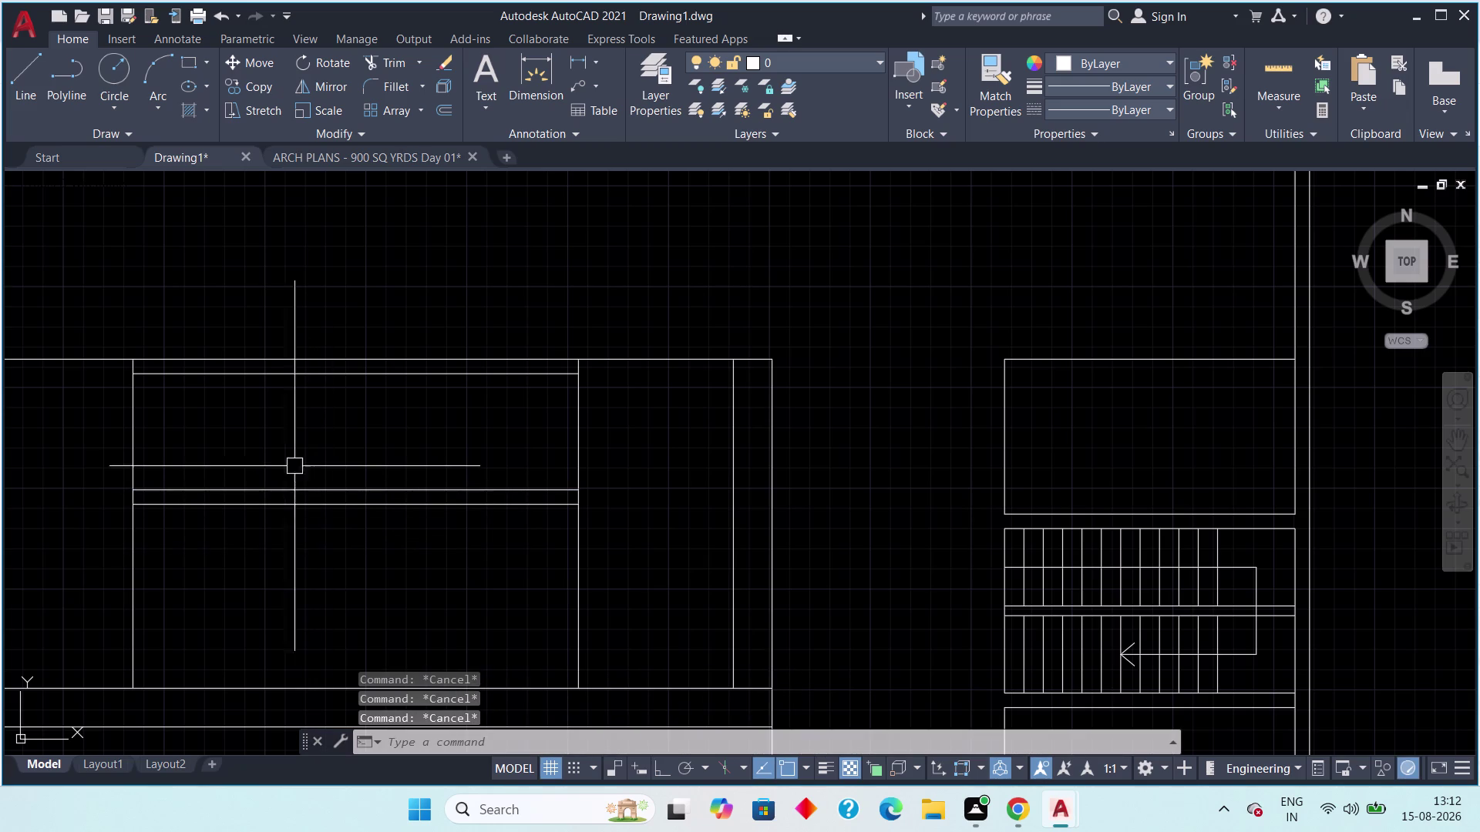
Draw a vertical divider from the top edge down to the 9-inch band line.
key(Escape)
key(Escape)
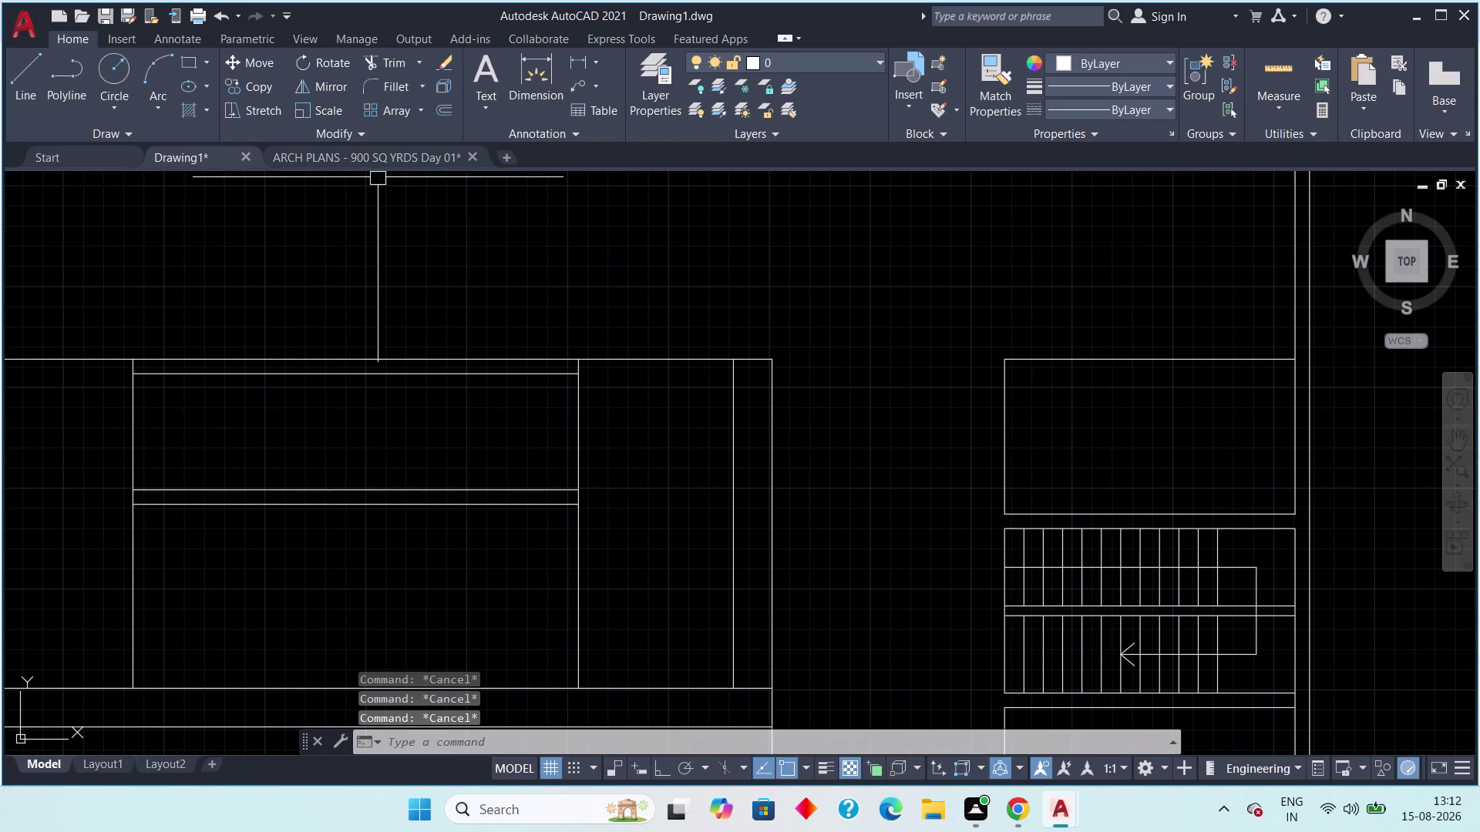
click(24, 73)
click(351, 357)
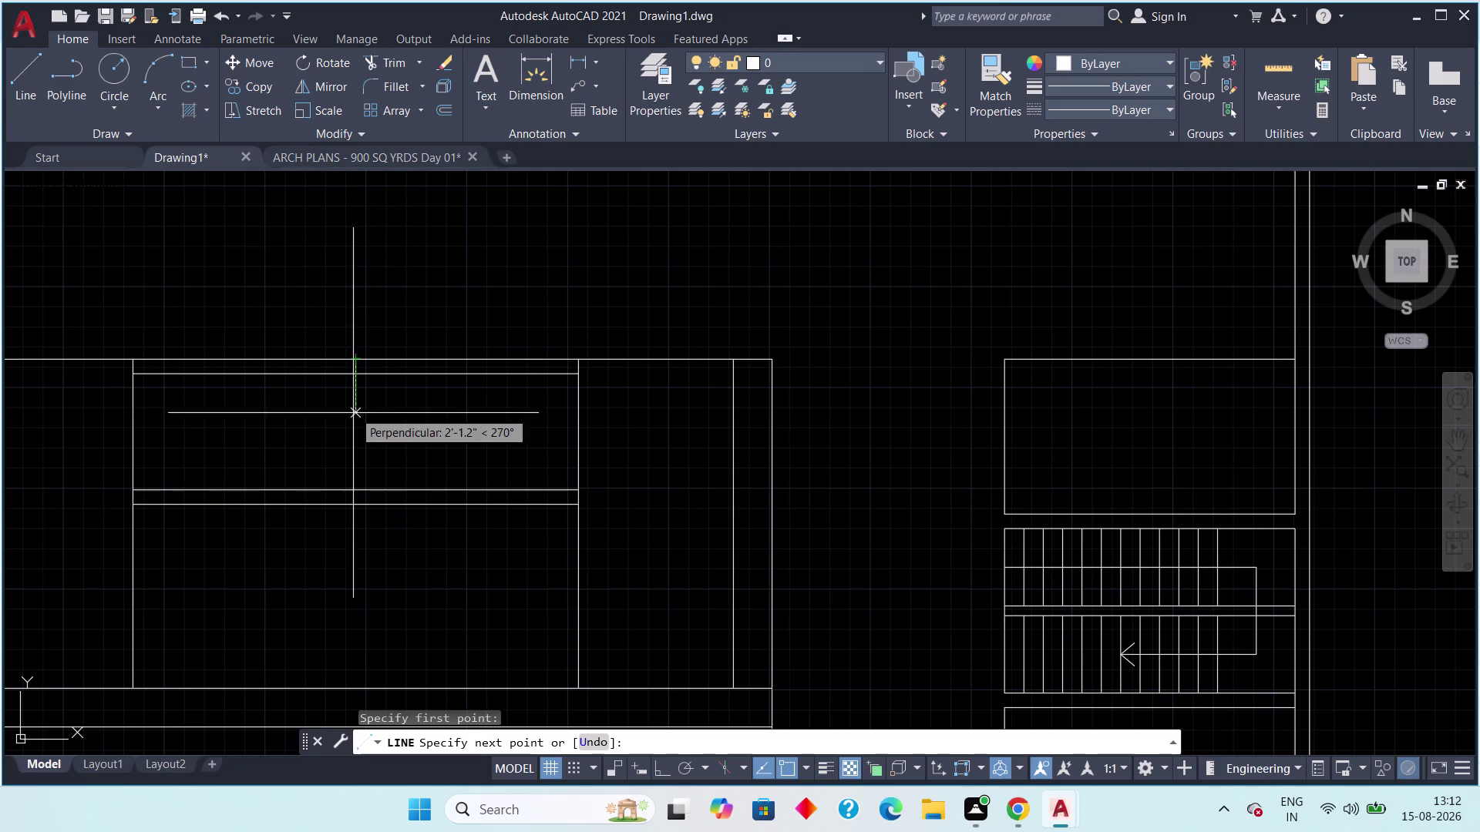
click(350, 504)
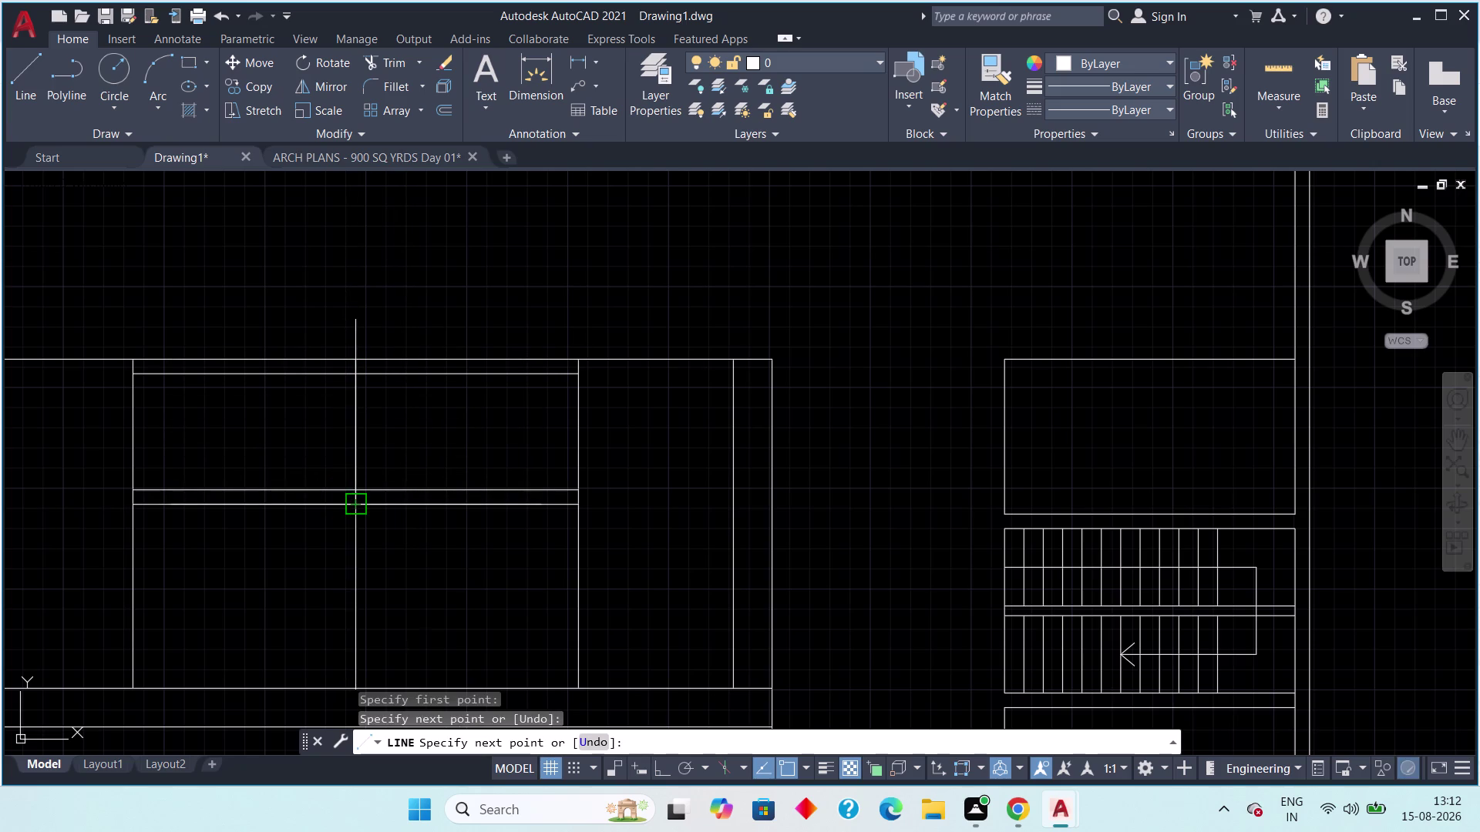
key(Escape)
key(Escape)
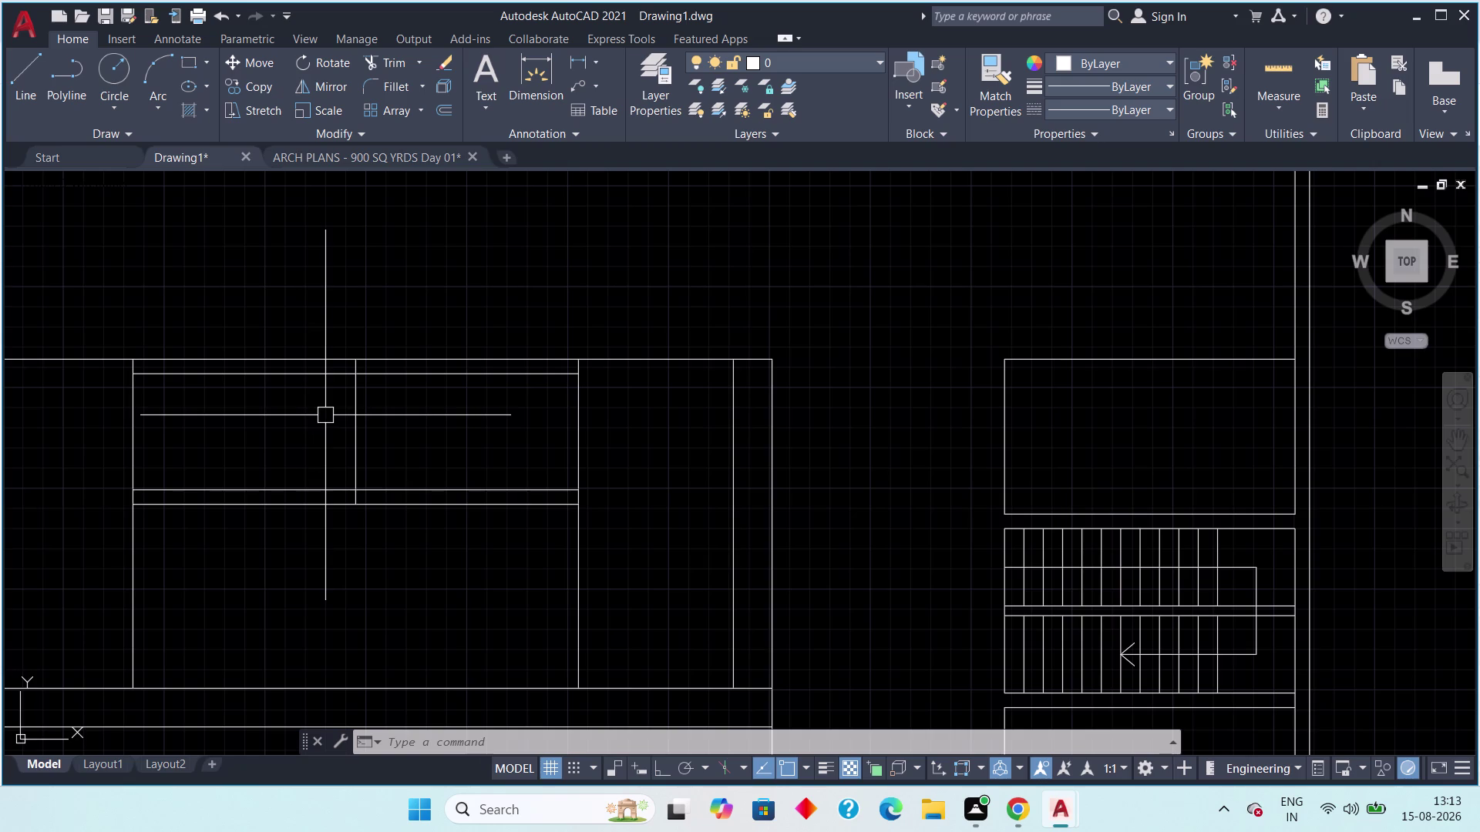
Offset the bay line 39 inches to both sides in the top strip.
scroll(up, 3)
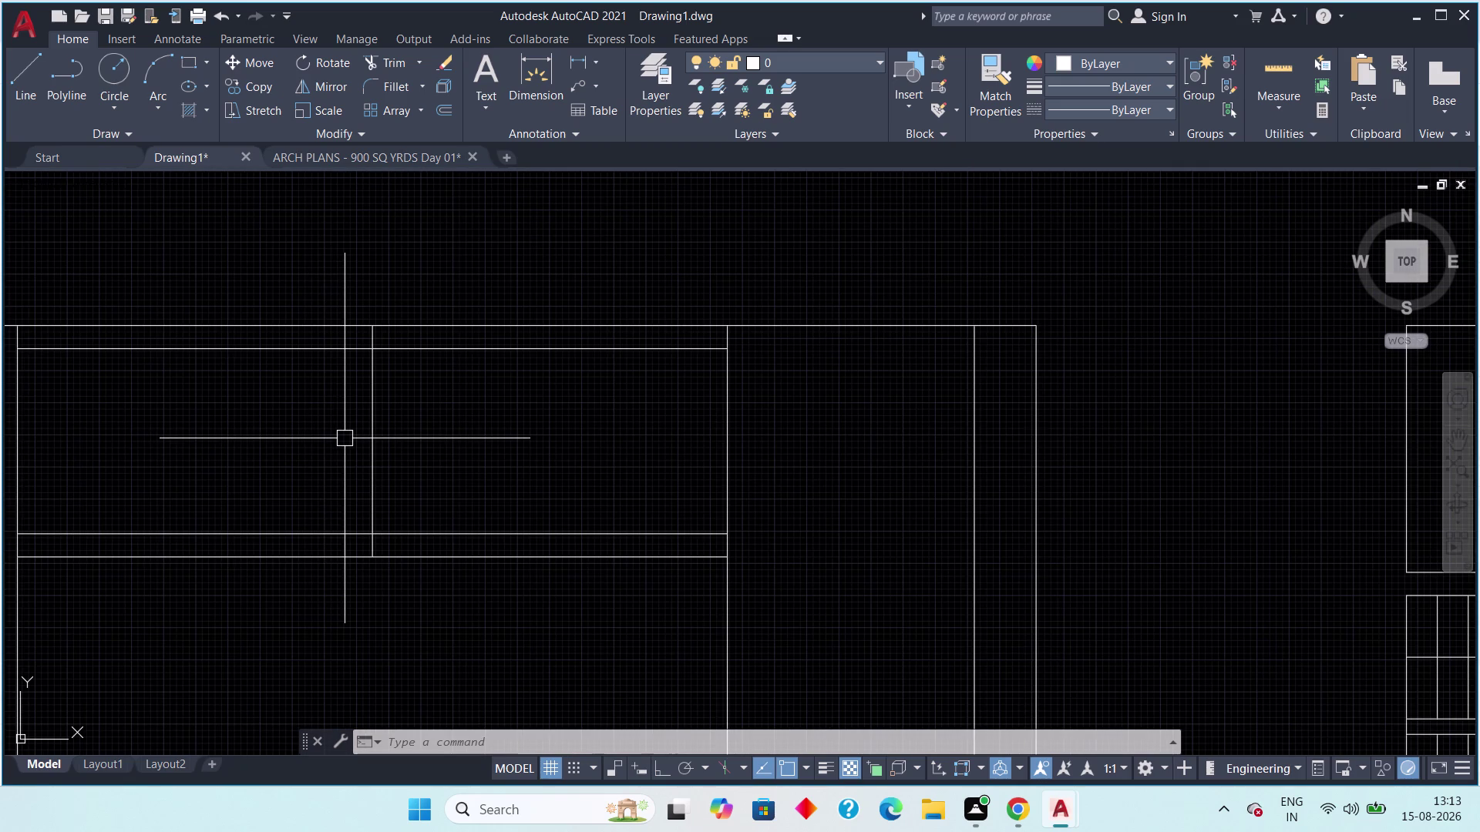
scroll(down, 3)
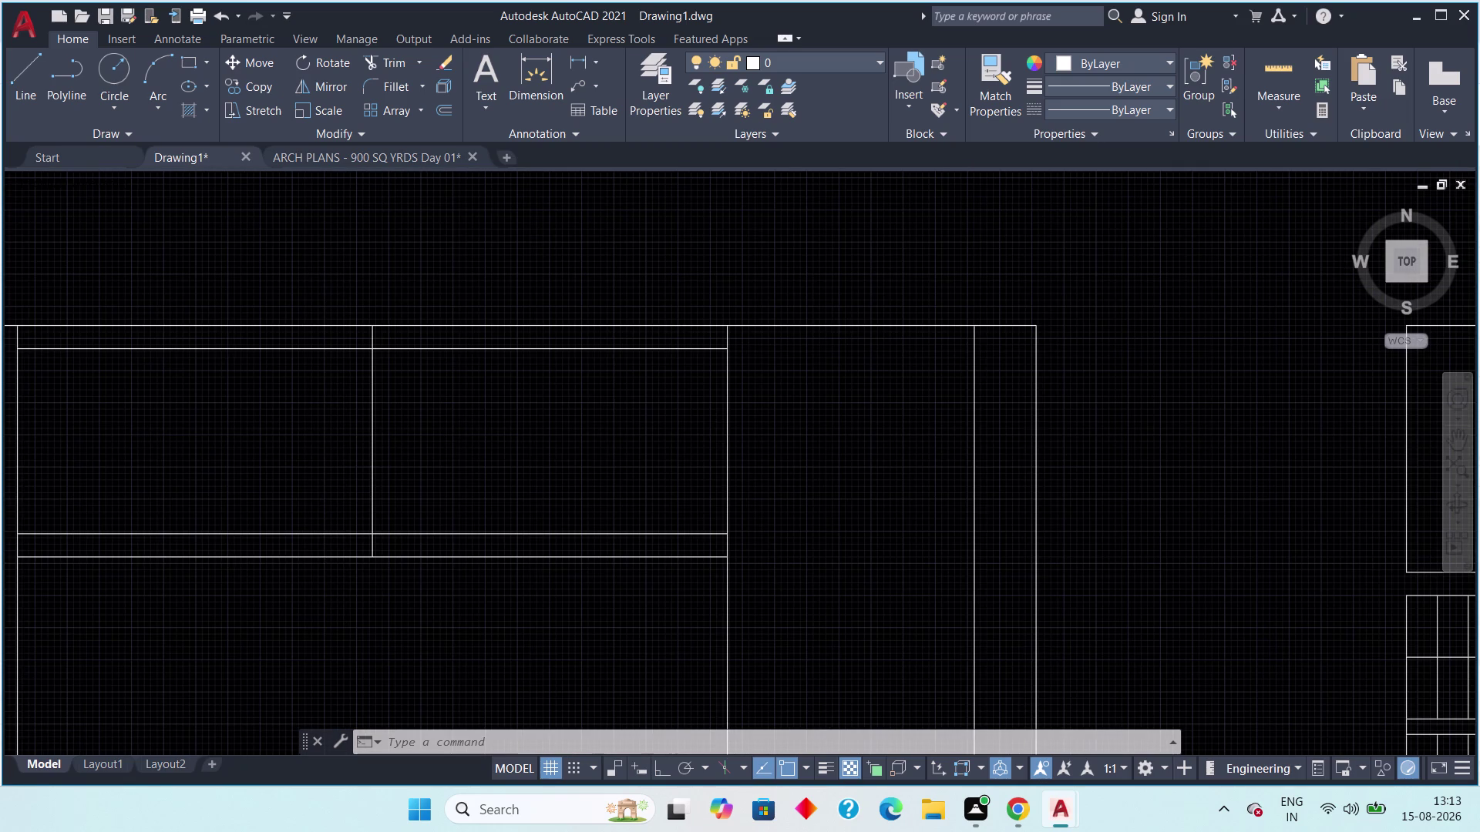
text(off)
key(space)
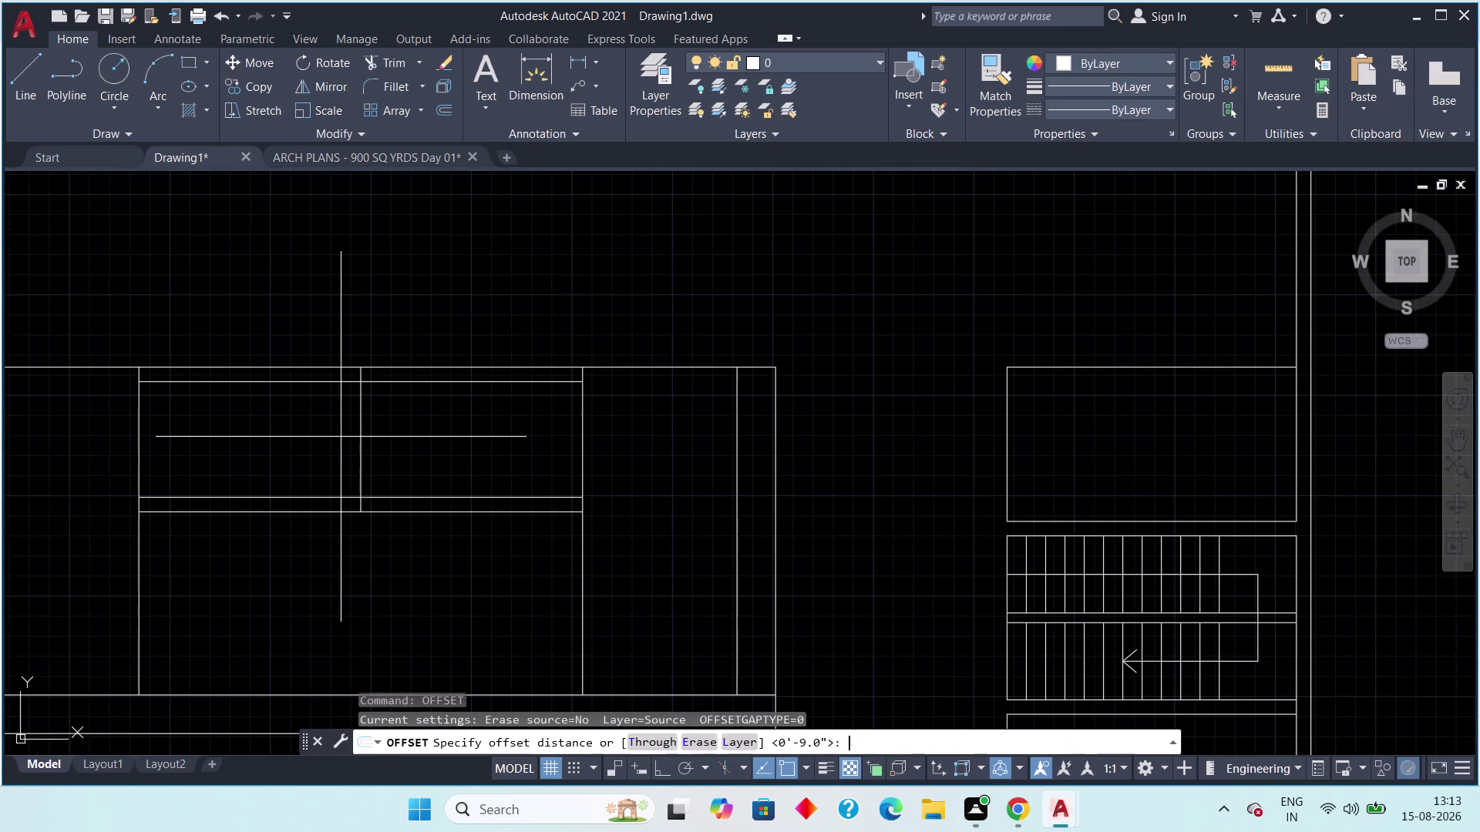
text(39")
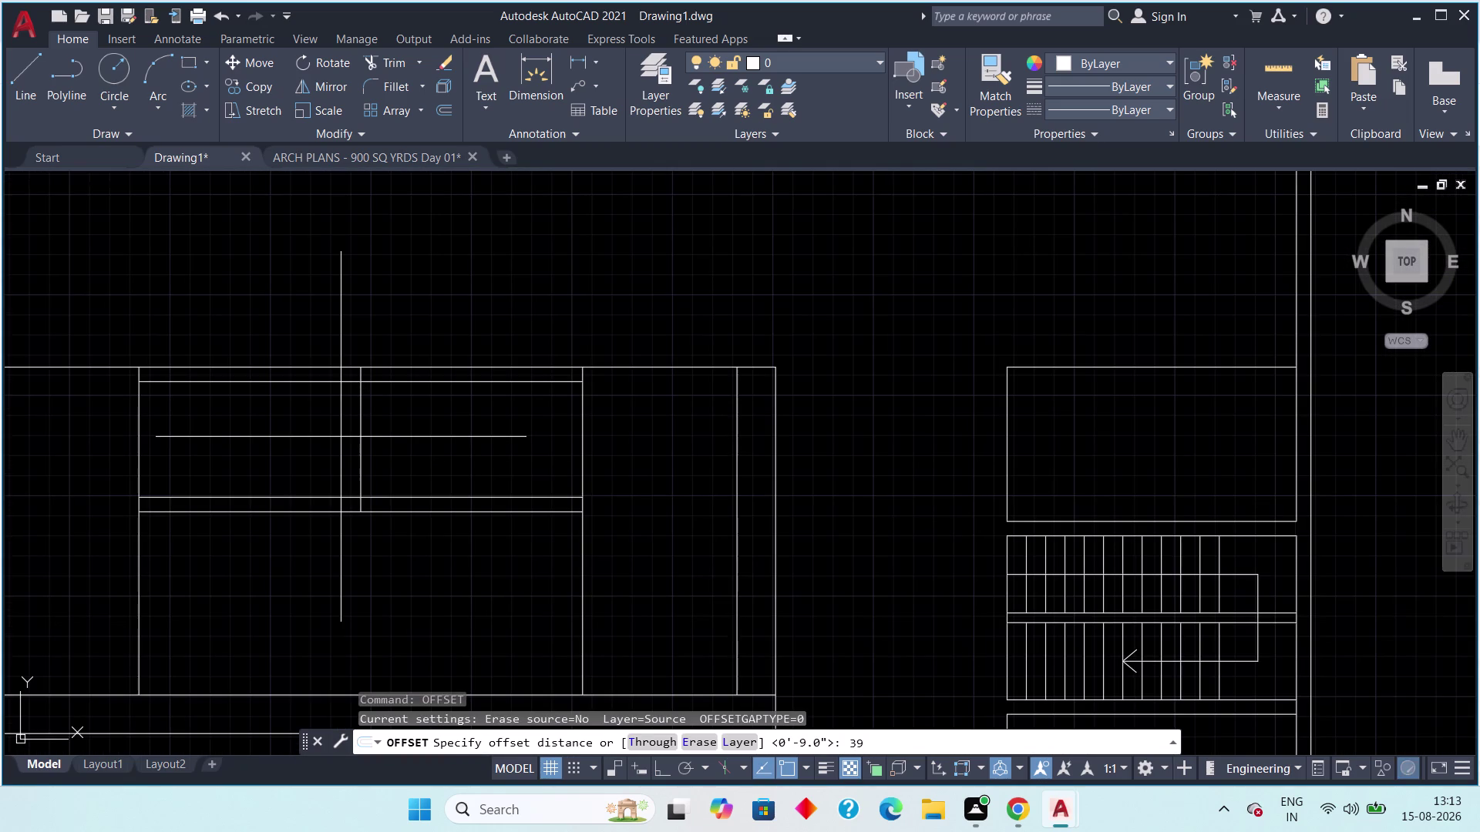
key(space)
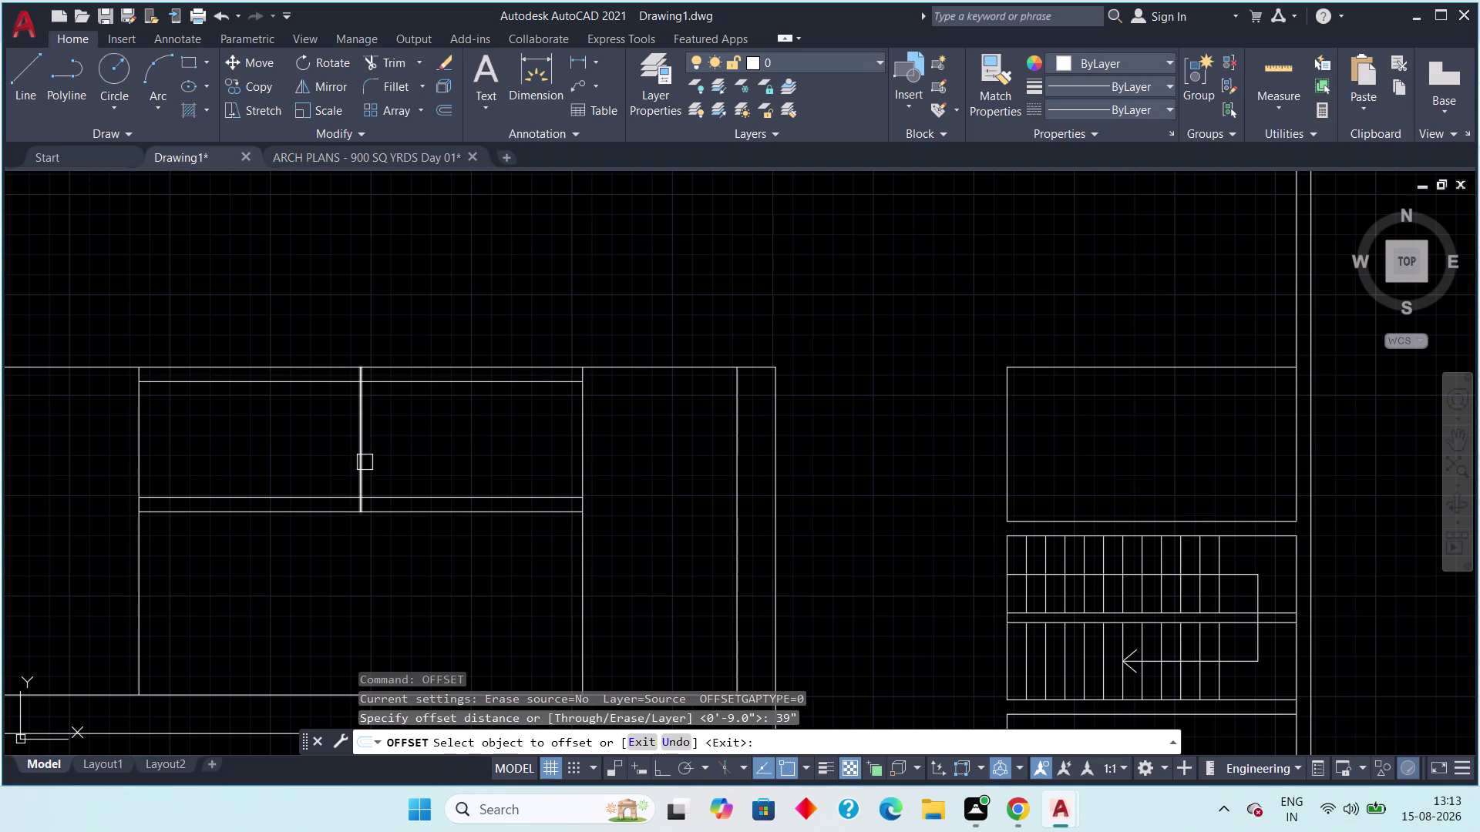
click(365, 462)
click(413, 449)
drag(359, 457, 352, 456)
click(306, 459)
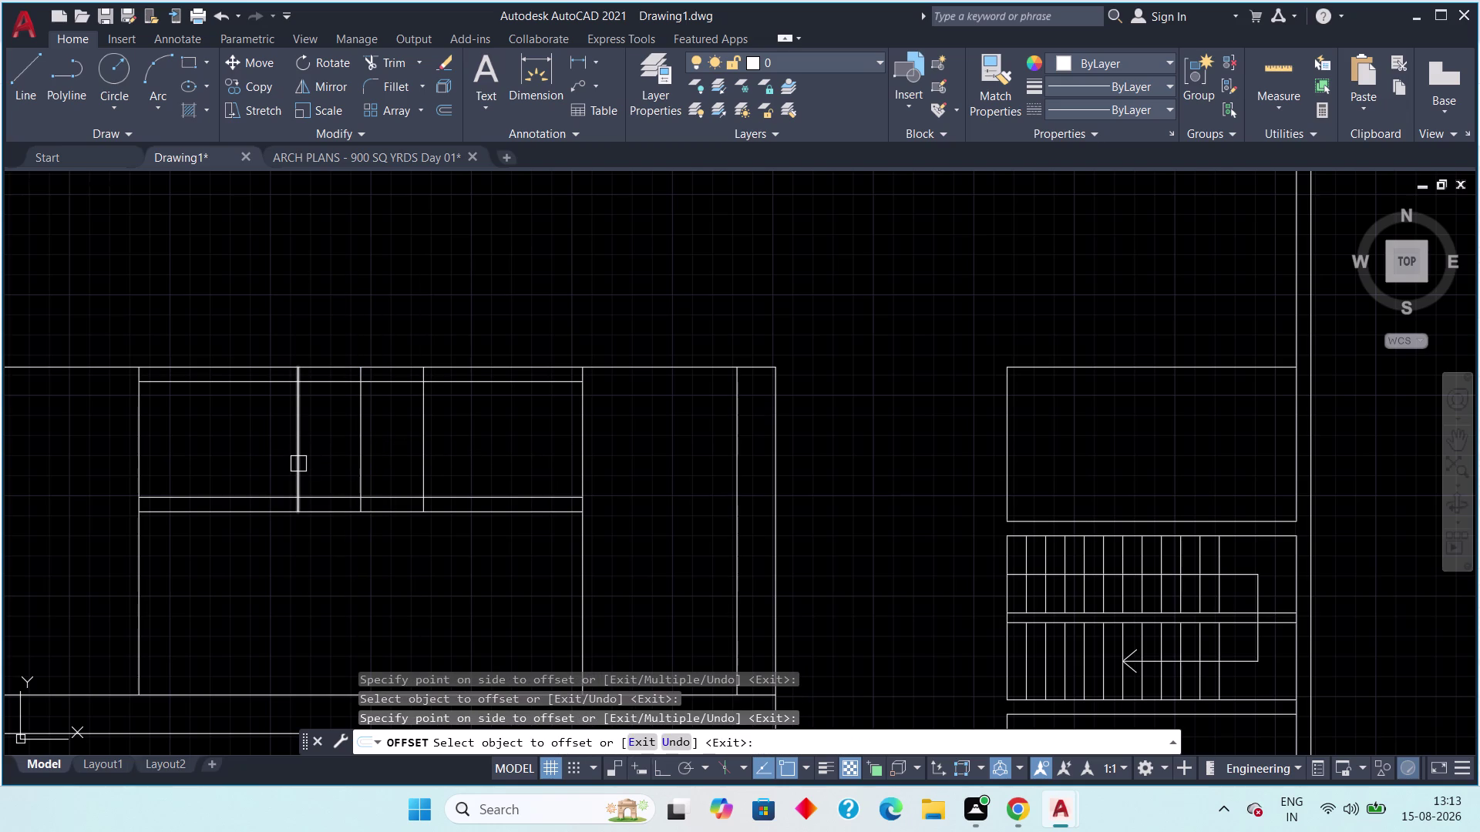
scroll(up, 3)
key(Escape)
Offset the two bay lines by 9 inches to form the divider pairs.
key(space)
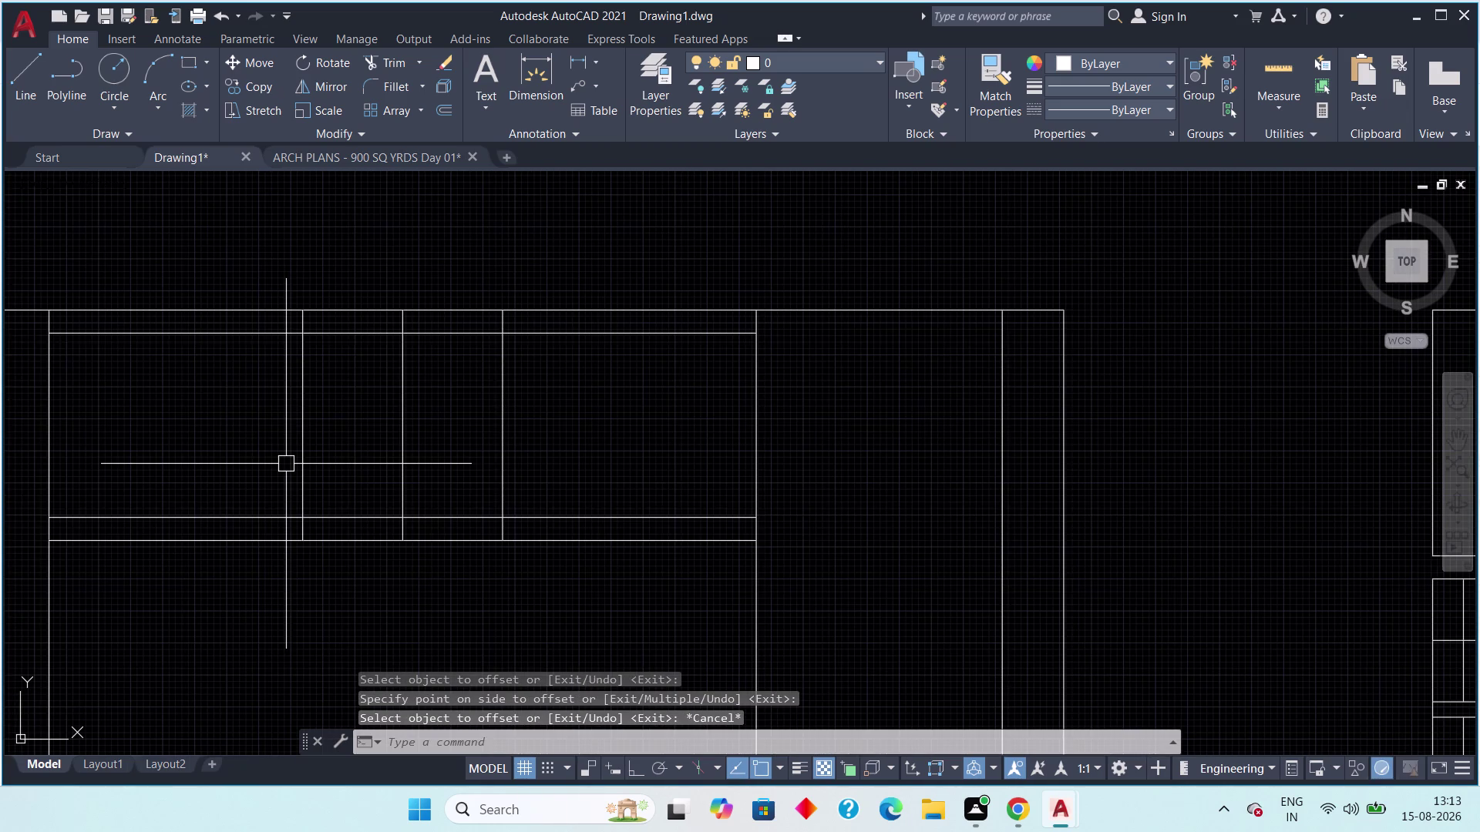
text(9")
key(space)
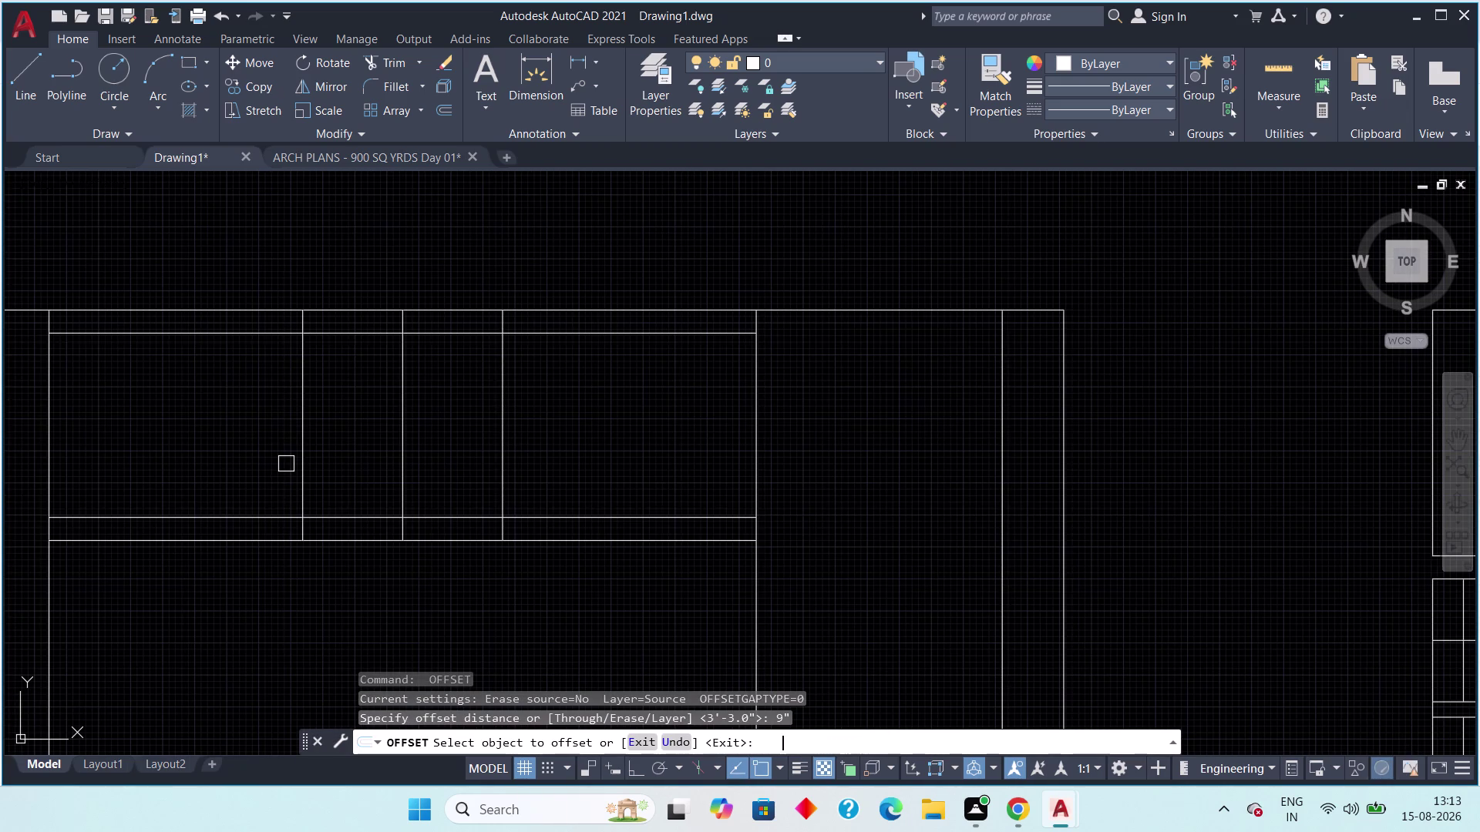
drag(298, 453, 237, 469)
click(223, 474)
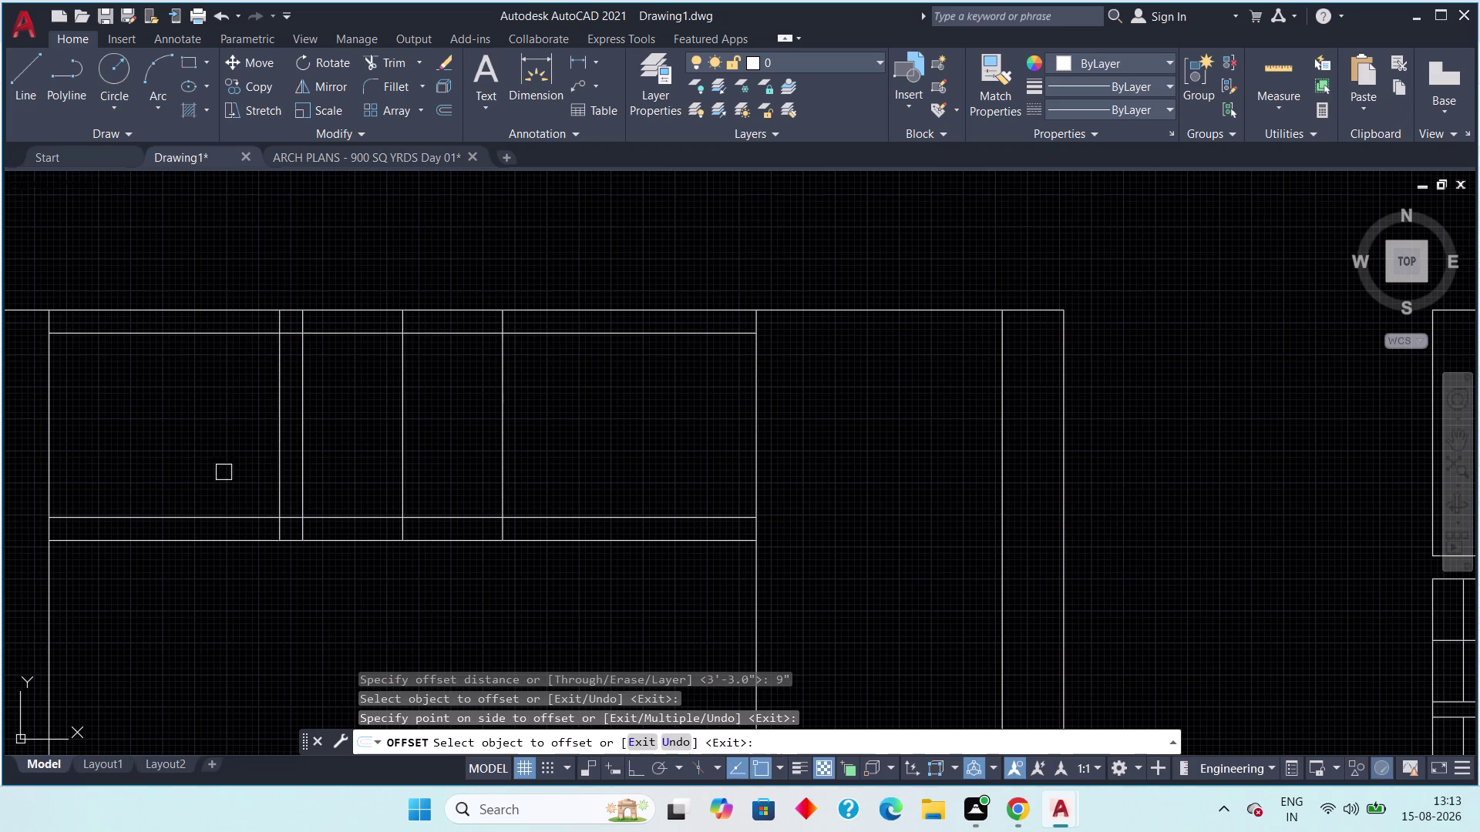
drag(501, 460, 512, 457)
click(560, 444)
key(Escape)
key(Escape)
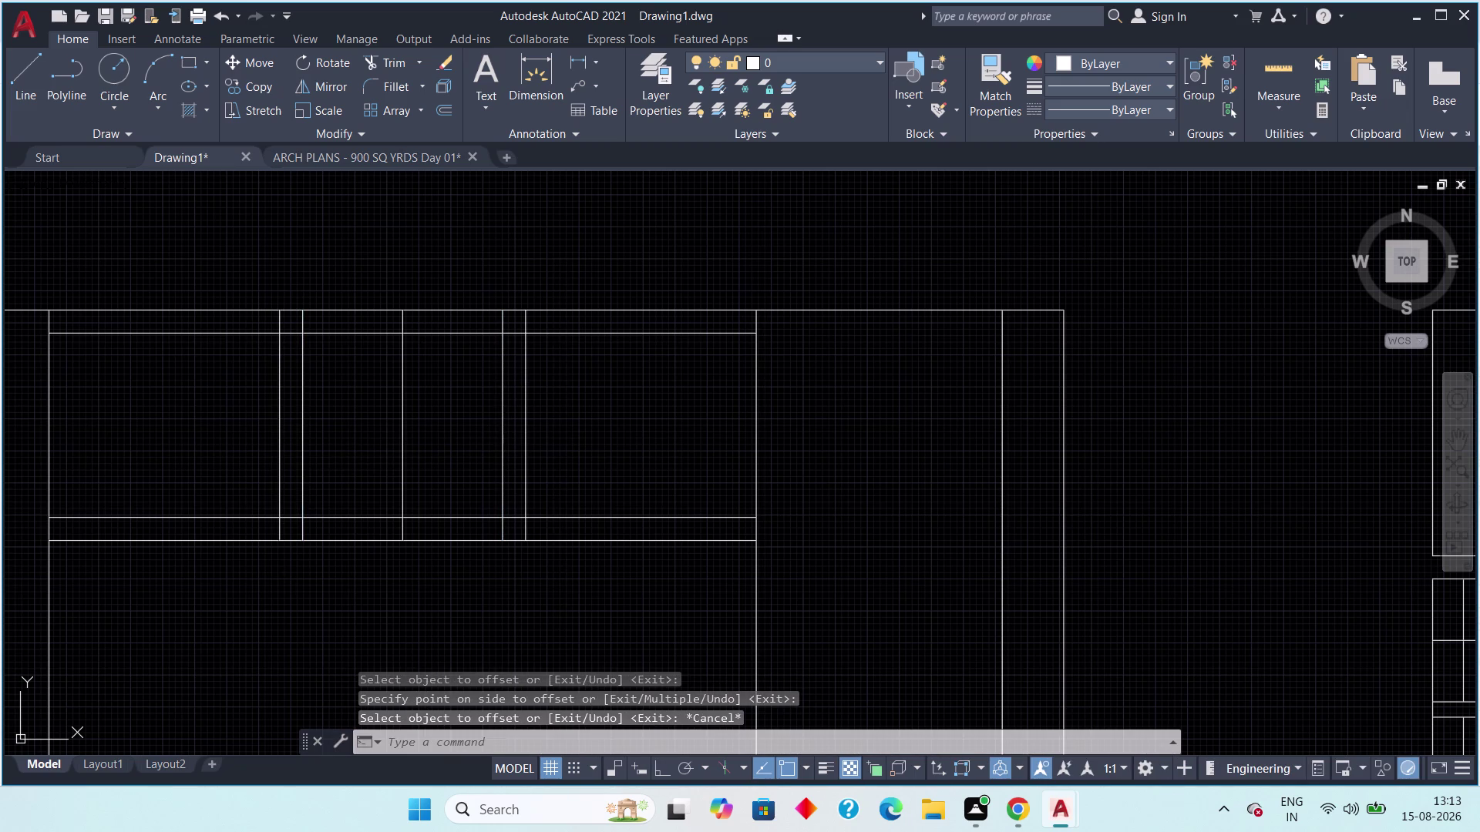
text(tr)
key(space)
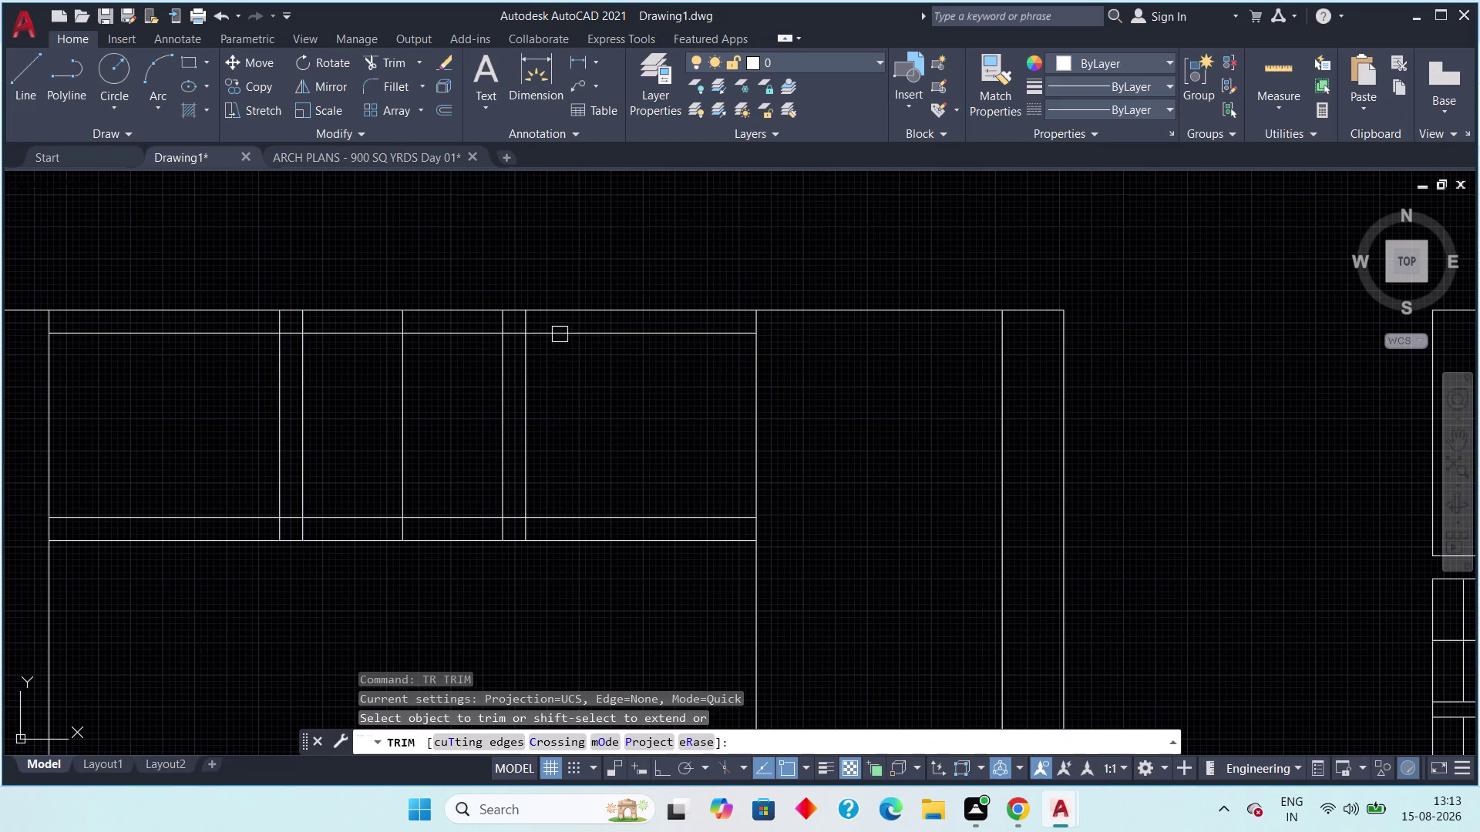
Trim the overshooting divider segments along the strip's upper edge.
scroll(up, 3)
click(543, 329)
click(401, 331)
scroll(down, 3)
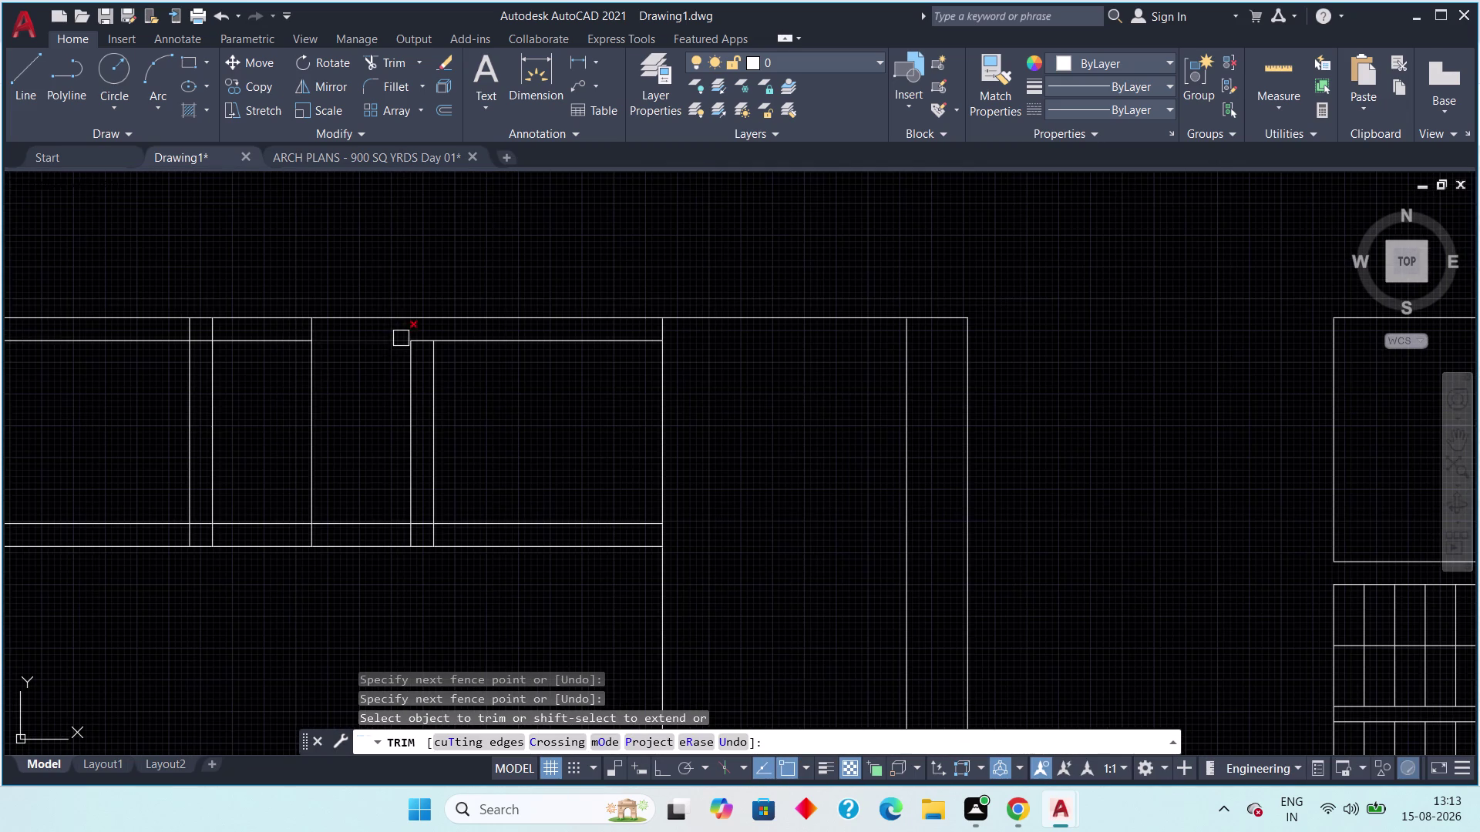
click(310, 330)
click(229, 328)
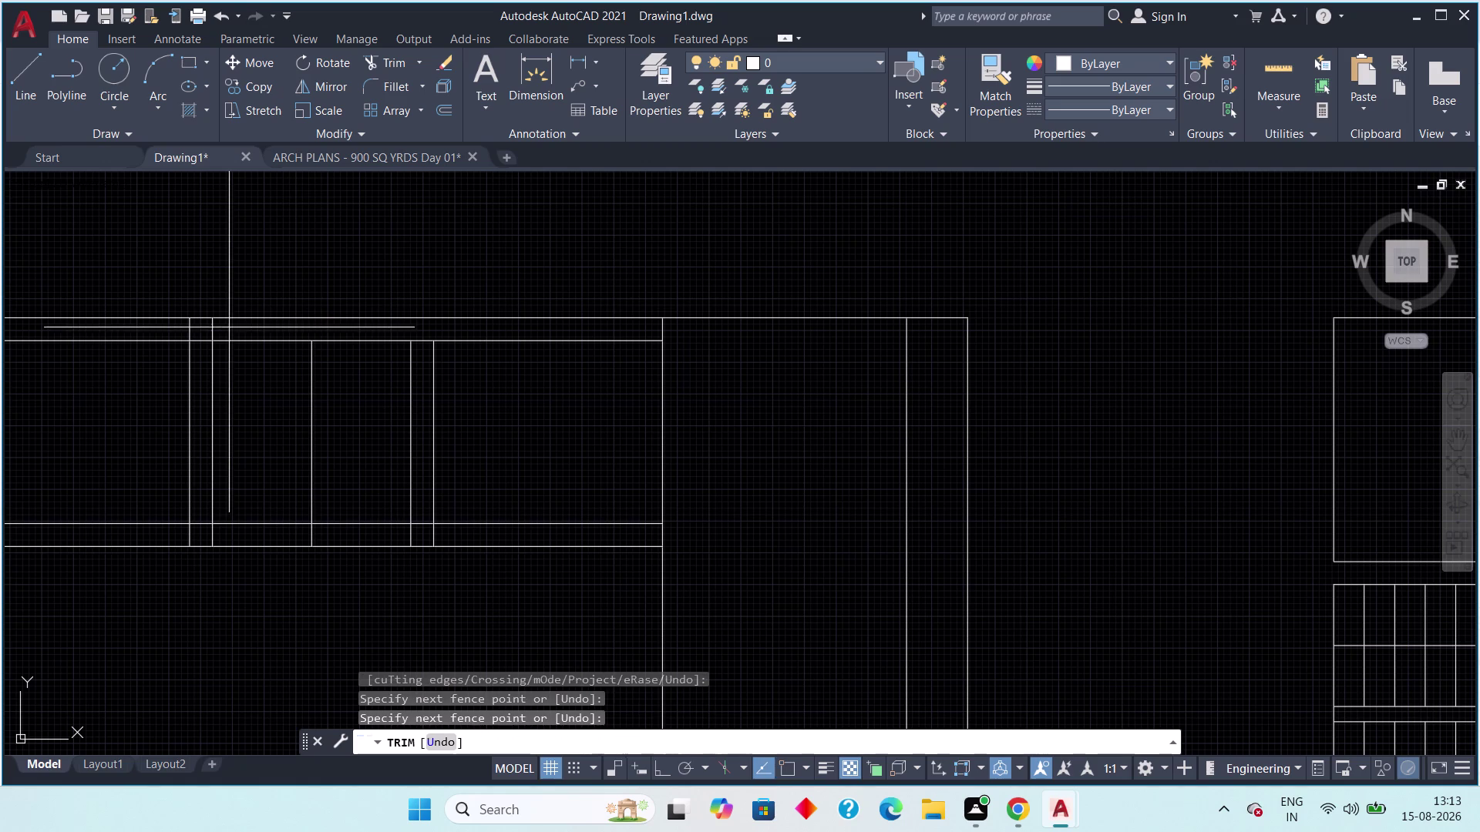
click(162, 335)
scroll(up, 3)
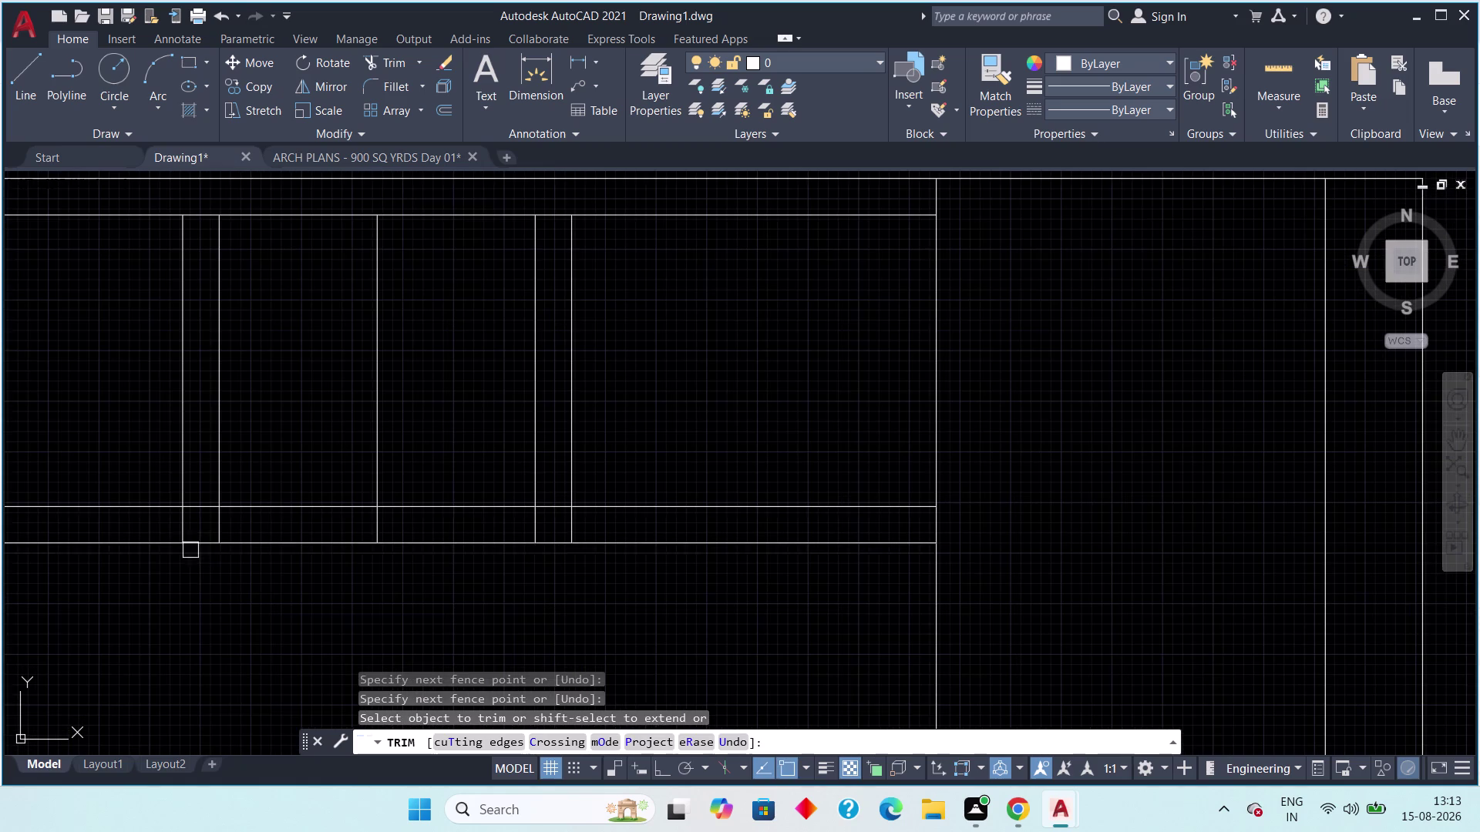
Trim the leftover segments along the strip's lower edge, partly with a fence.
click(156, 523)
click(225, 523)
click(373, 527)
drag(468, 530, 475, 531)
click(602, 526)
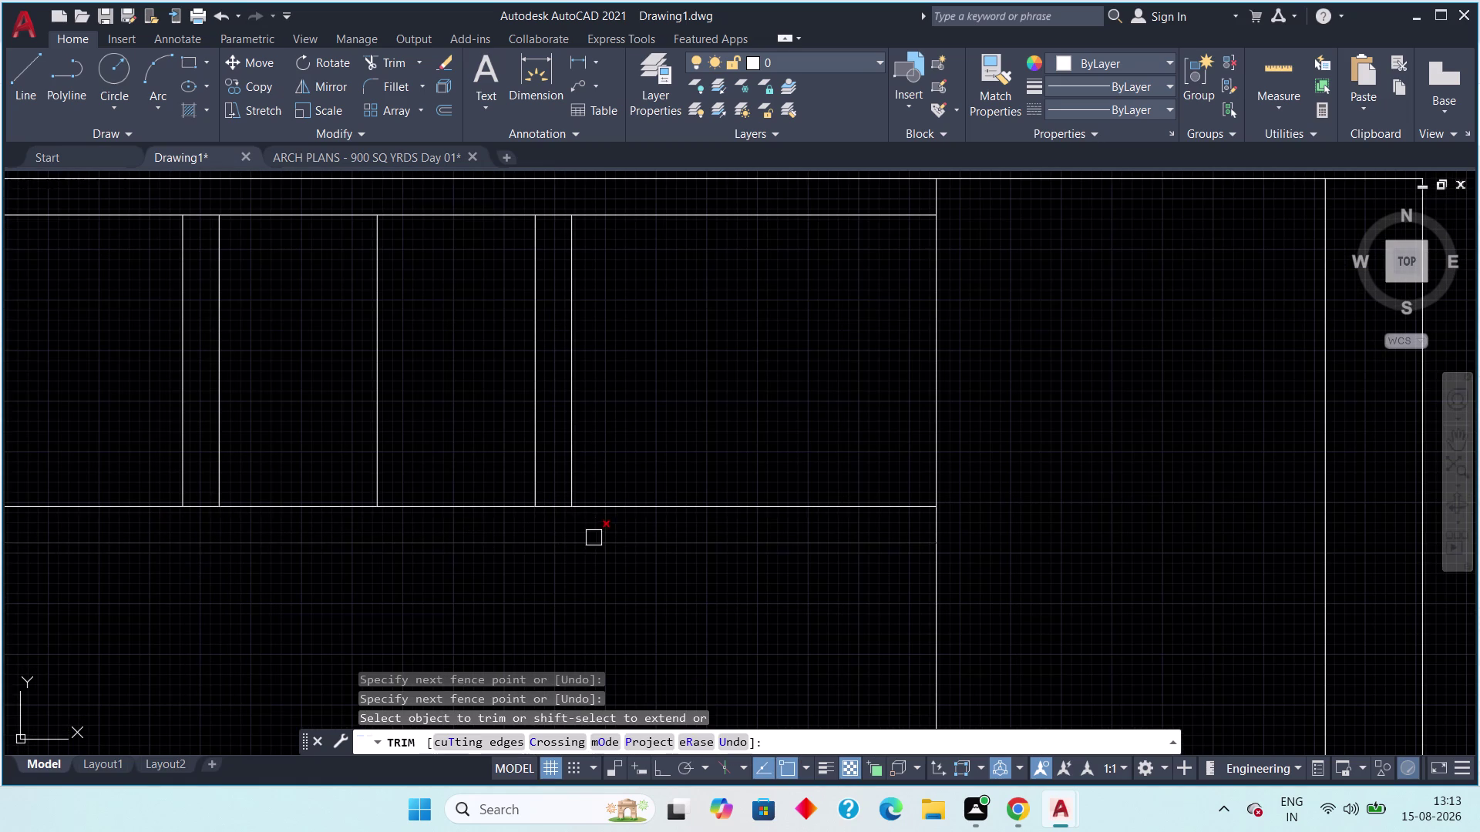
scroll(down, 3)
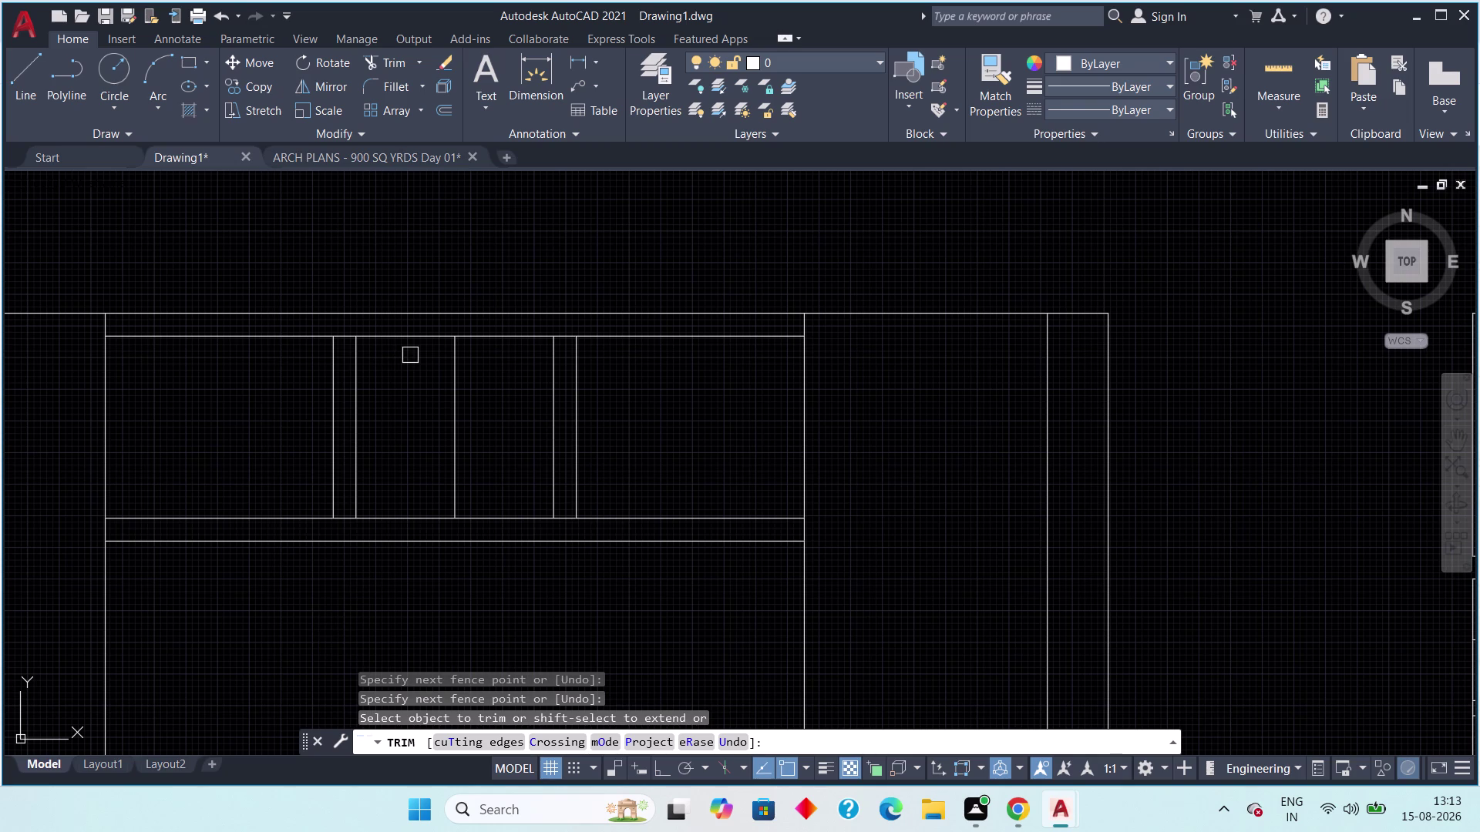
key(Escape)
key(Escape)
key(Escape)
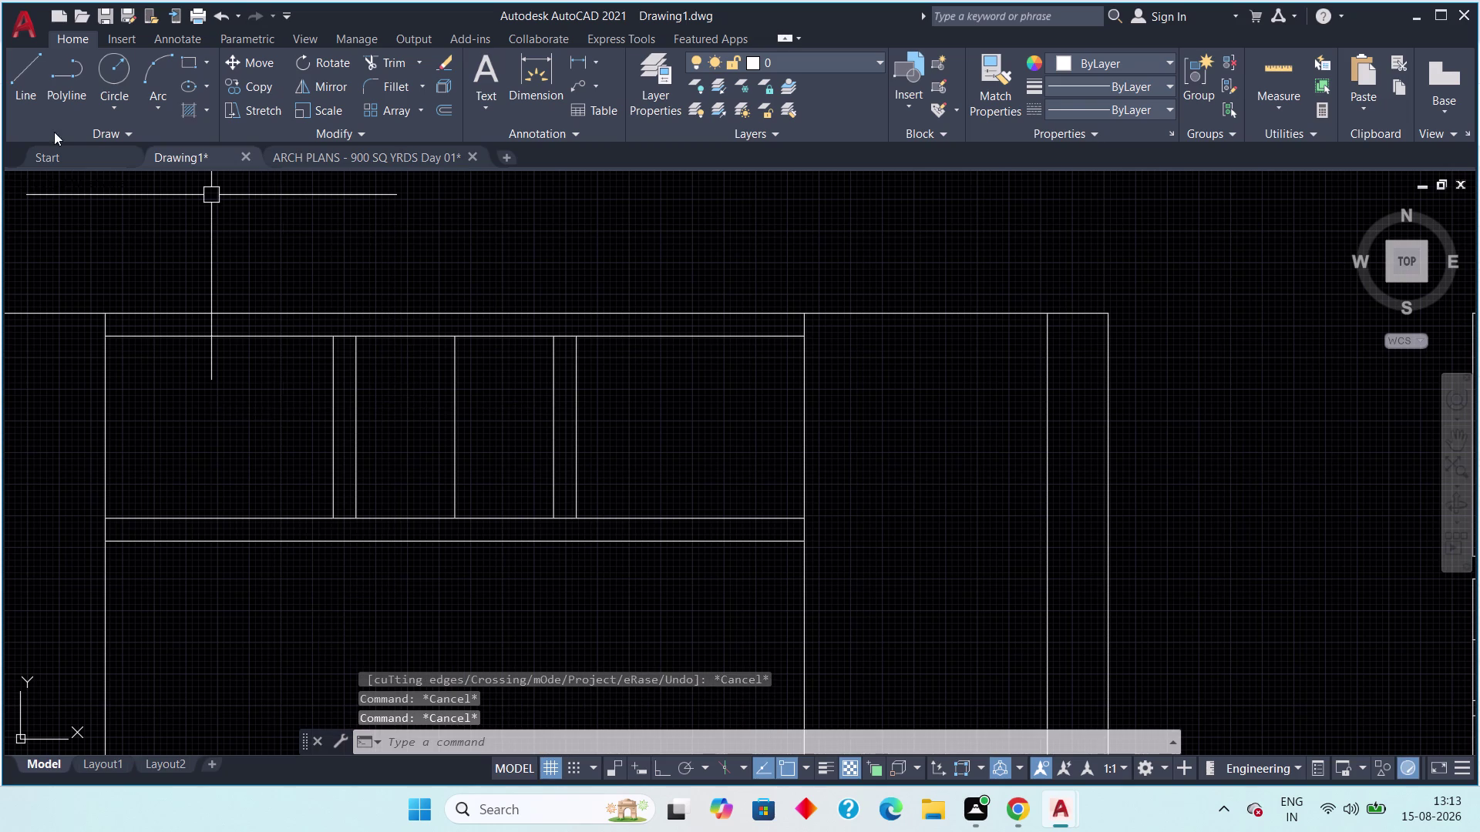
Stretch the left divider up to the outer top edge and down to the lower edge.
click(334, 366)
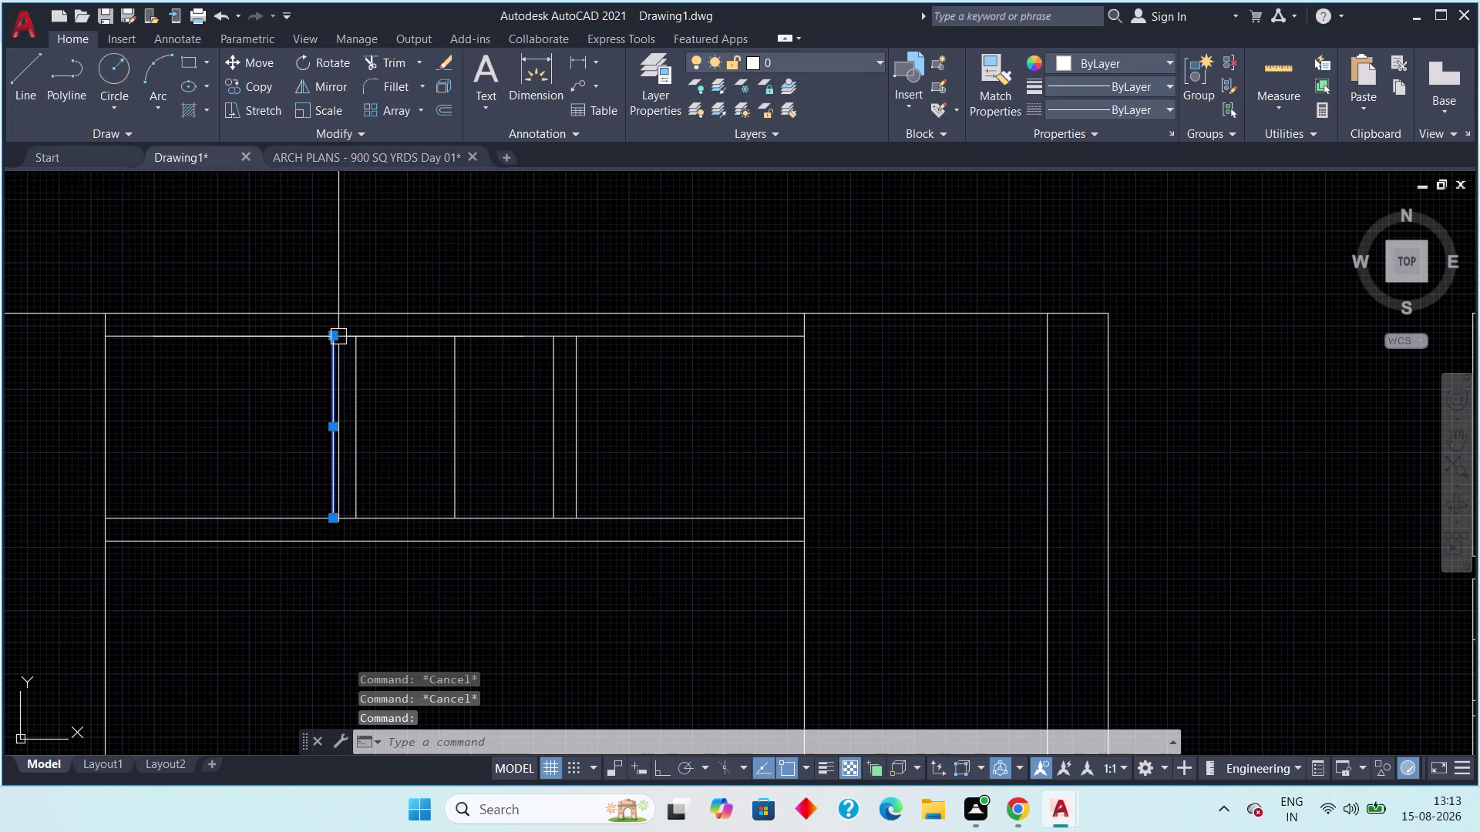
click(337, 338)
click(334, 318)
key(Escape)
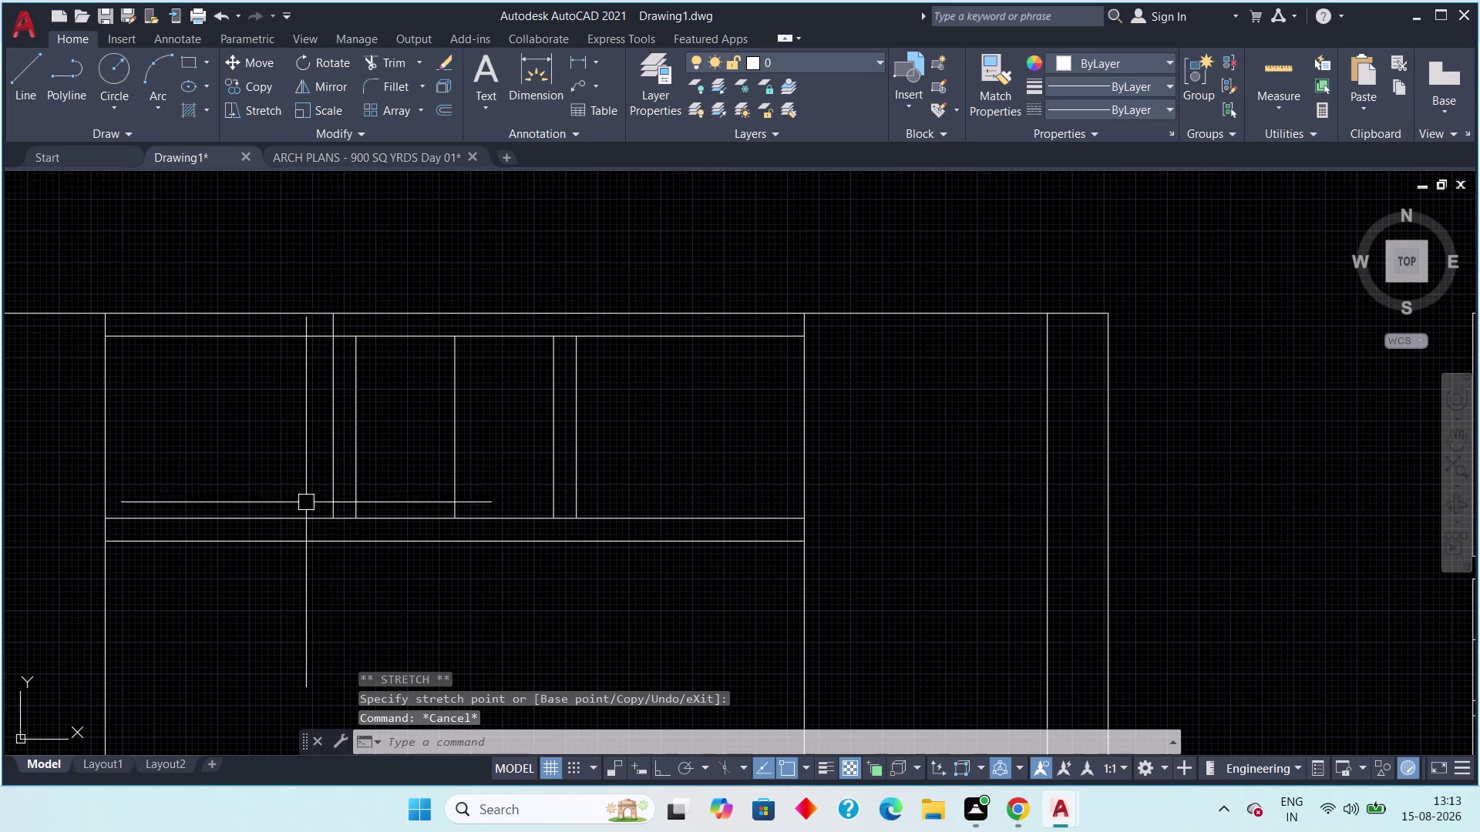
click(330, 478)
click(333, 519)
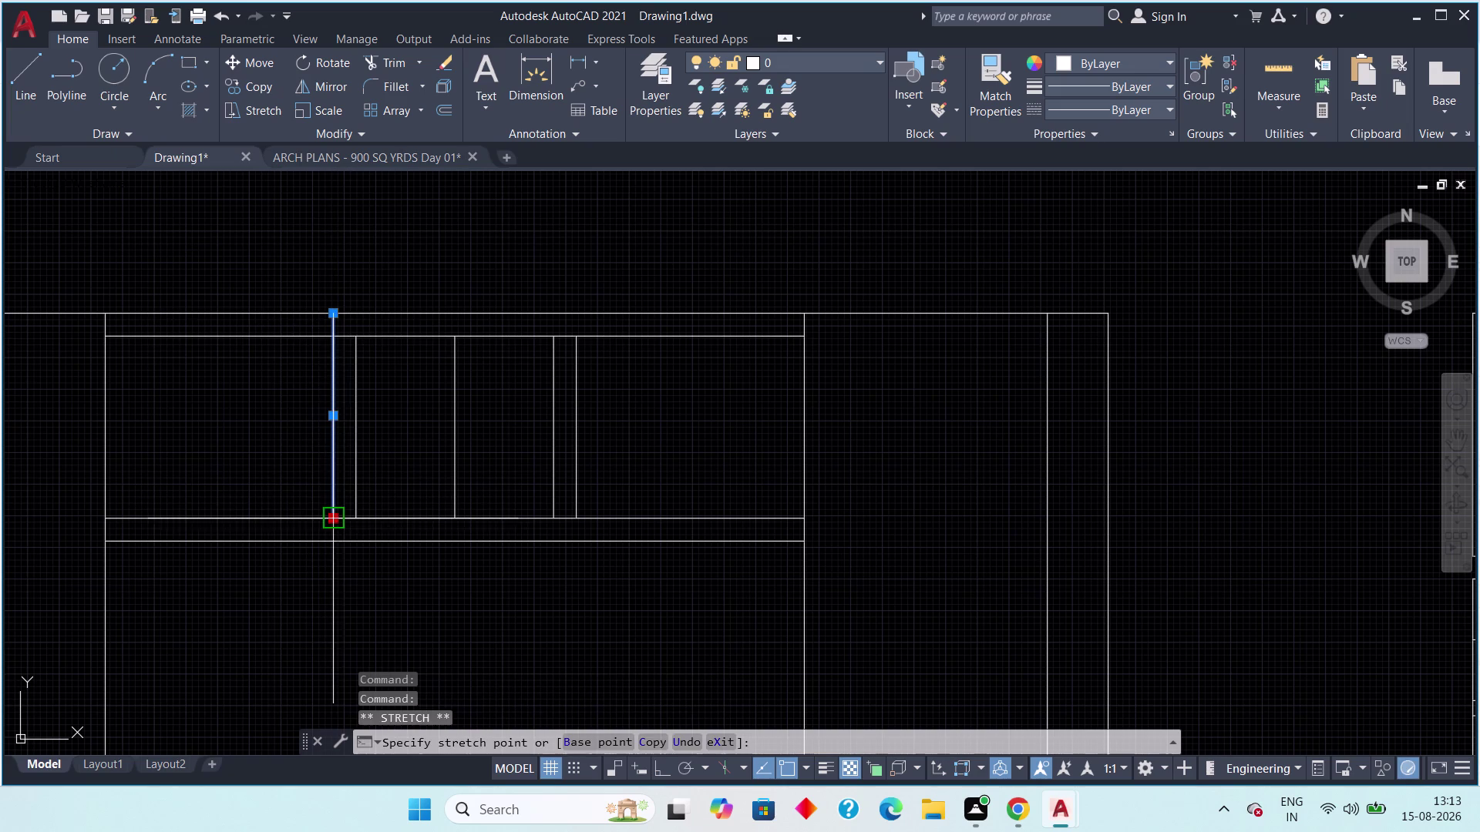
click(331, 540)
key(Escape)
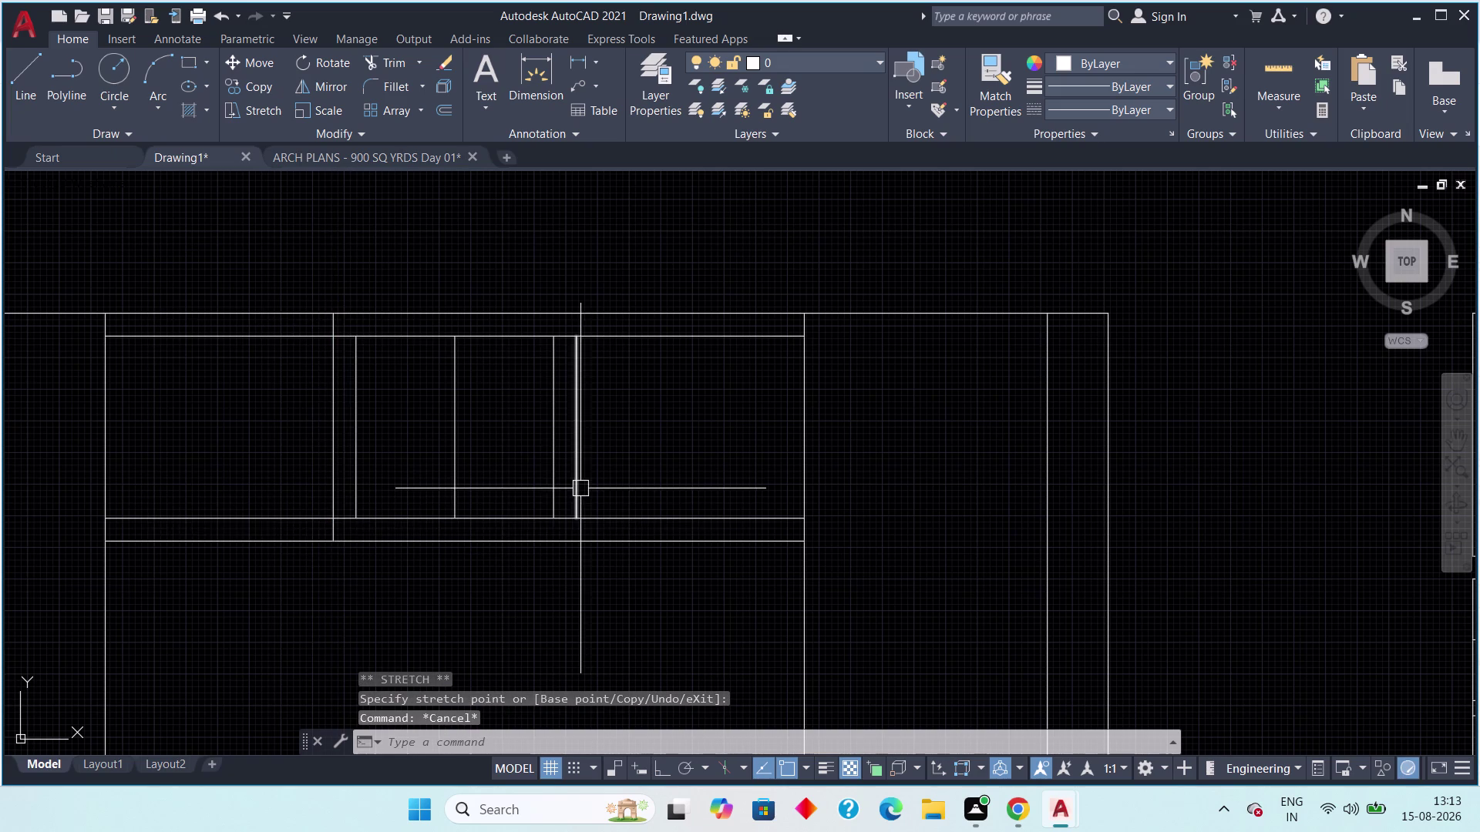
Stretch the right divider down to the lower edge and up to the outer top edge.
click(580, 489)
click(580, 520)
click(573, 538)
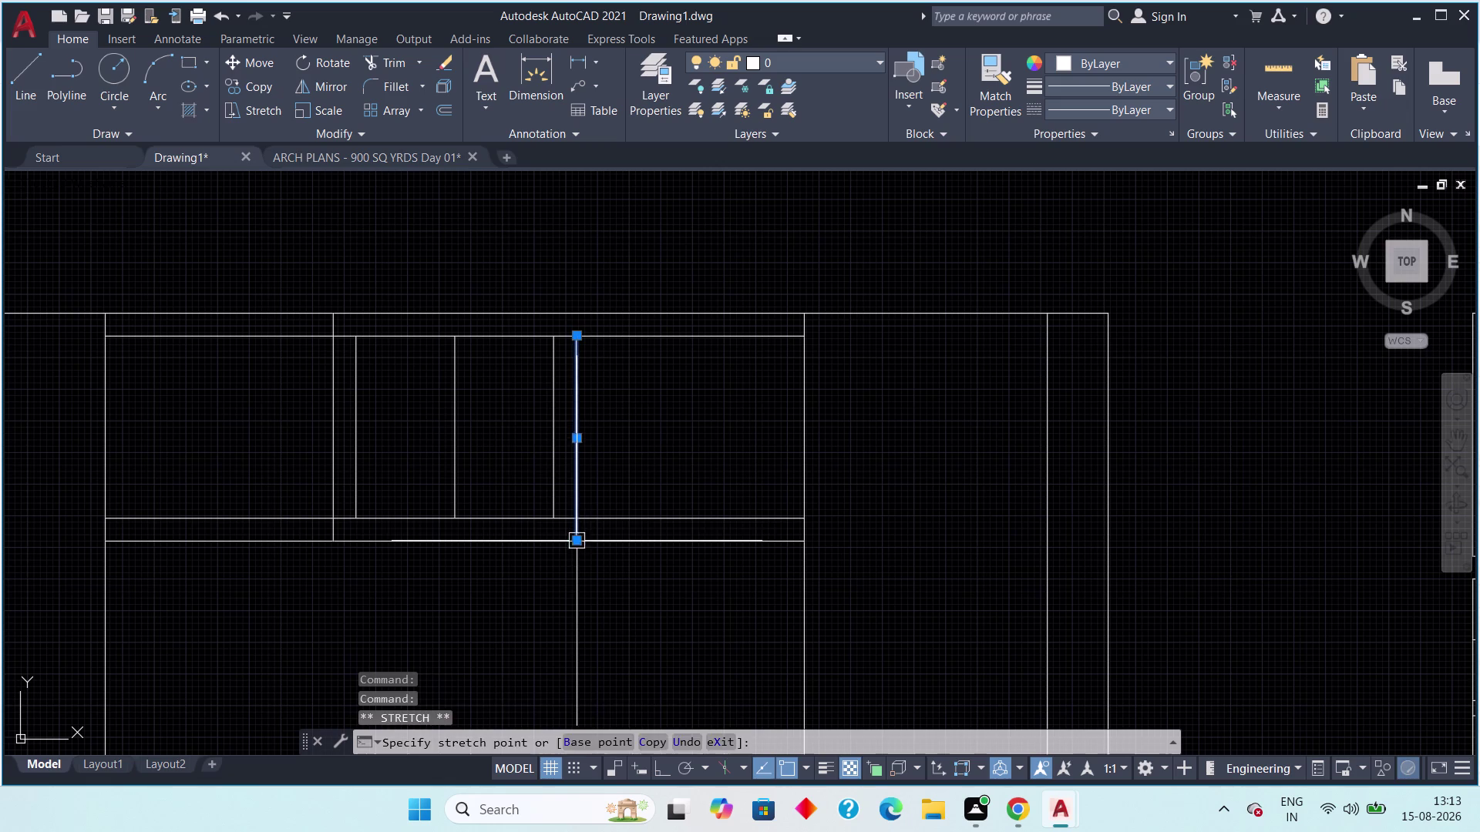
key(Escape)
click(577, 391)
click(580, 336)
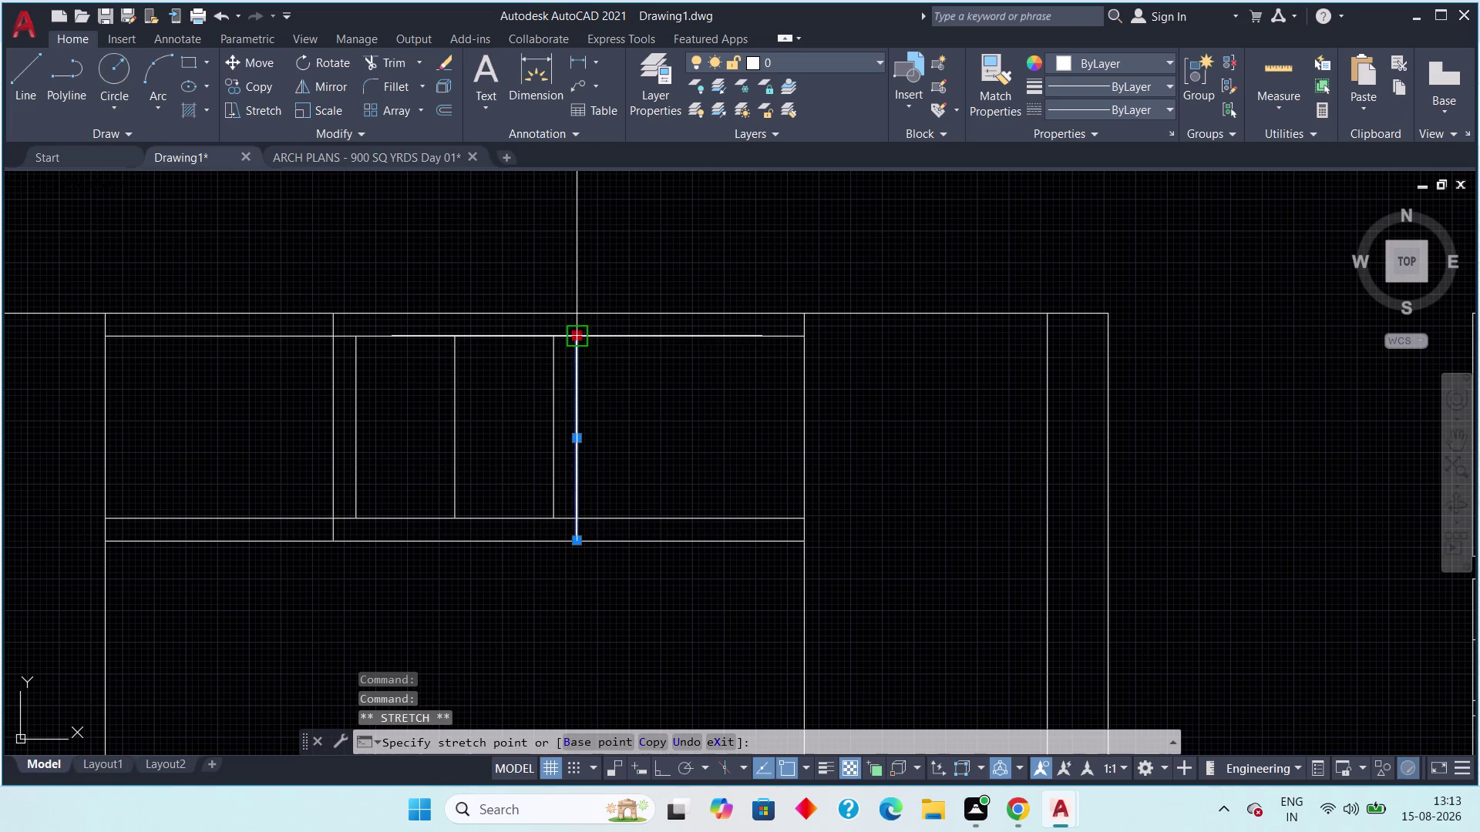
click(577, 317)
key(Escape)
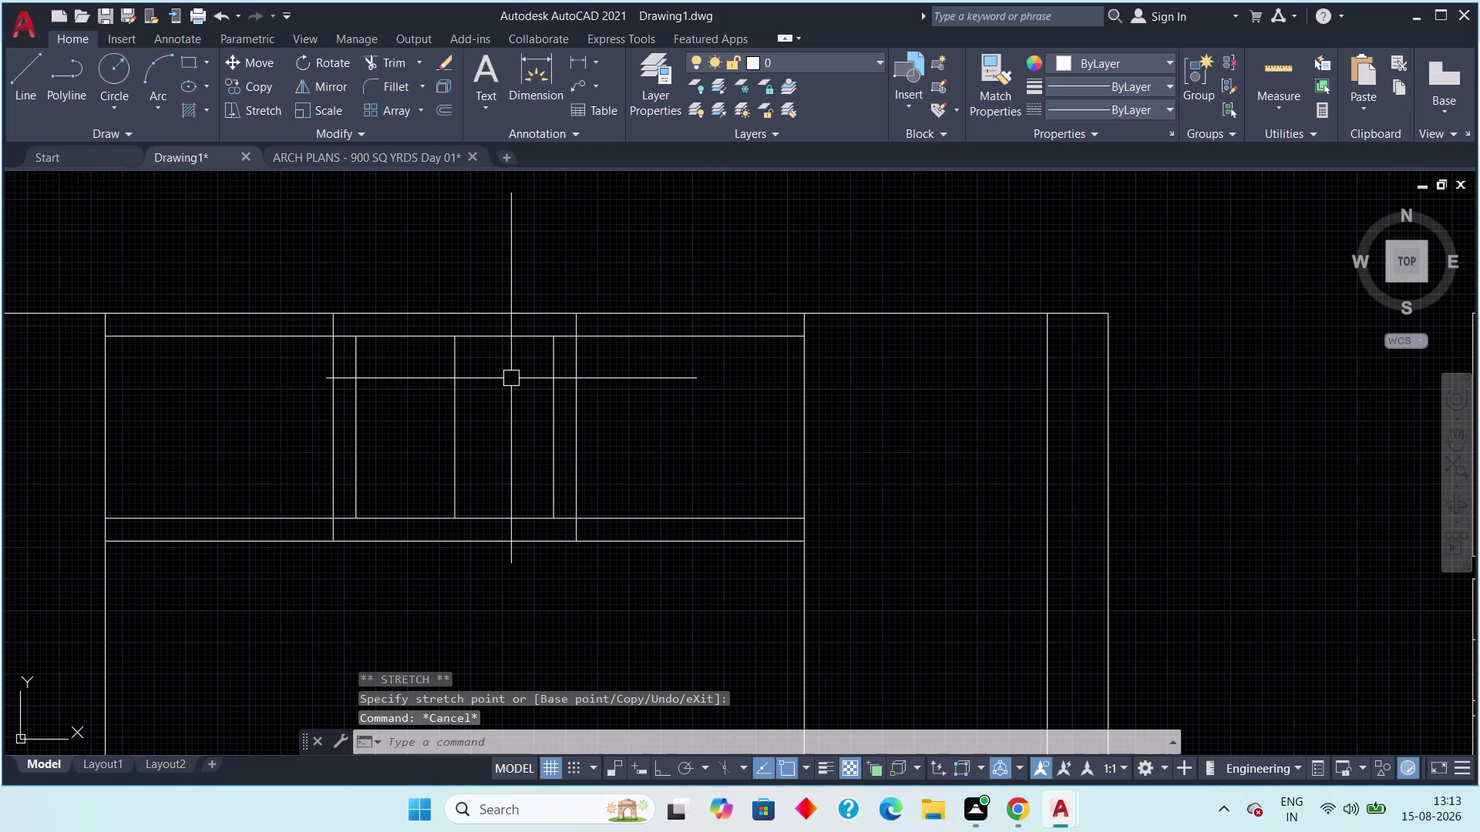
key(t)
key(r)
key(space)
scroll(up, 3)
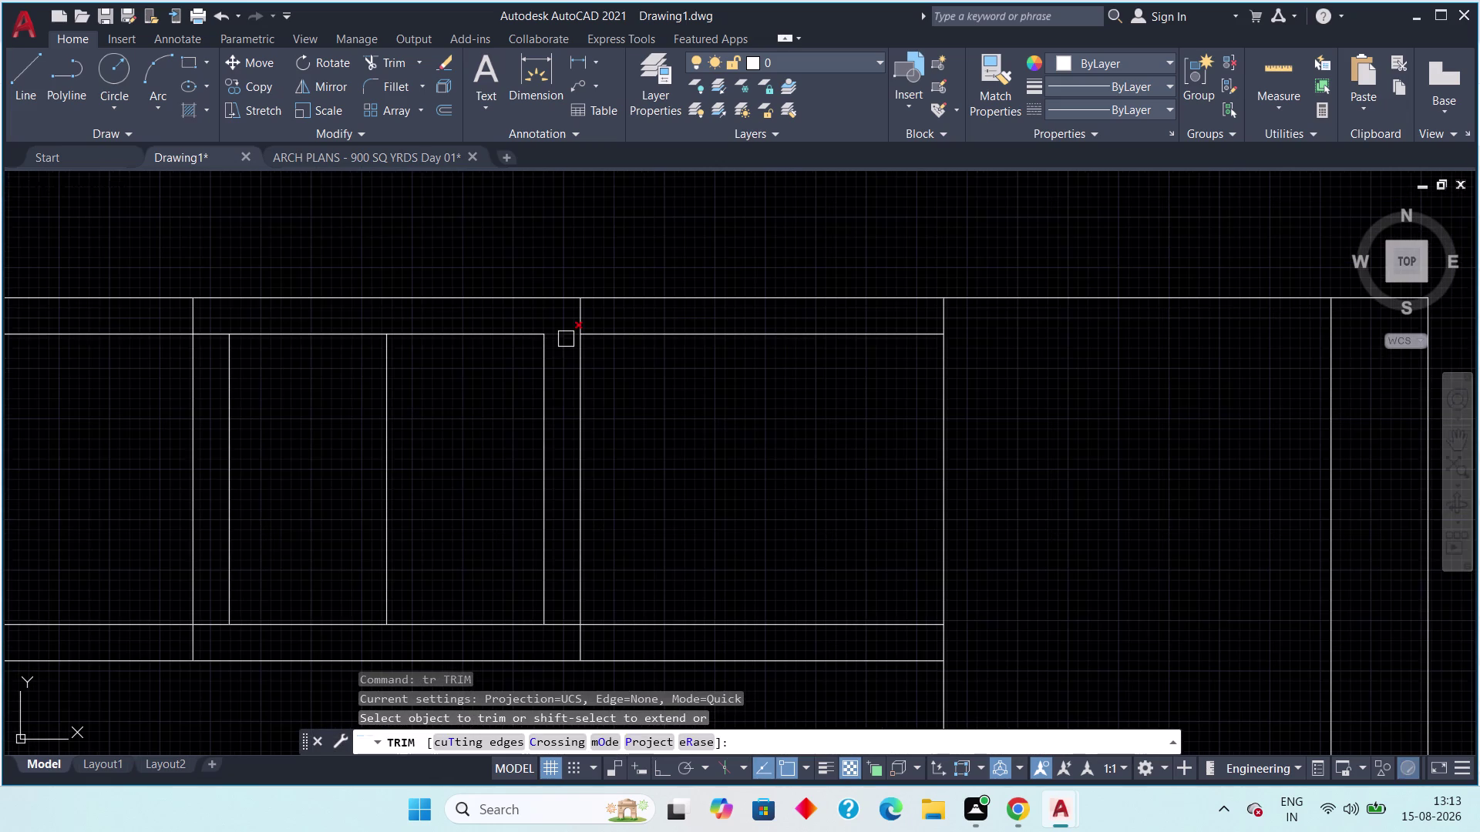
Trim the leftover divider segments to shape a lift shaft between two bays.
click(566, 339)
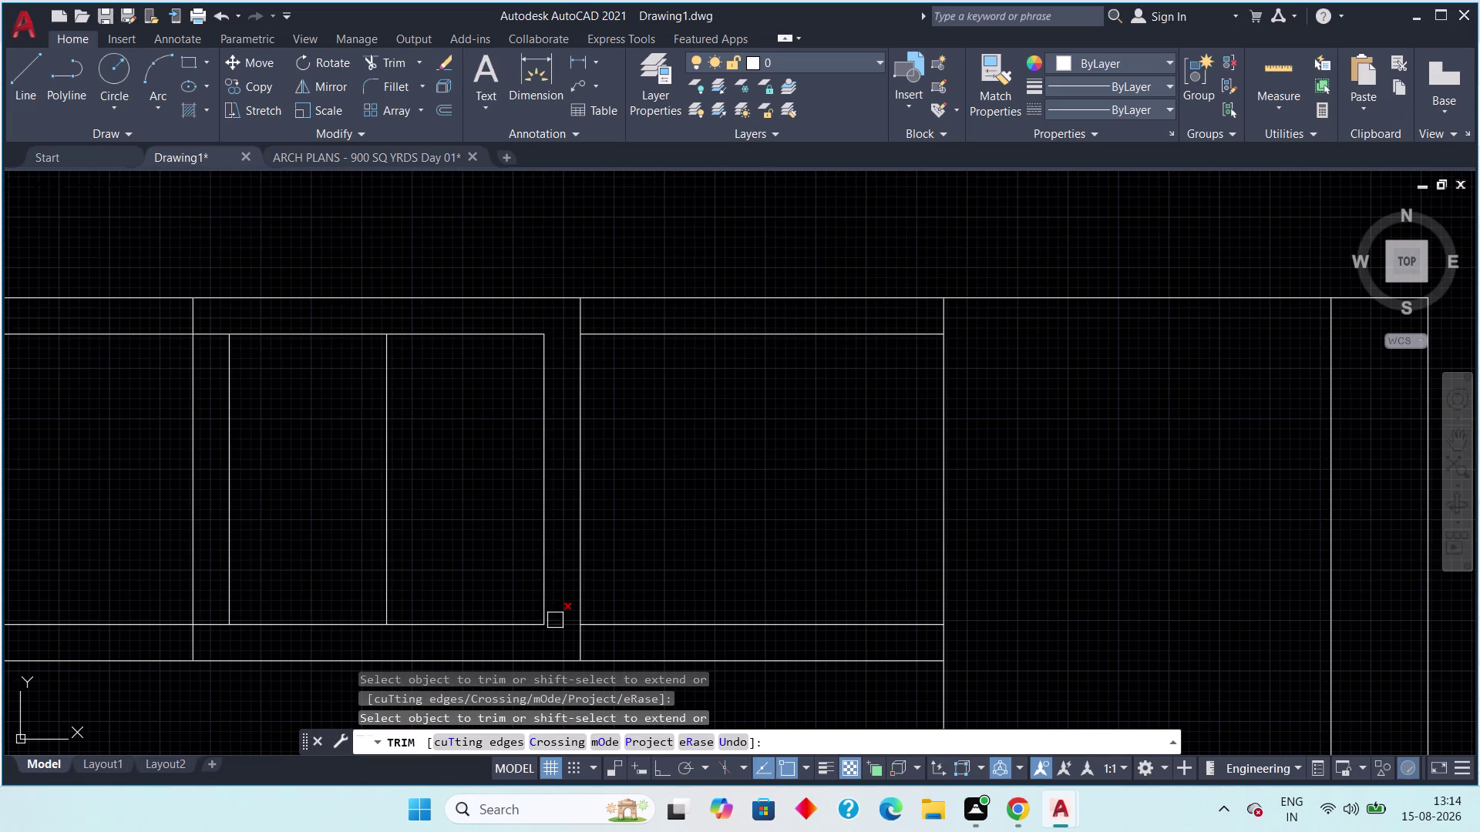
click(559, 621)
click(435, 515)
click(359, 552)
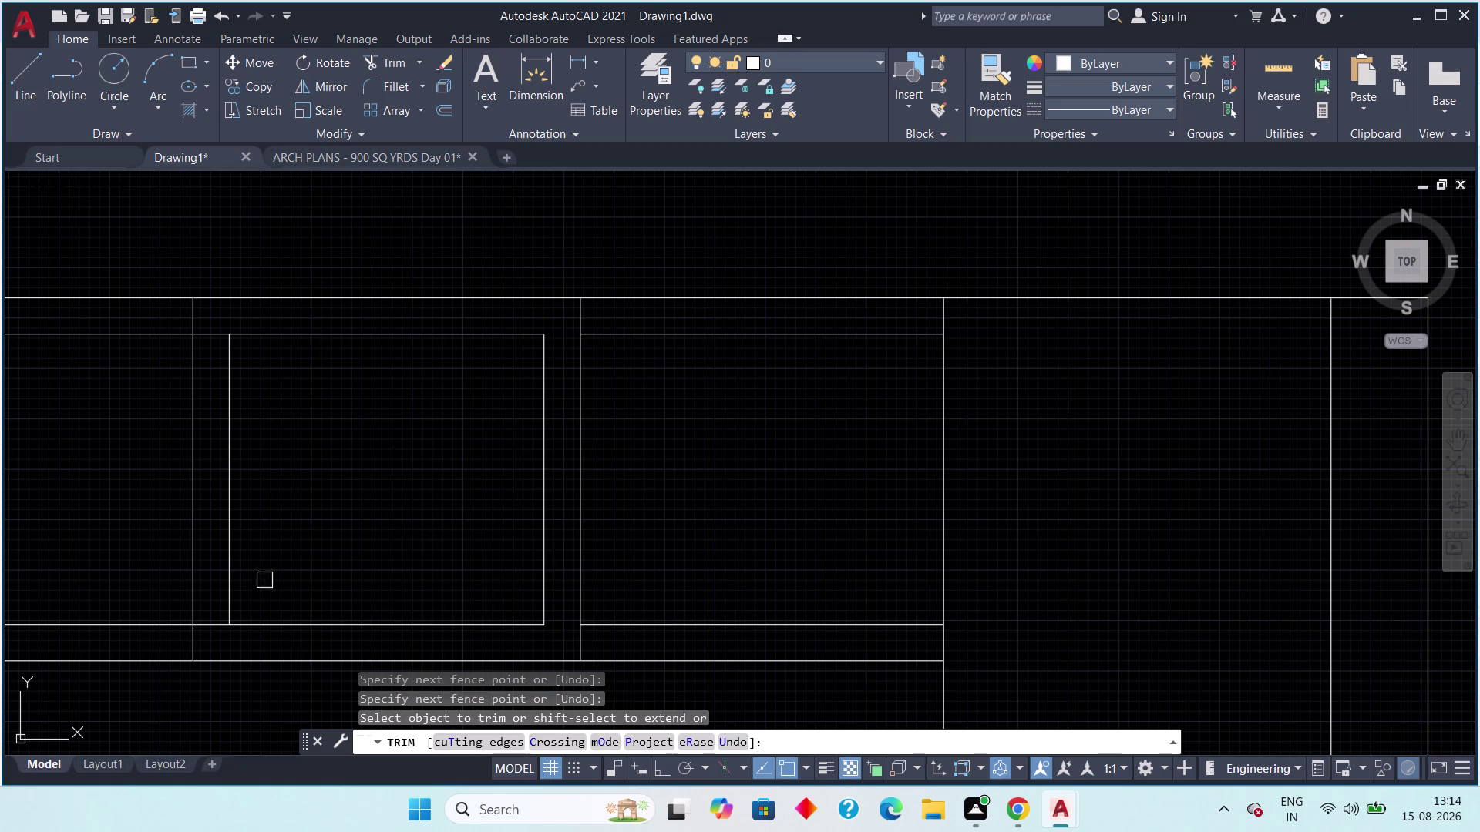
click(209, 626)
middle_drag(316, 506, 391, 670)
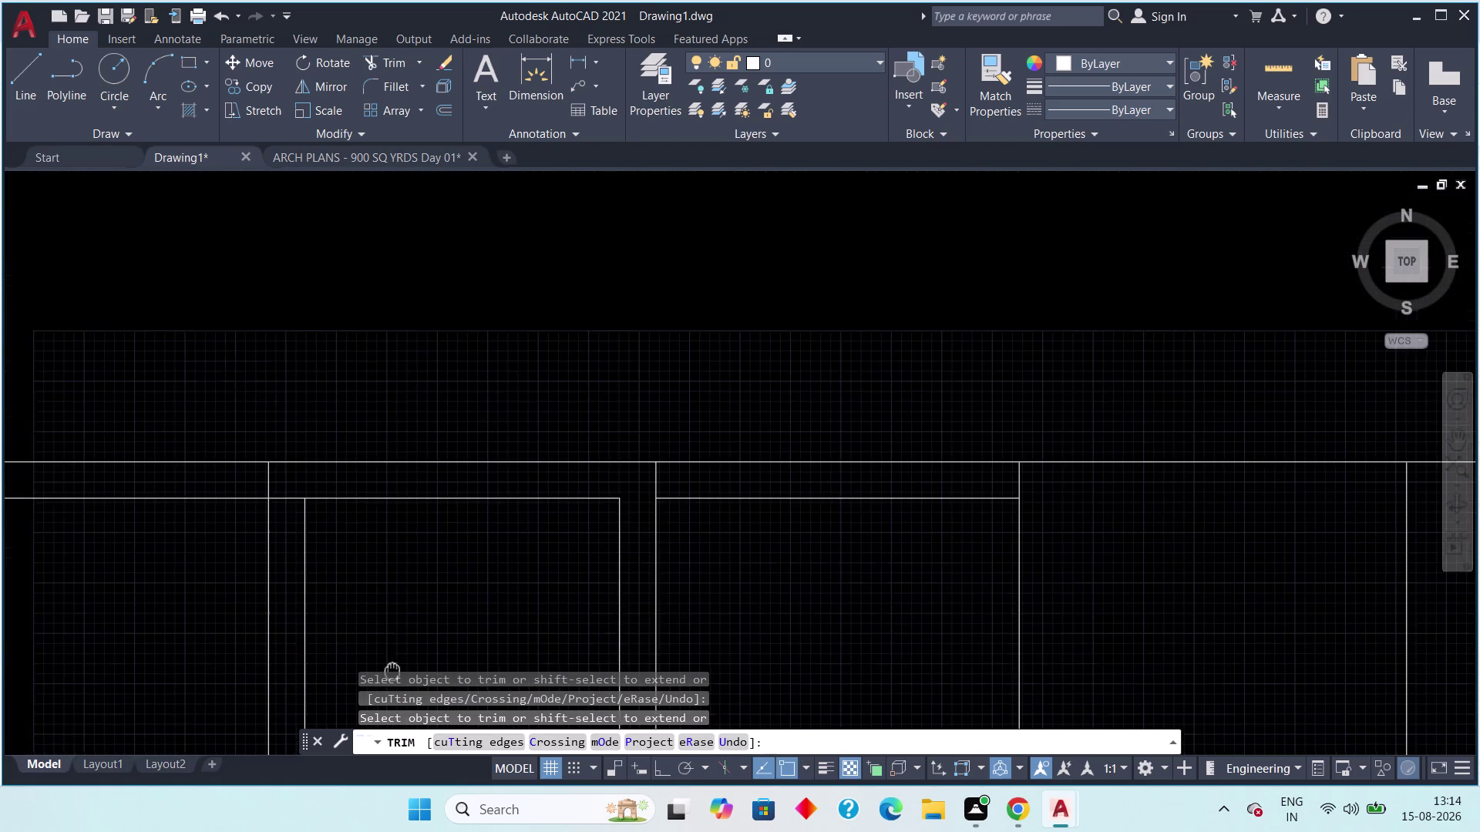
middle_drag(392, 670, 393, 670)
scroll(up, 3)
click(287, 505)
scroll(down, 3)
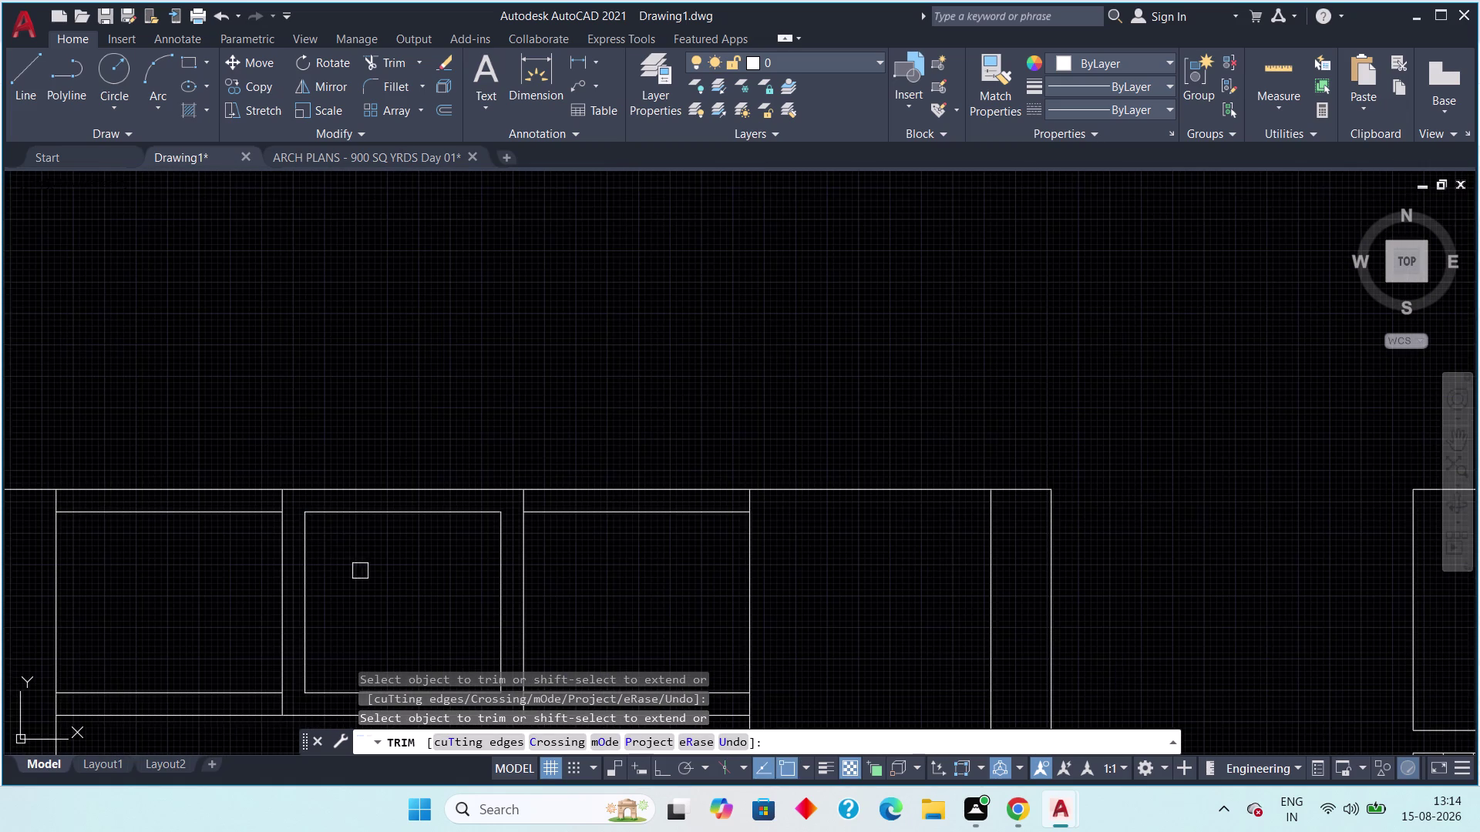
middle_drag(361, 572, 368, 505)
scroll(down, 3)
middle_drag(371, 517, 396, 440)
Cancel all pending commands and switch to the ARCH PLANS - 900 SQ YRDS Day 01 tab.
key(Escape)
key(Escape)
key(Escape)
key(Escape)
key(Escape)
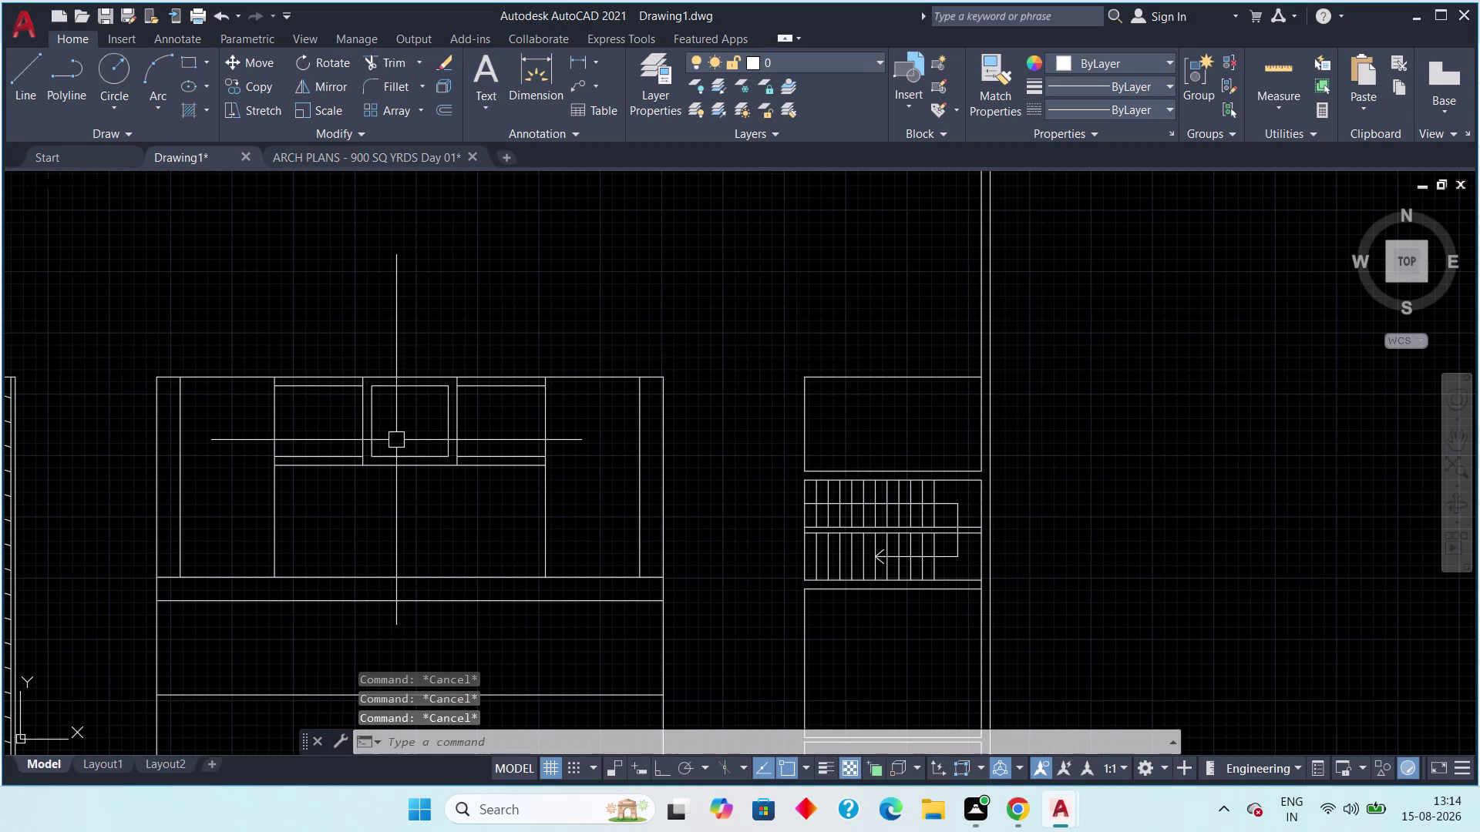
key(Escape)
key(Escape)
key(Escape)
key(Escape)
key(Escape)
key(Escape)
key(Escape)
key(Escape)
key(Escape)
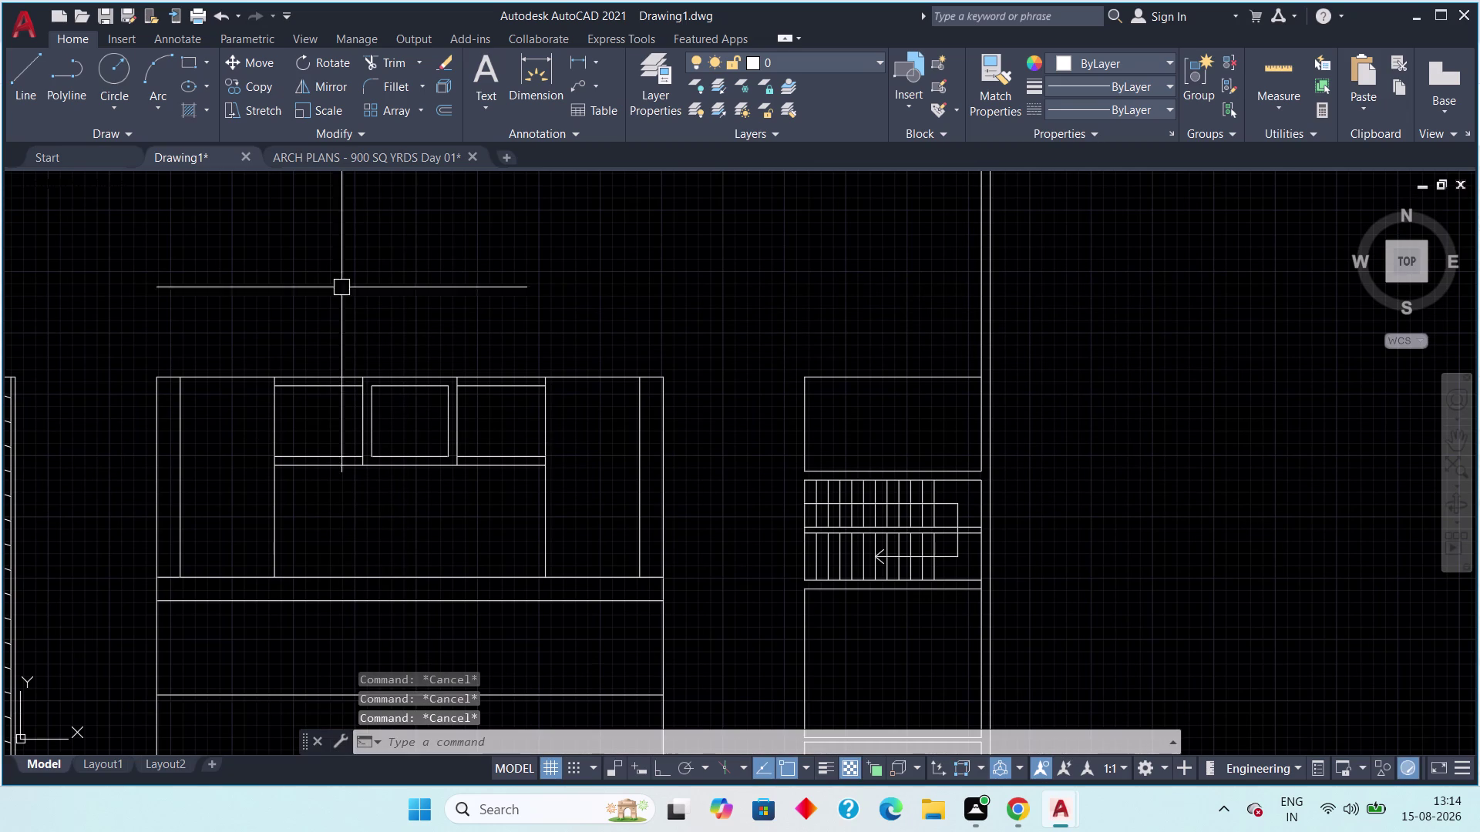
key(Escape)
key(Escape)
click(316, 156)
Pan the reference plan to center its middle rows of car bays.
key(Escape)
key(Escape)
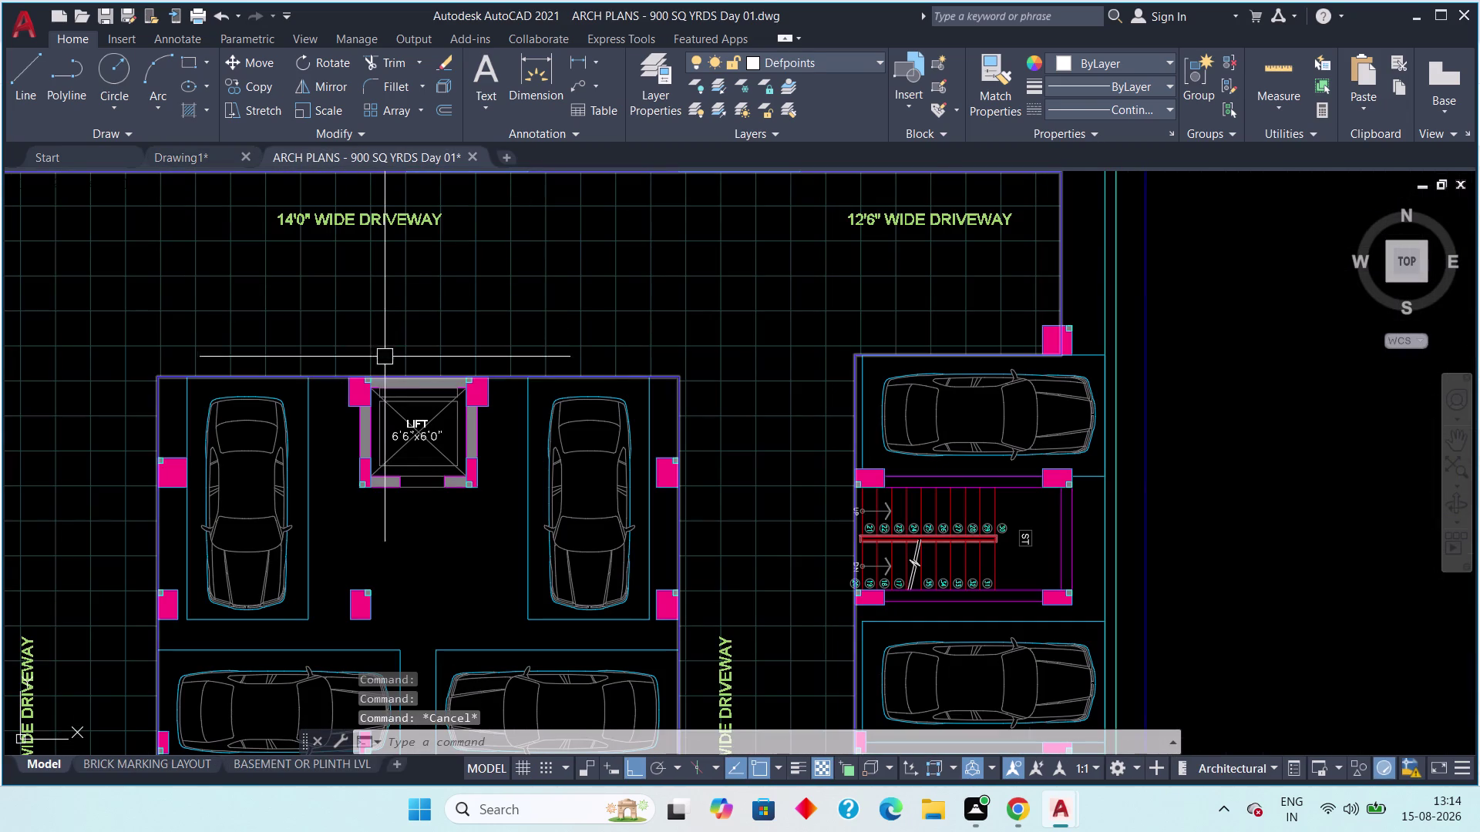
click(183, 155)
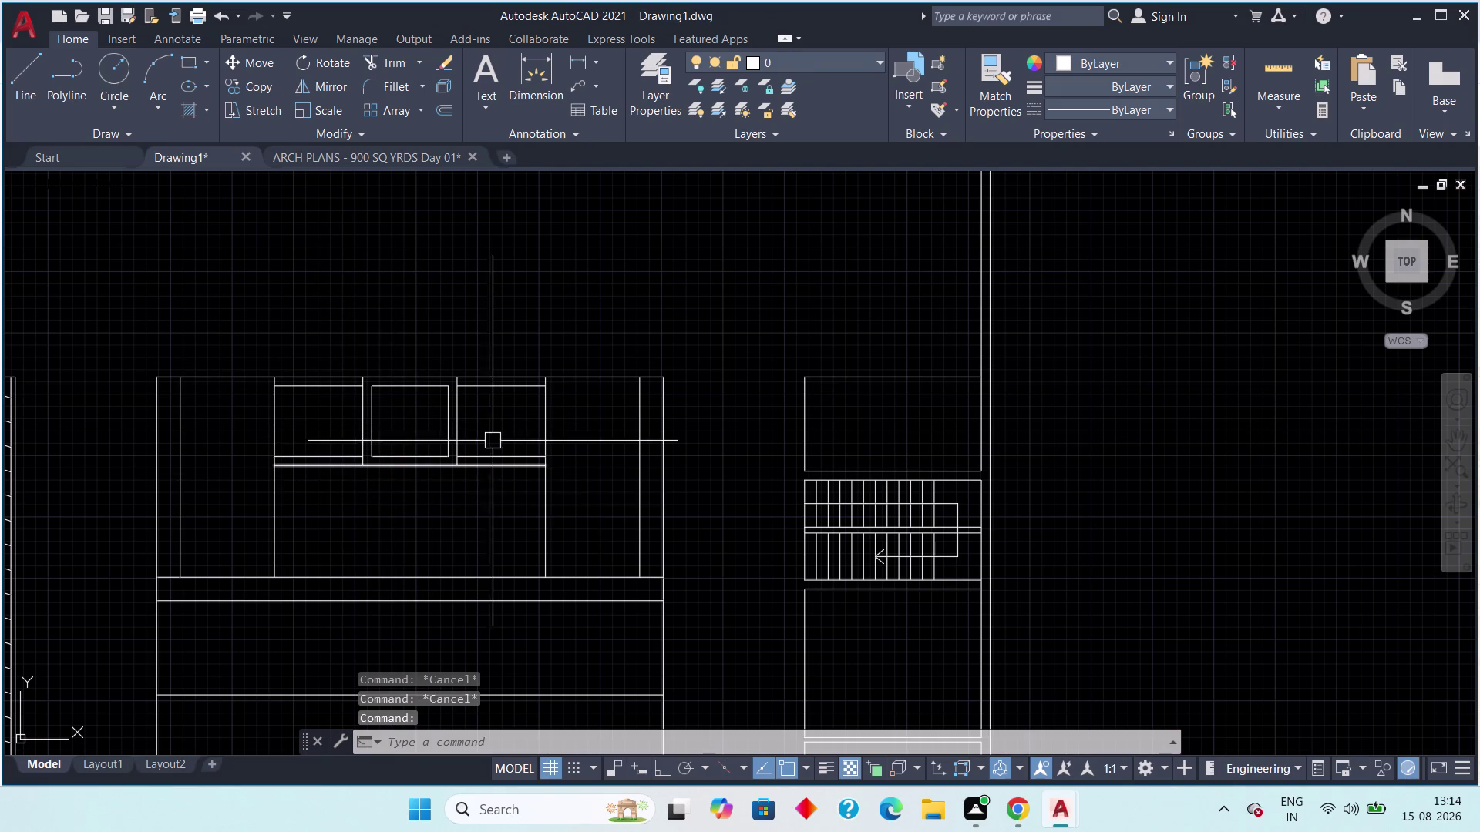
click(380, 147)
middle_drag(446, 544, 451, 503)
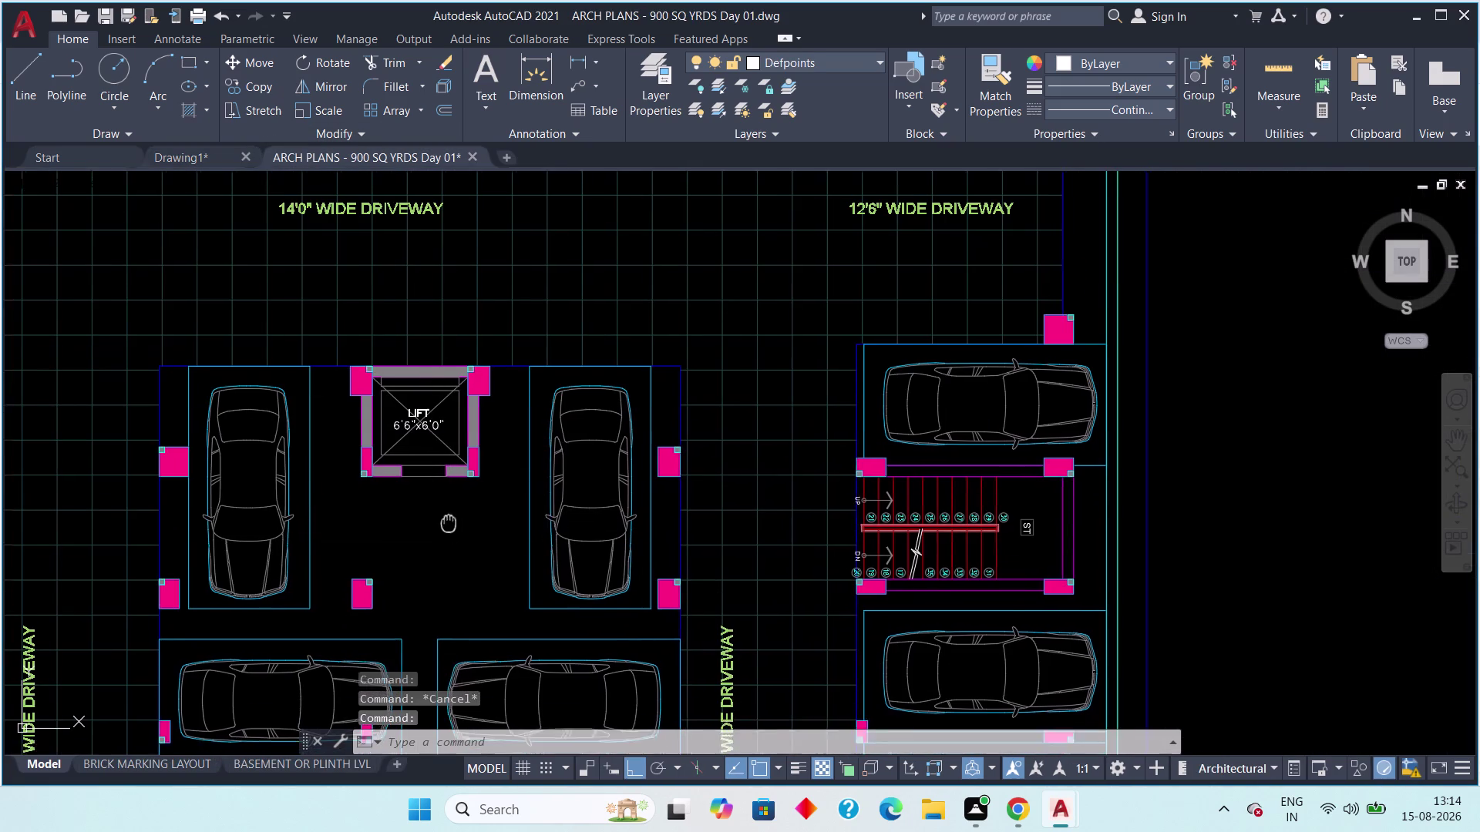
middle_drag(450, 504, 460, 363)
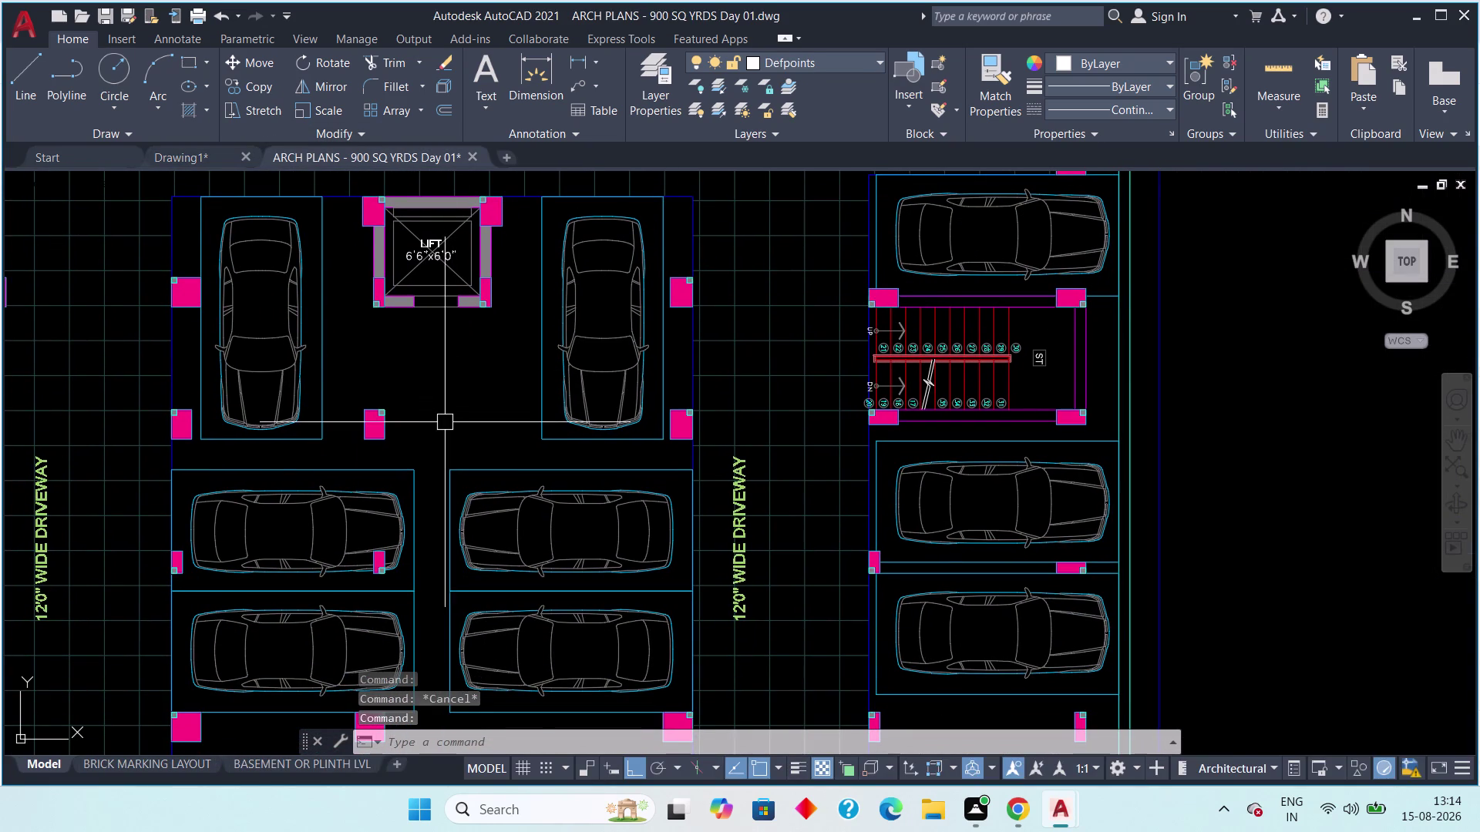
scroll(down, 3)
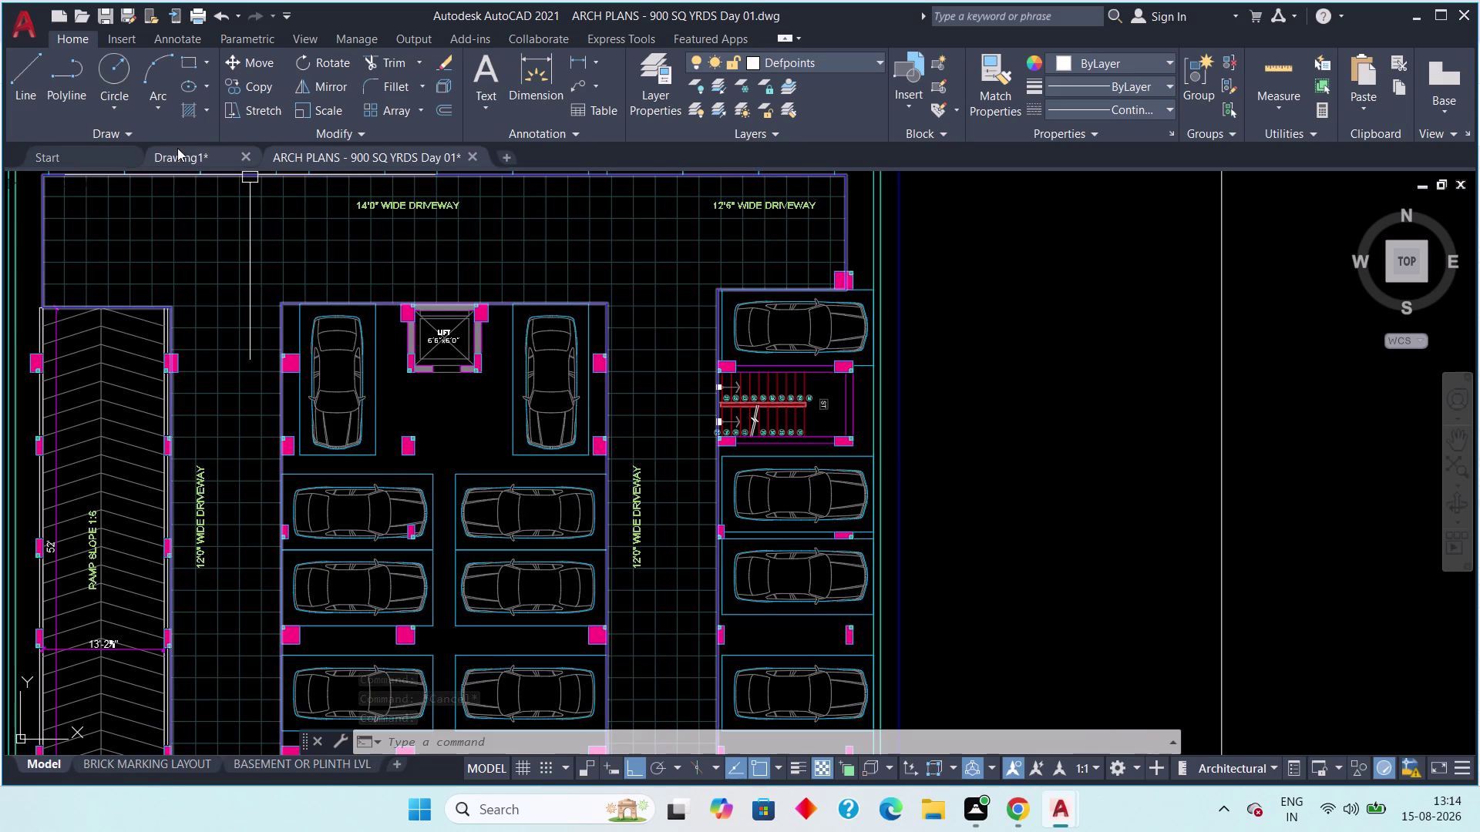
click(177, 148)
middle_drag(384, 482, 397, 373)
click(340, 148)
middle_drag(417, 513, 415, 465)
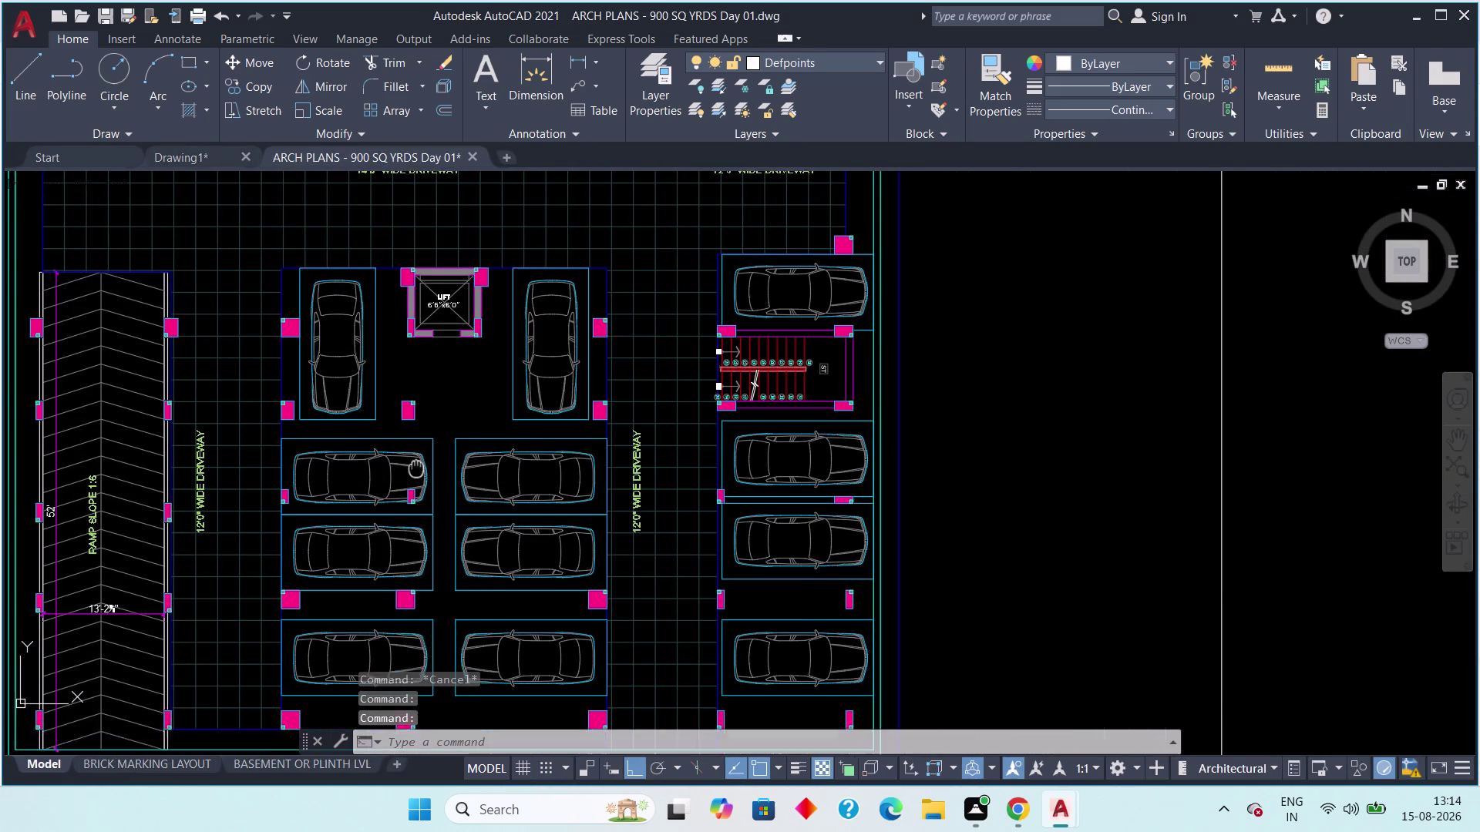
middle_drag(416, 466, 411, 424)
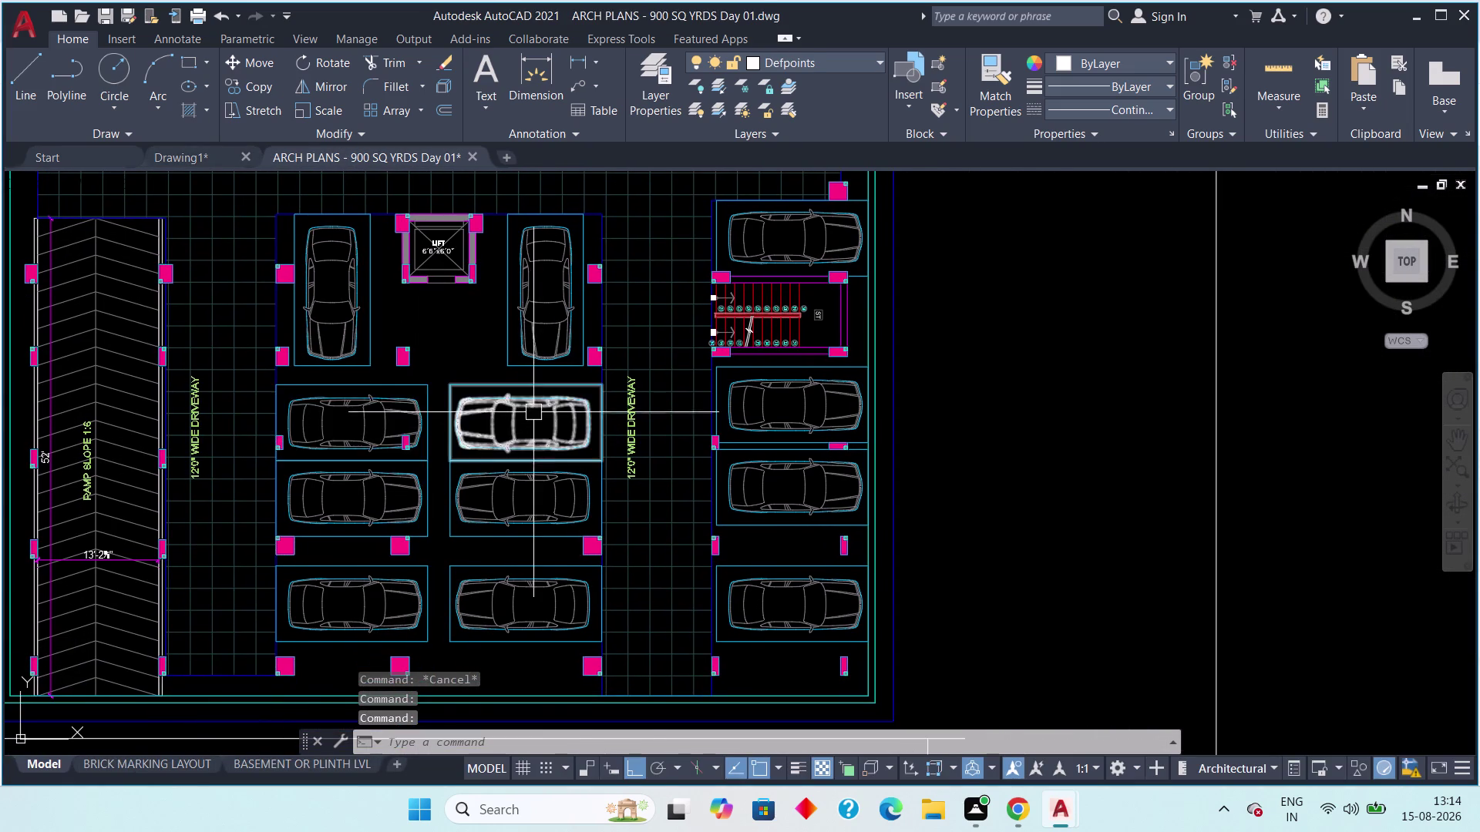
scroll(up, 3)
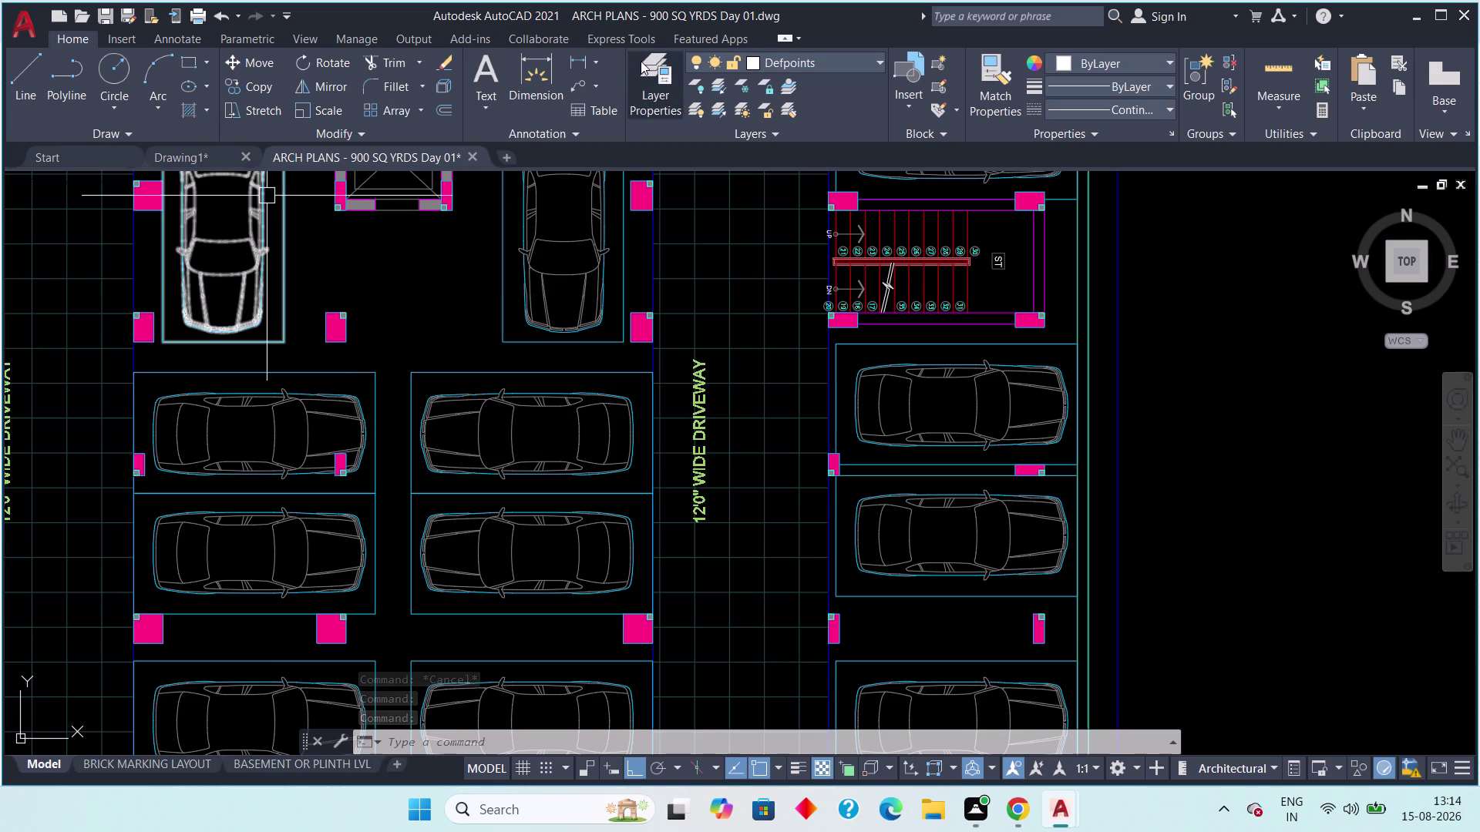
Measure the aisle width between bays with DIMLINEAR, discarding the dimension, and return to Drawing1.
click(578, 59)
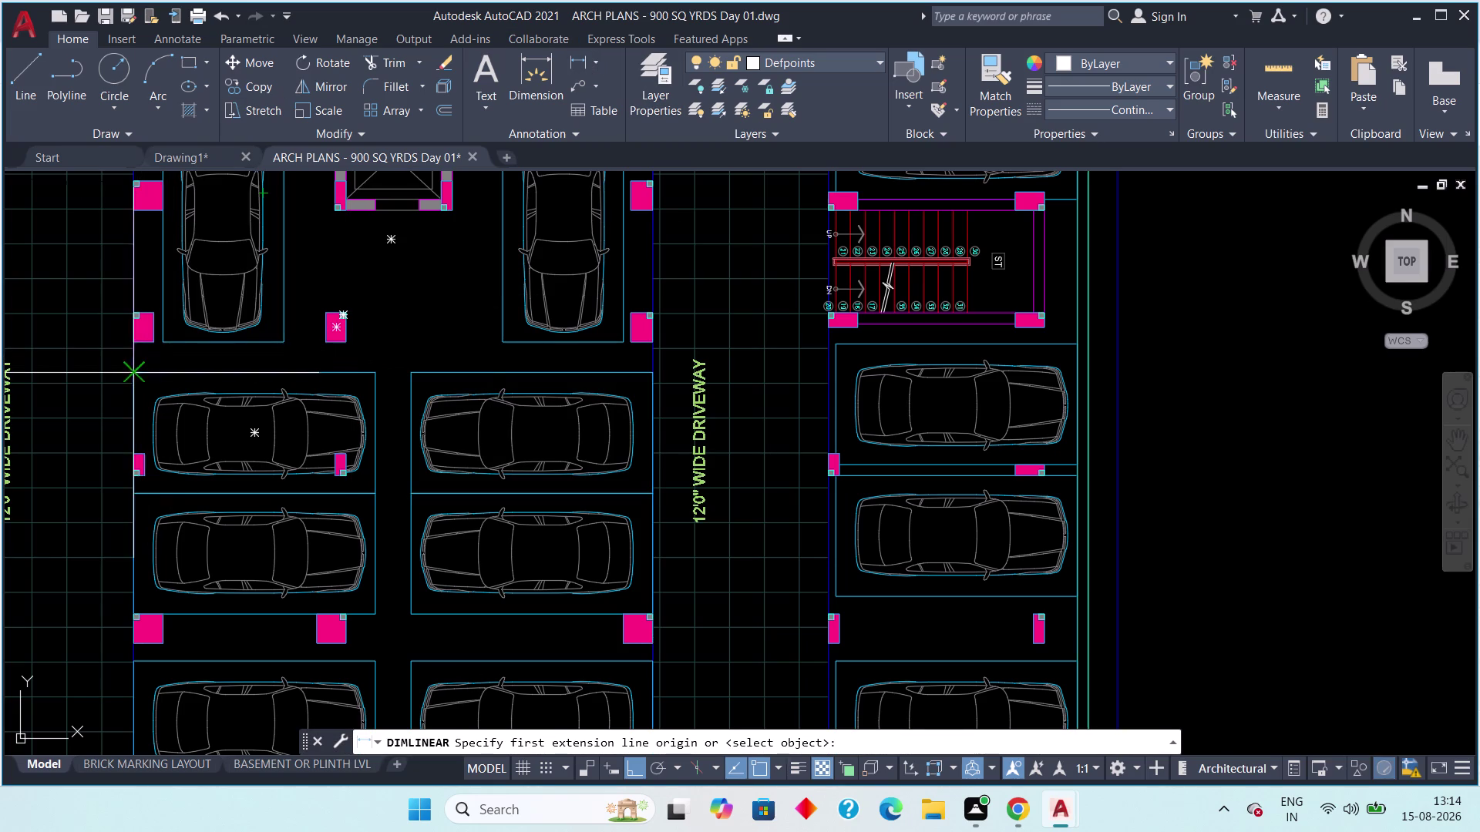
drag(133, 375, 139, 374)
click(378, 376)
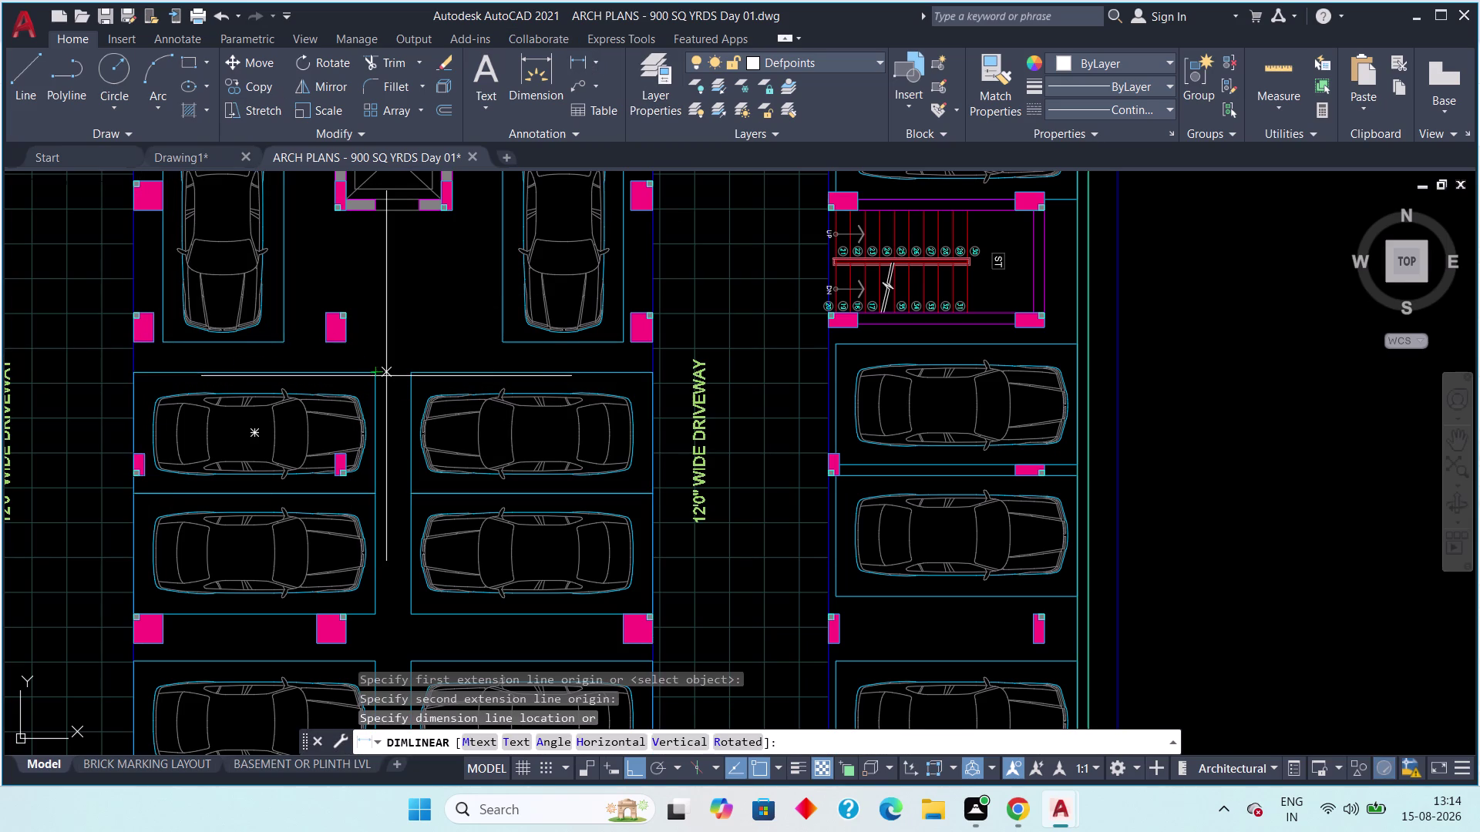
key(Escape)
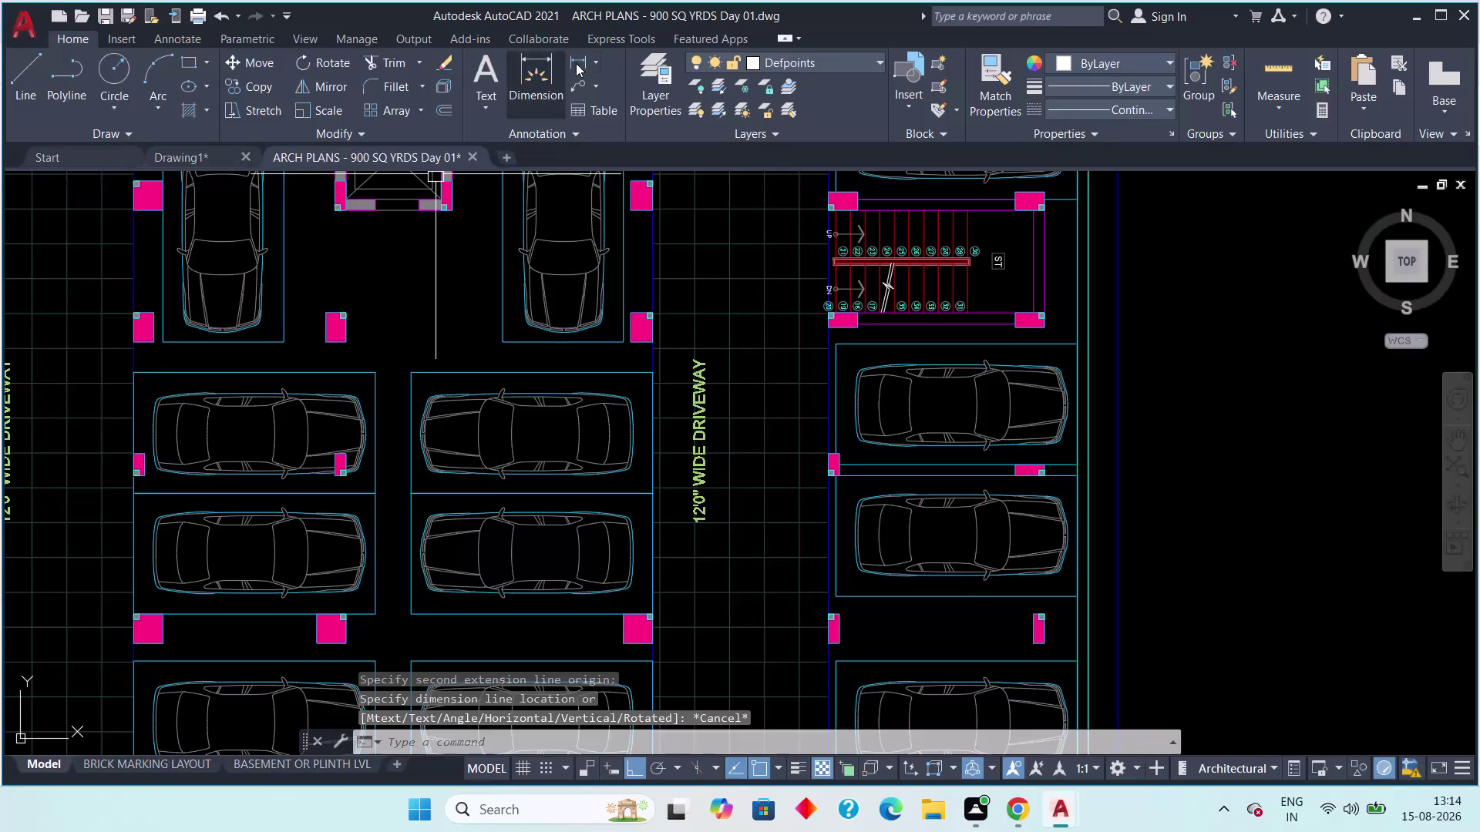
click(575, 62)
click(379, 378)
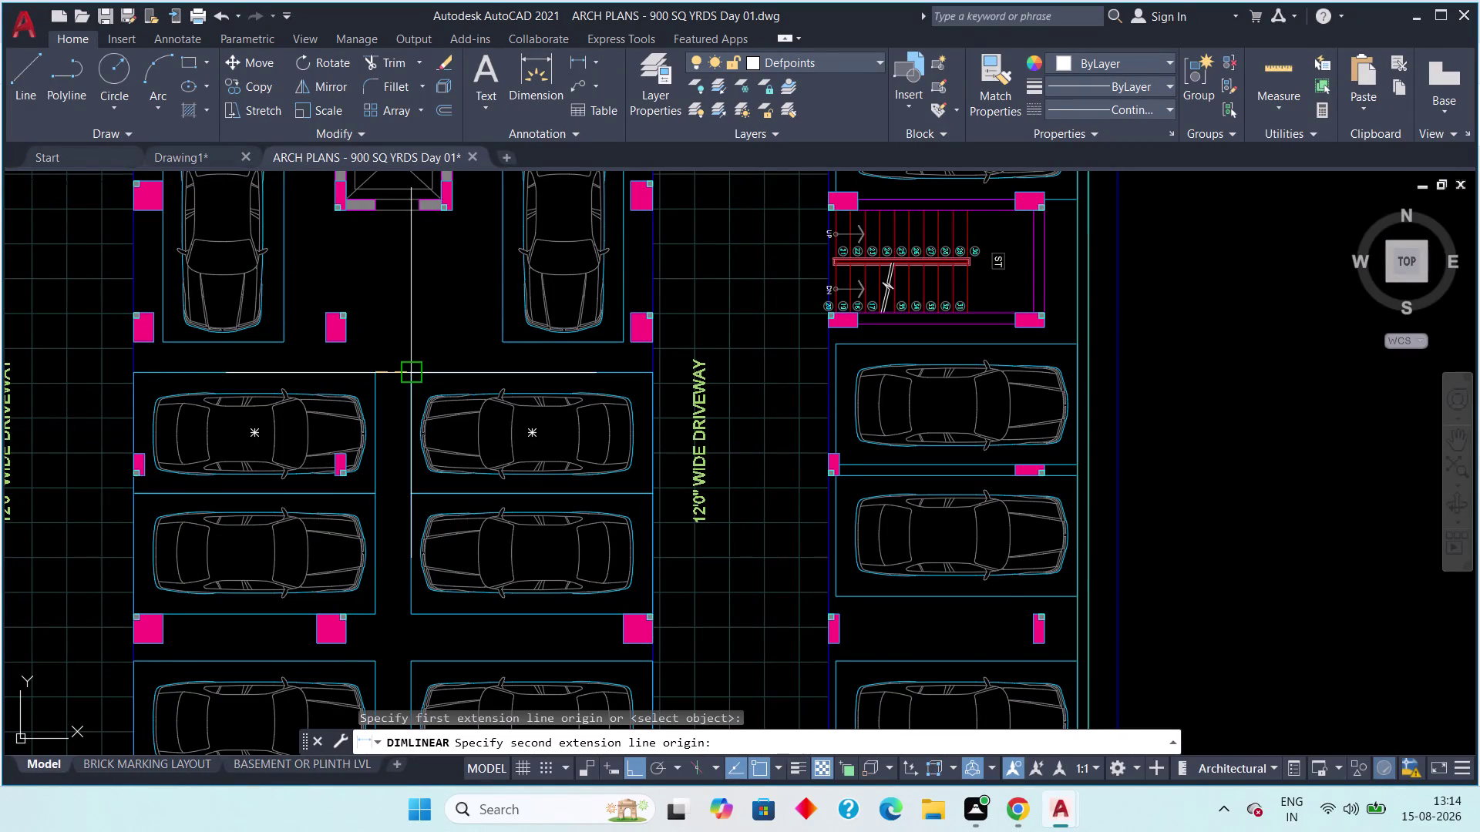
click(409, 377)
key(Escape)
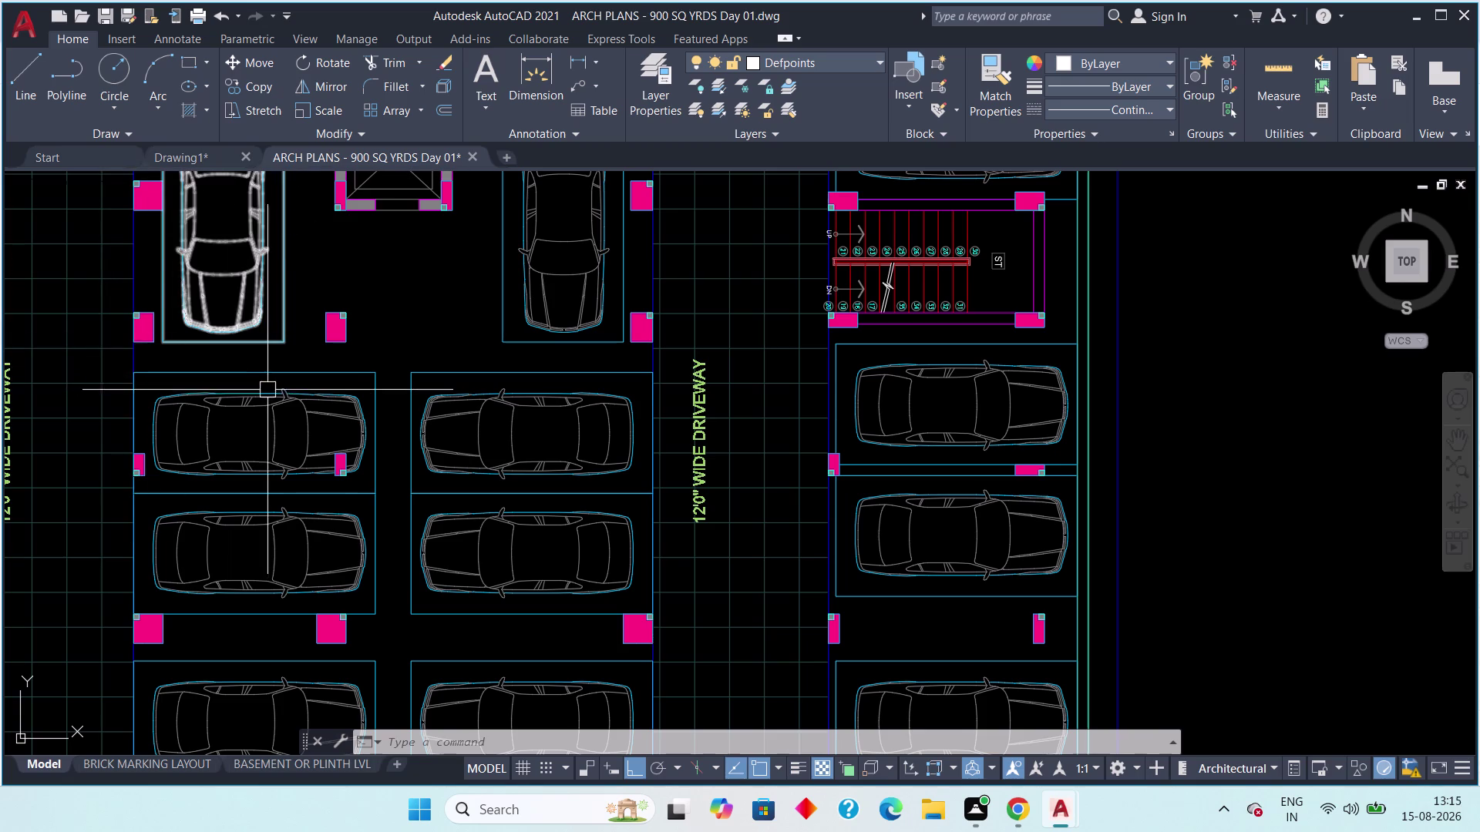
click(205, 167)
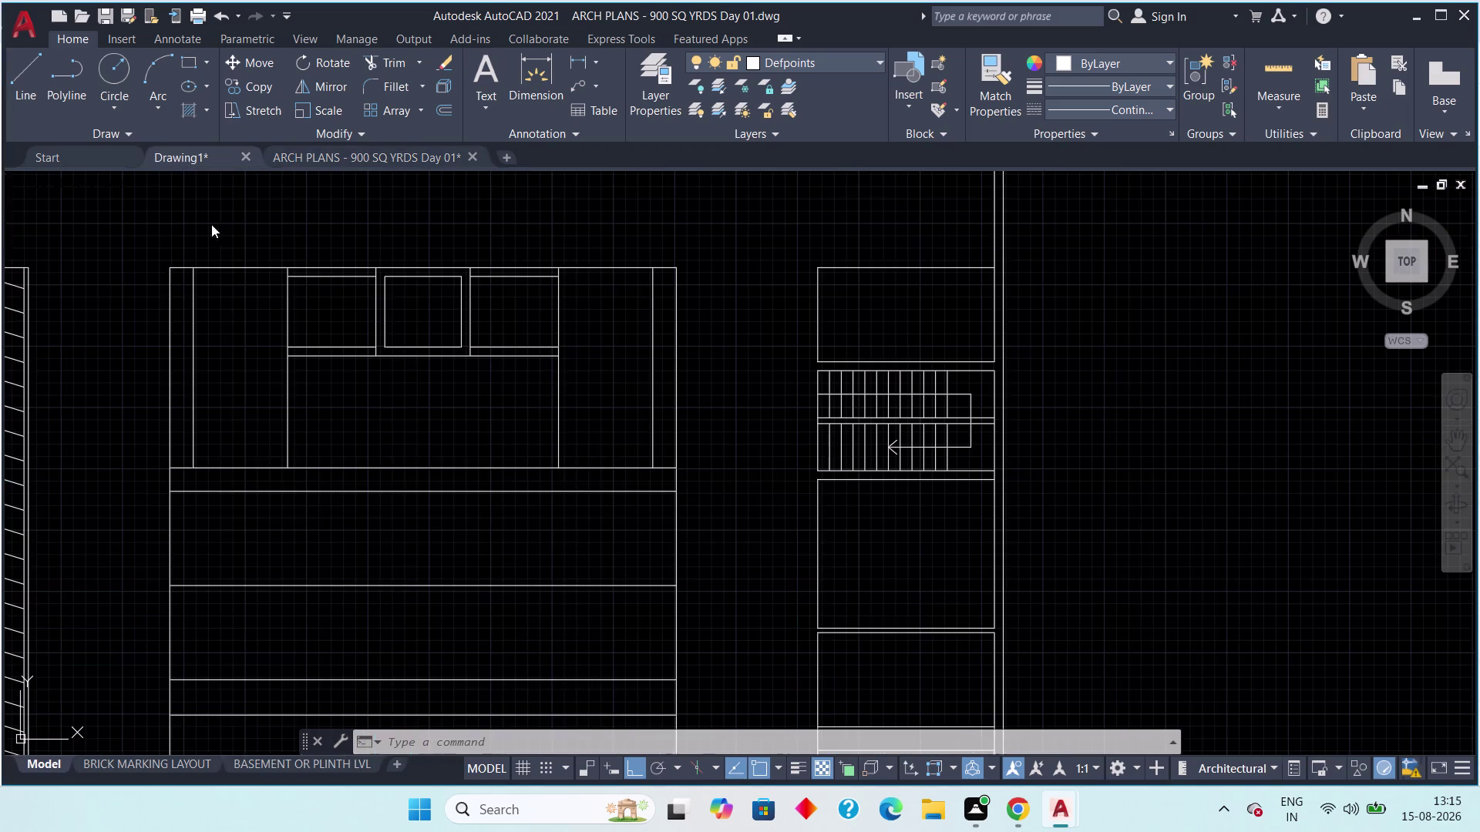
Pan Drawing1, then compare it with the ARCH PLANS reference by switching tabs back and forth.
scroll(down, 3)
middle_drag(456, 555, 455, 500)
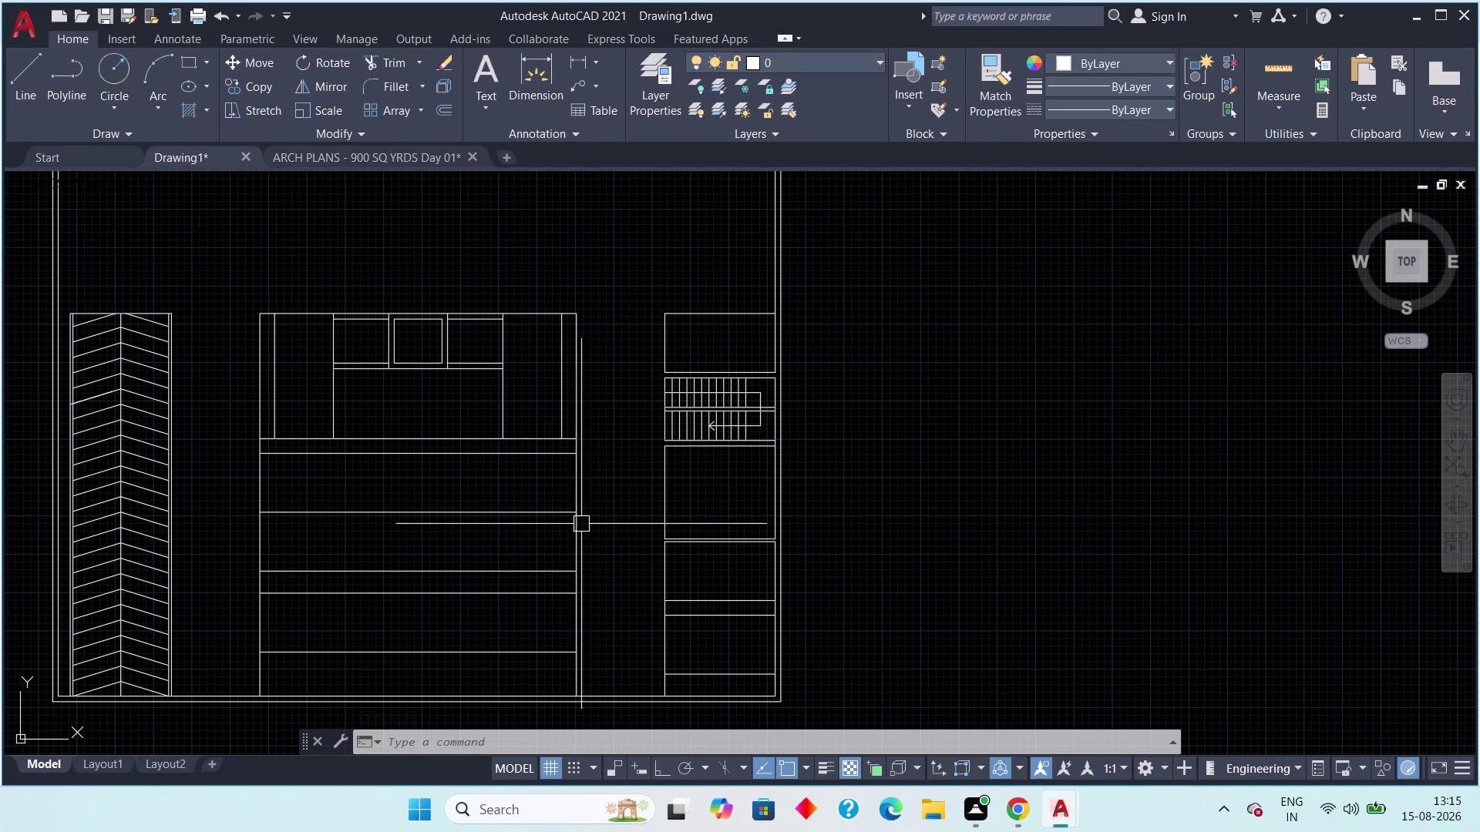
click(320, 146)
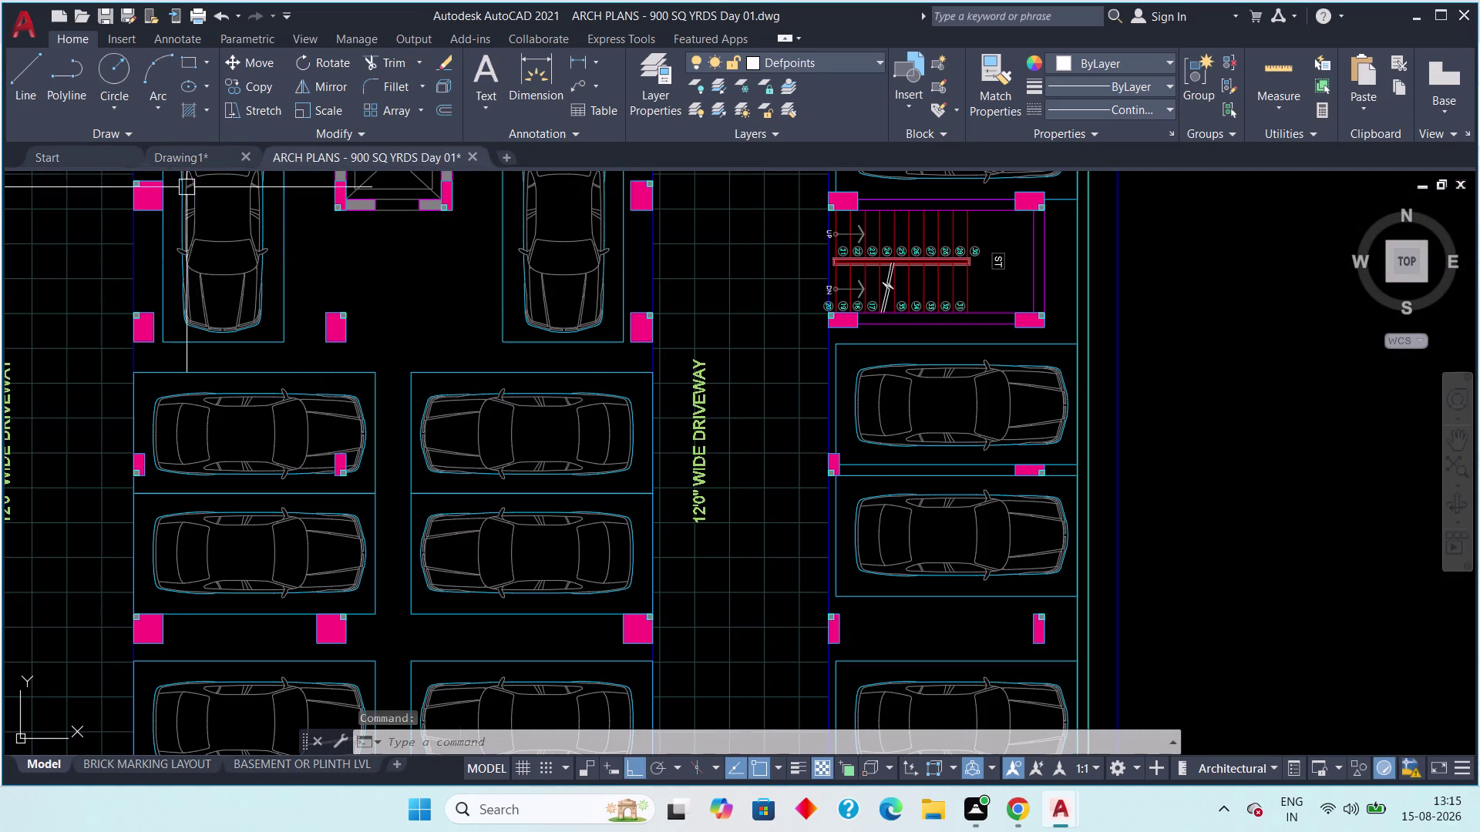
click(176, 155)
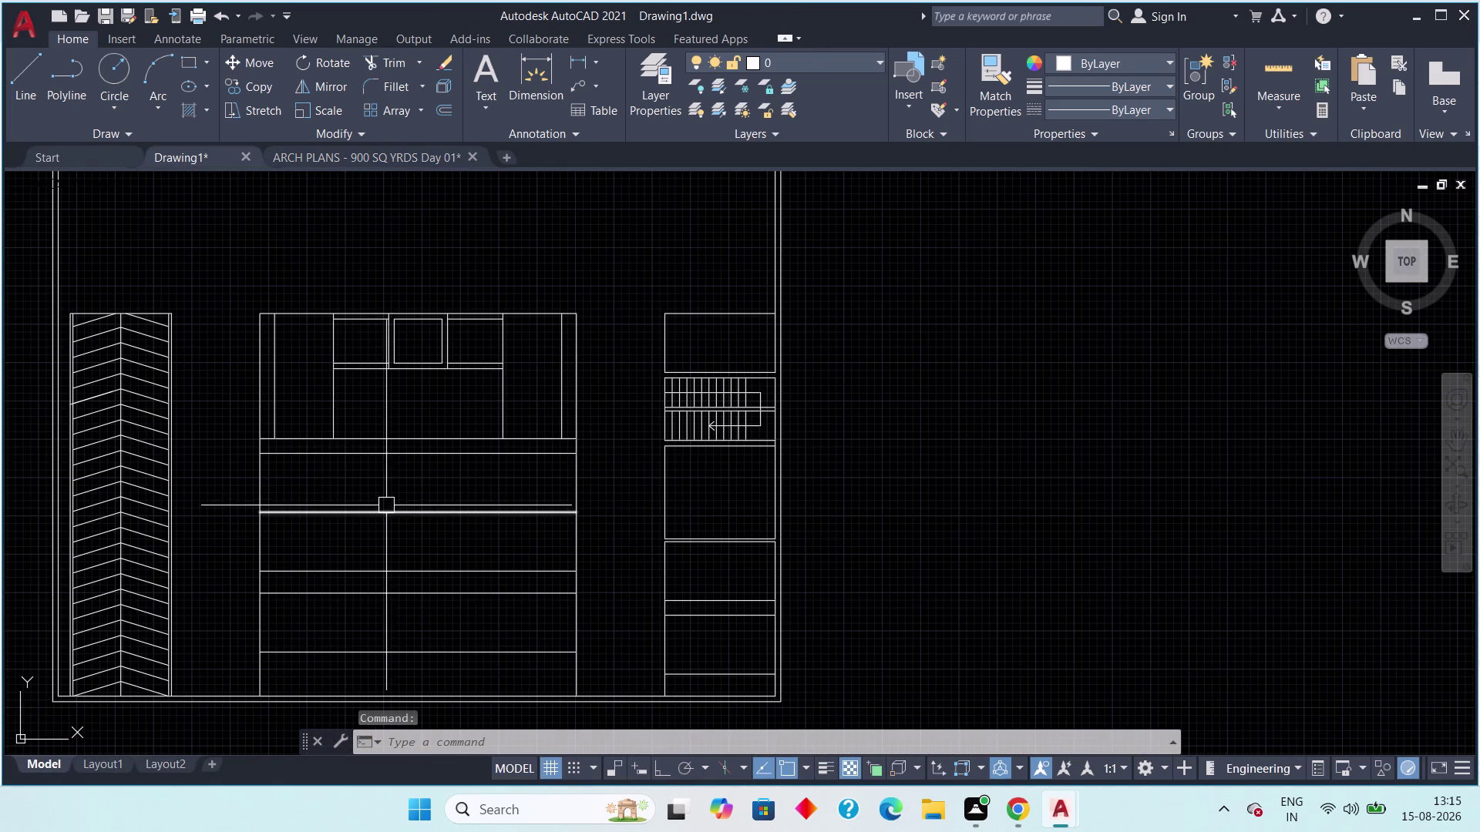
click(312, 158)
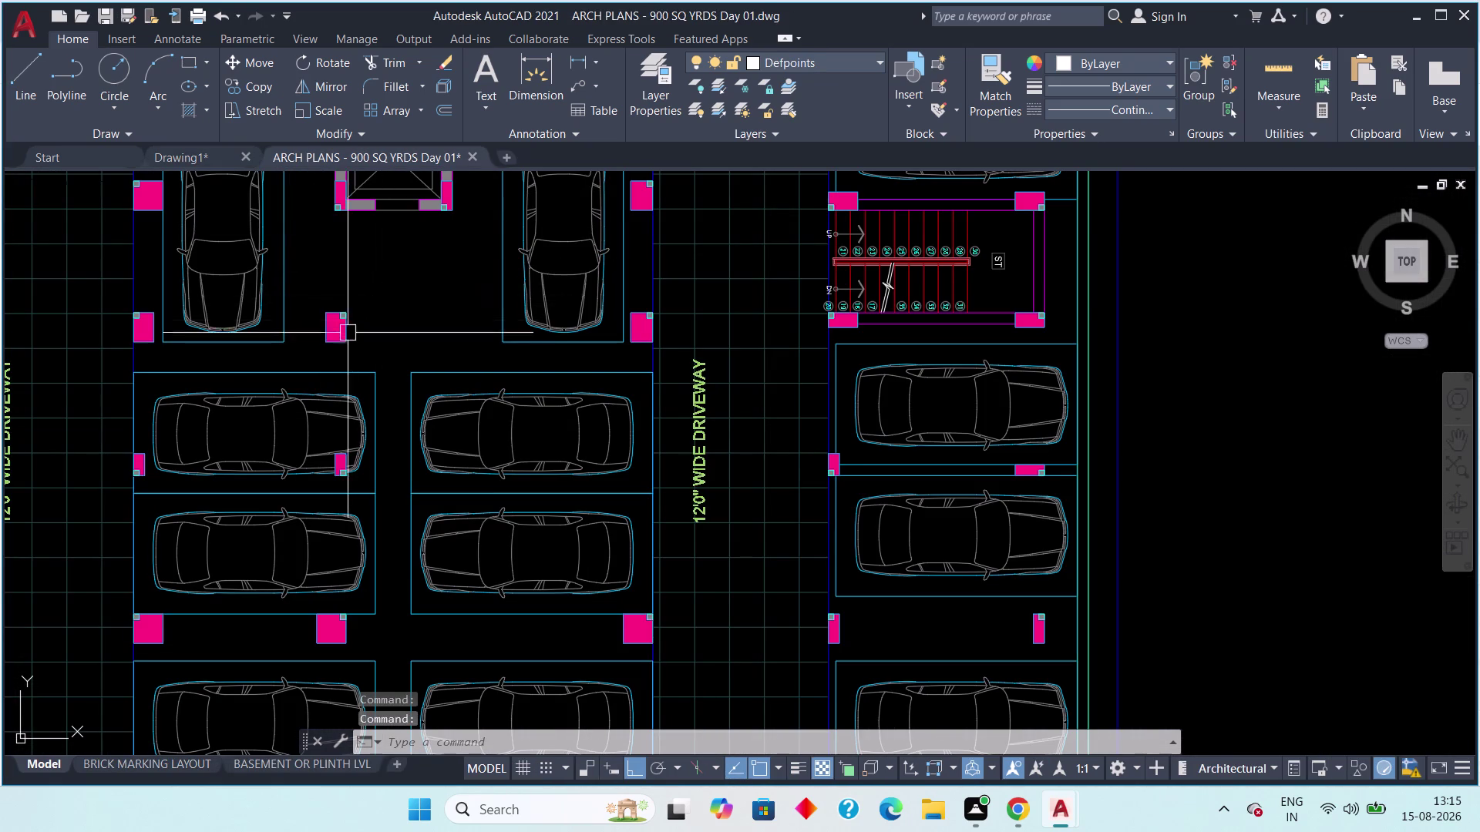
click(193, 146)
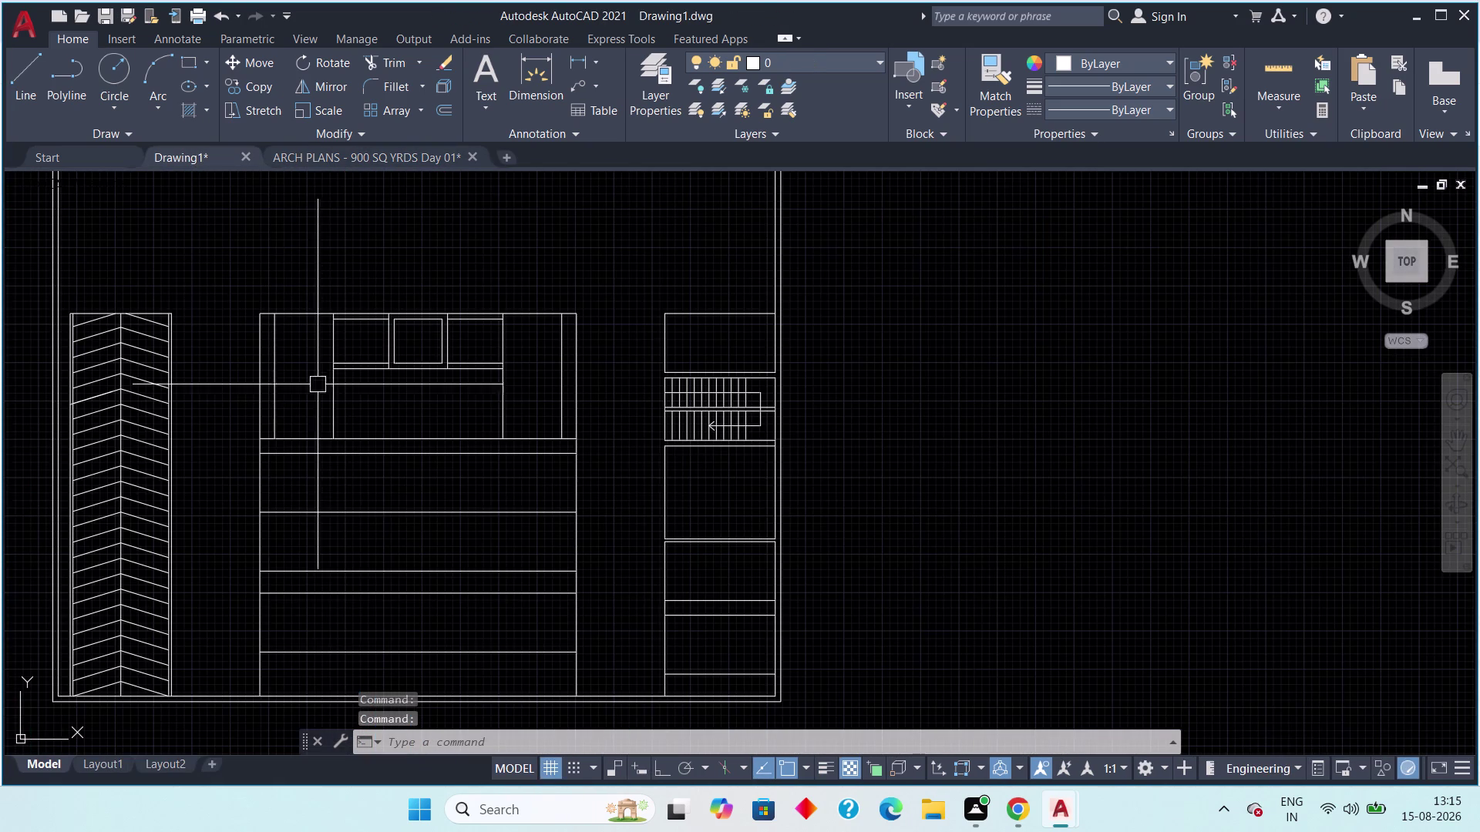
click(292, 154)
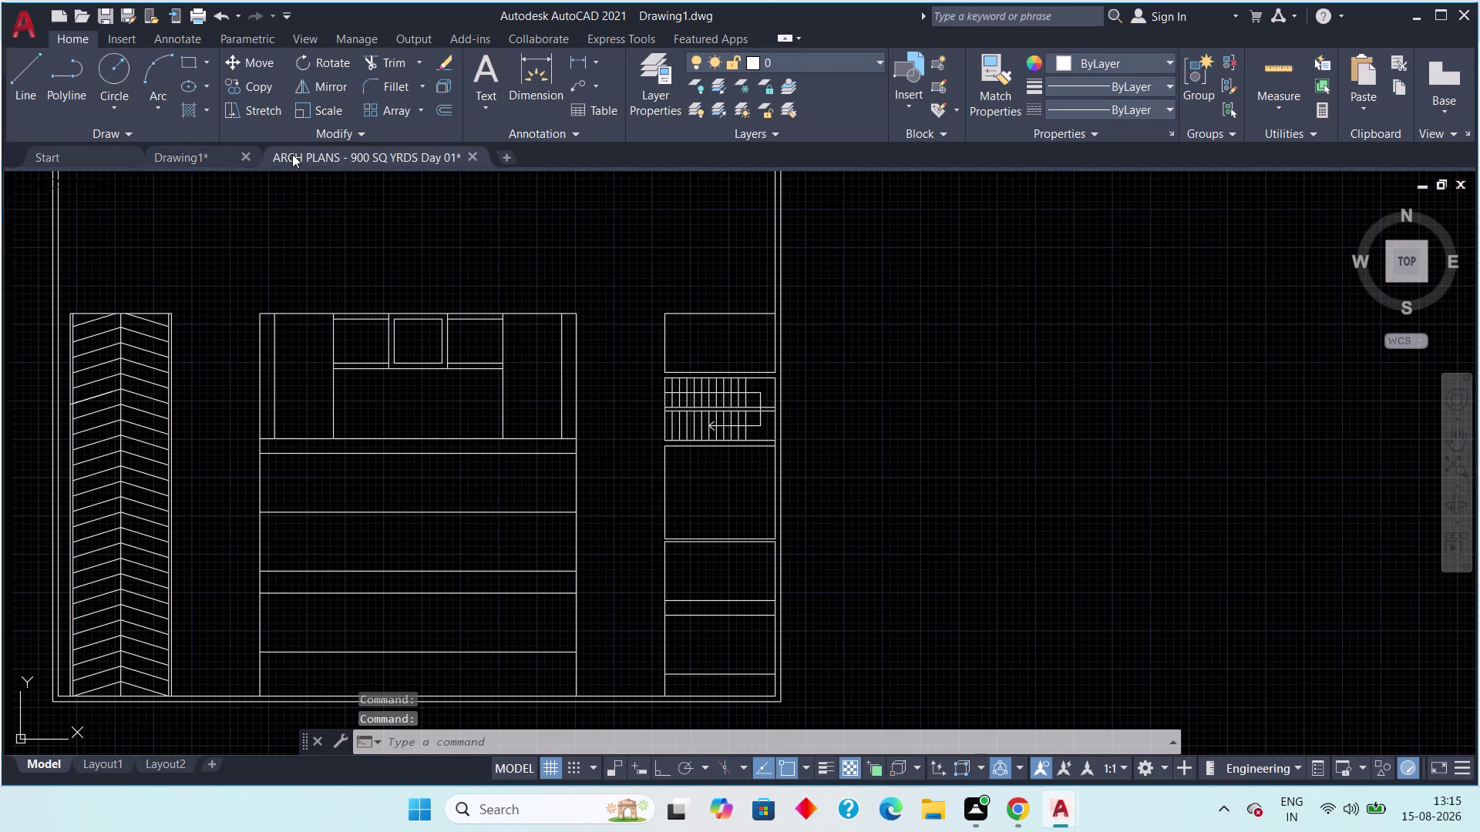
click(186, 148)
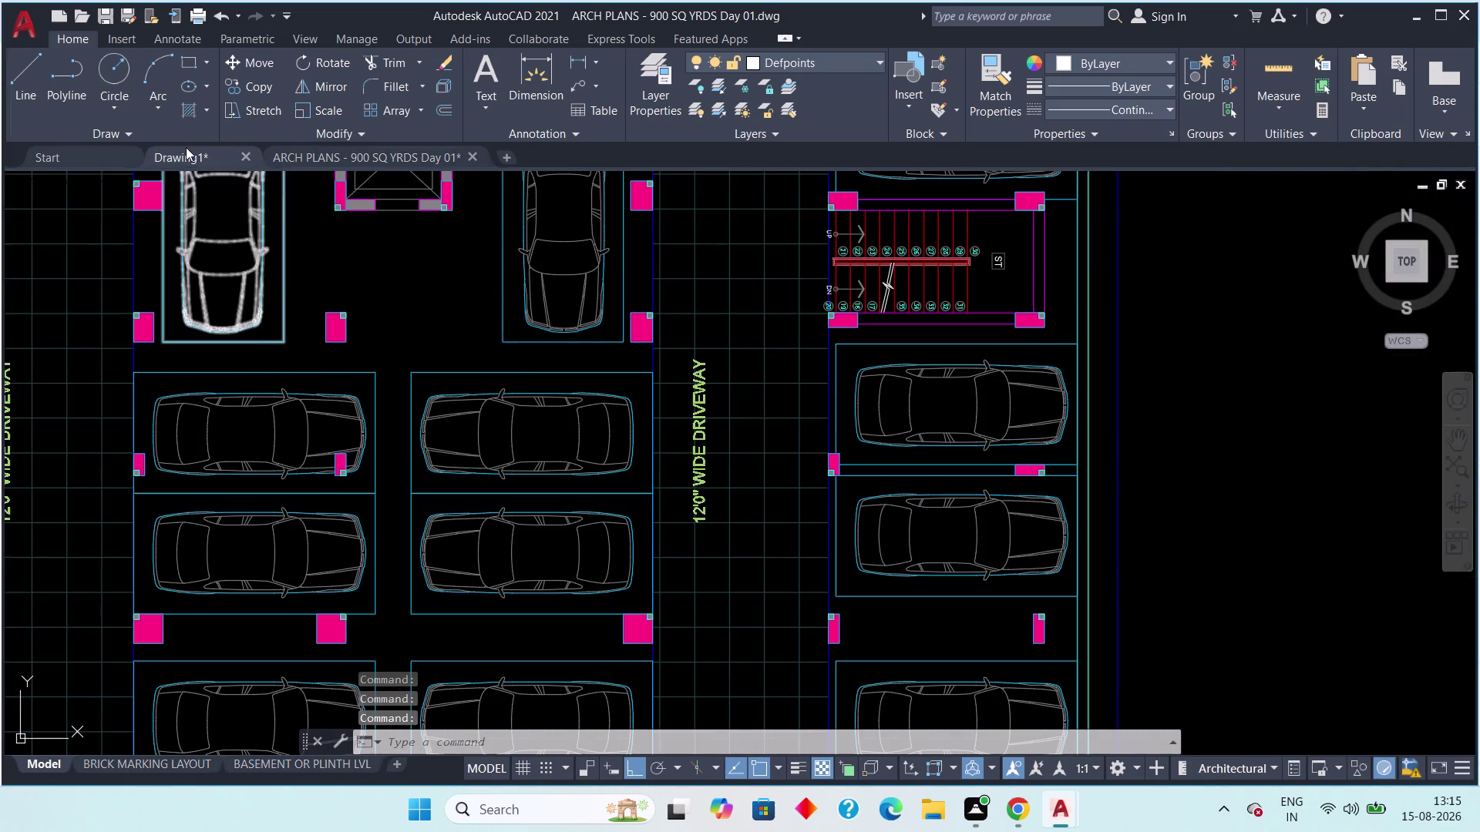
scroll(up, 3)
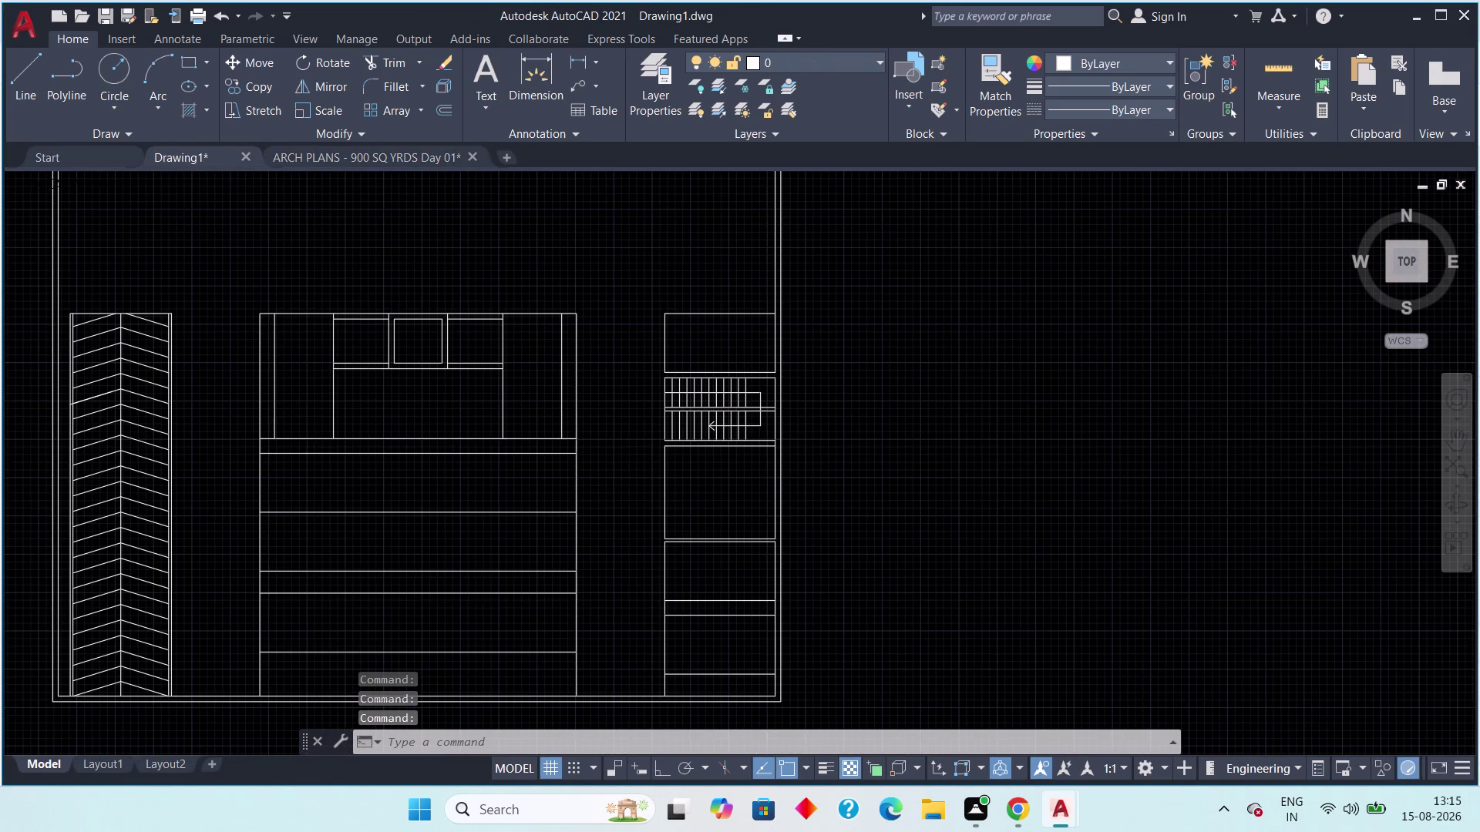
Begin trimming in Drawing1, cancelling and restarting the TRIM command.
key(t)
key(r)
key(space)
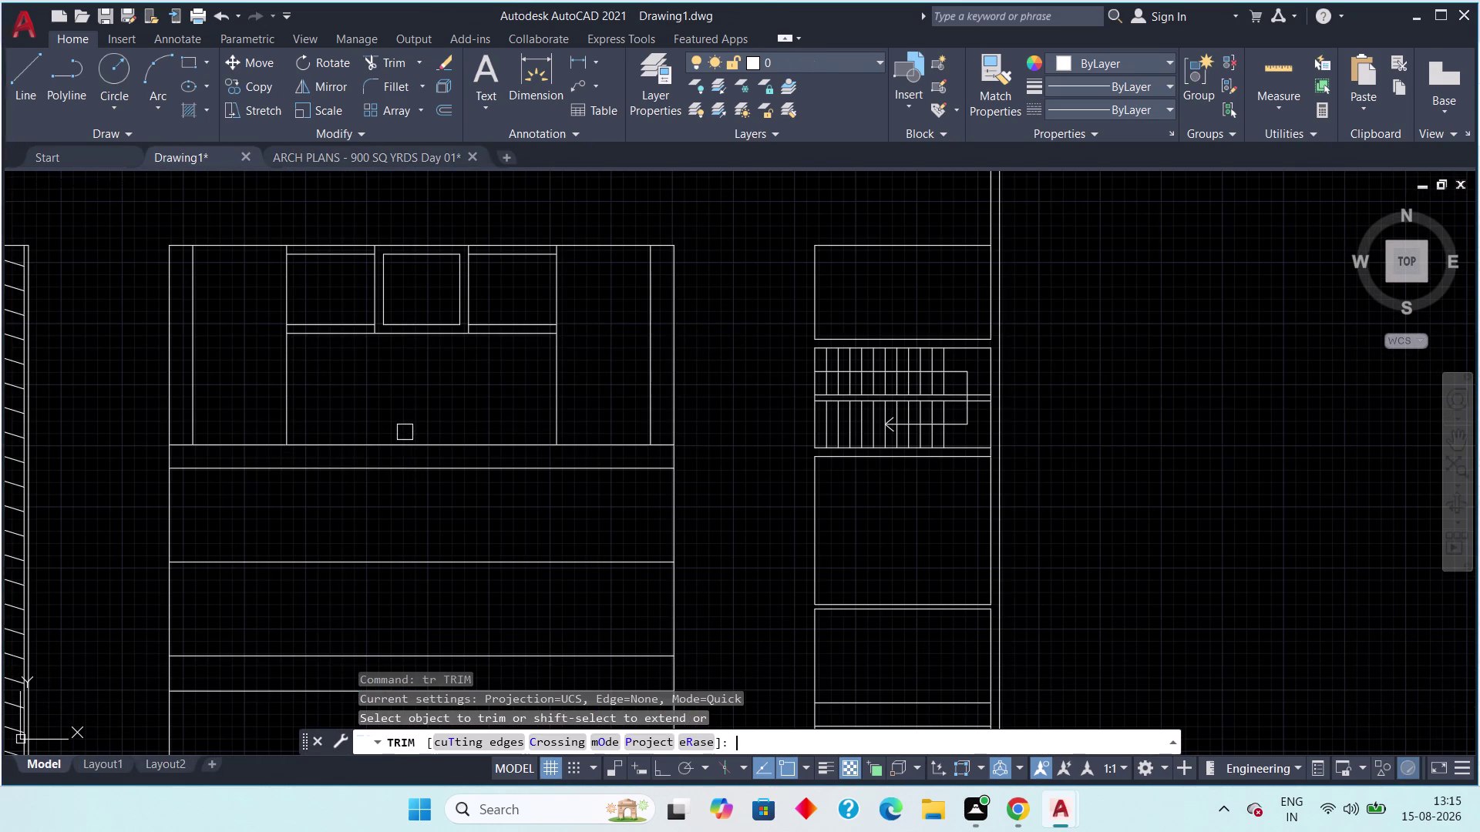
click(405, 446)
key(Escape)
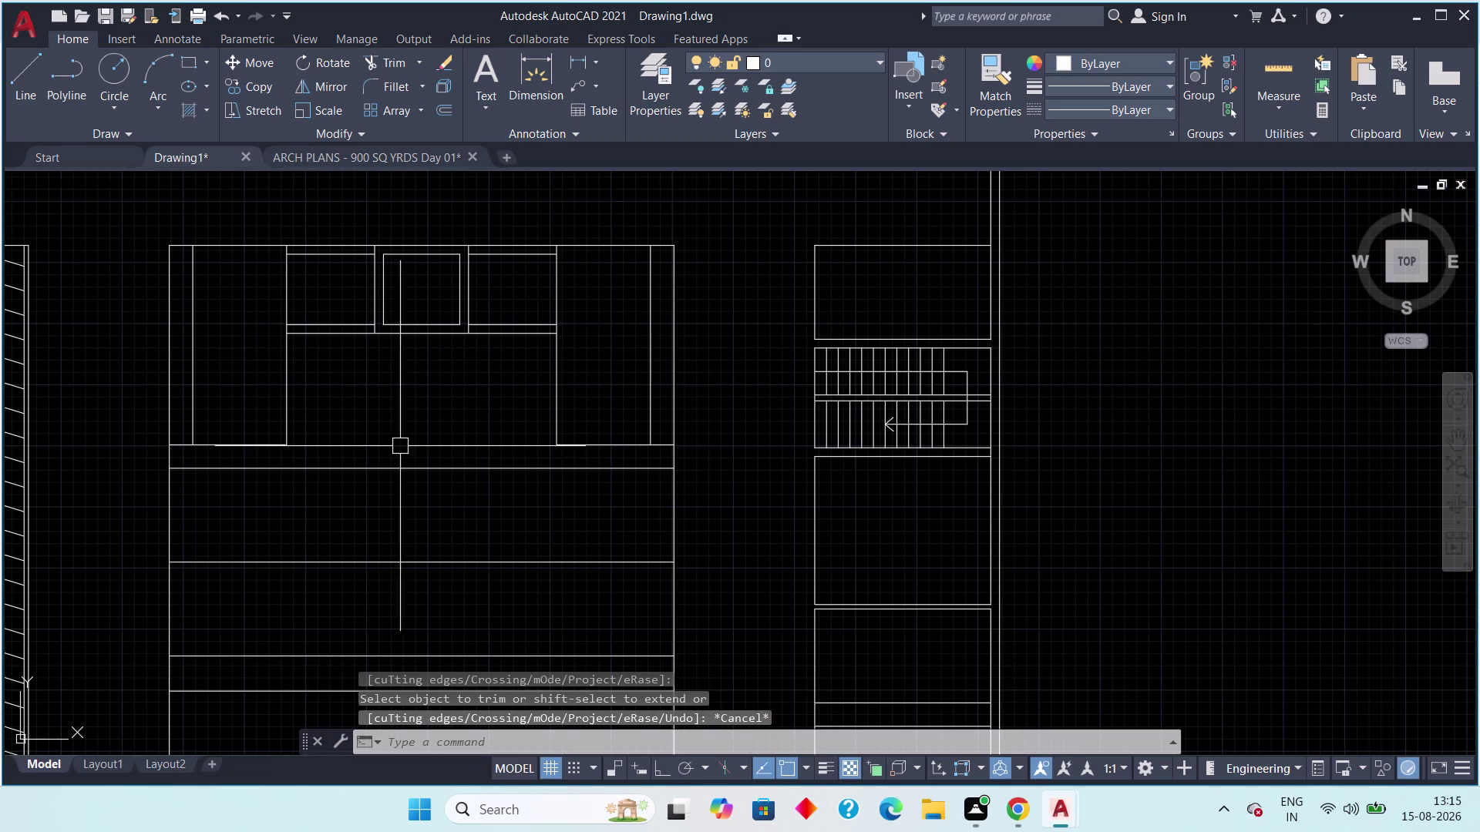
key(space)
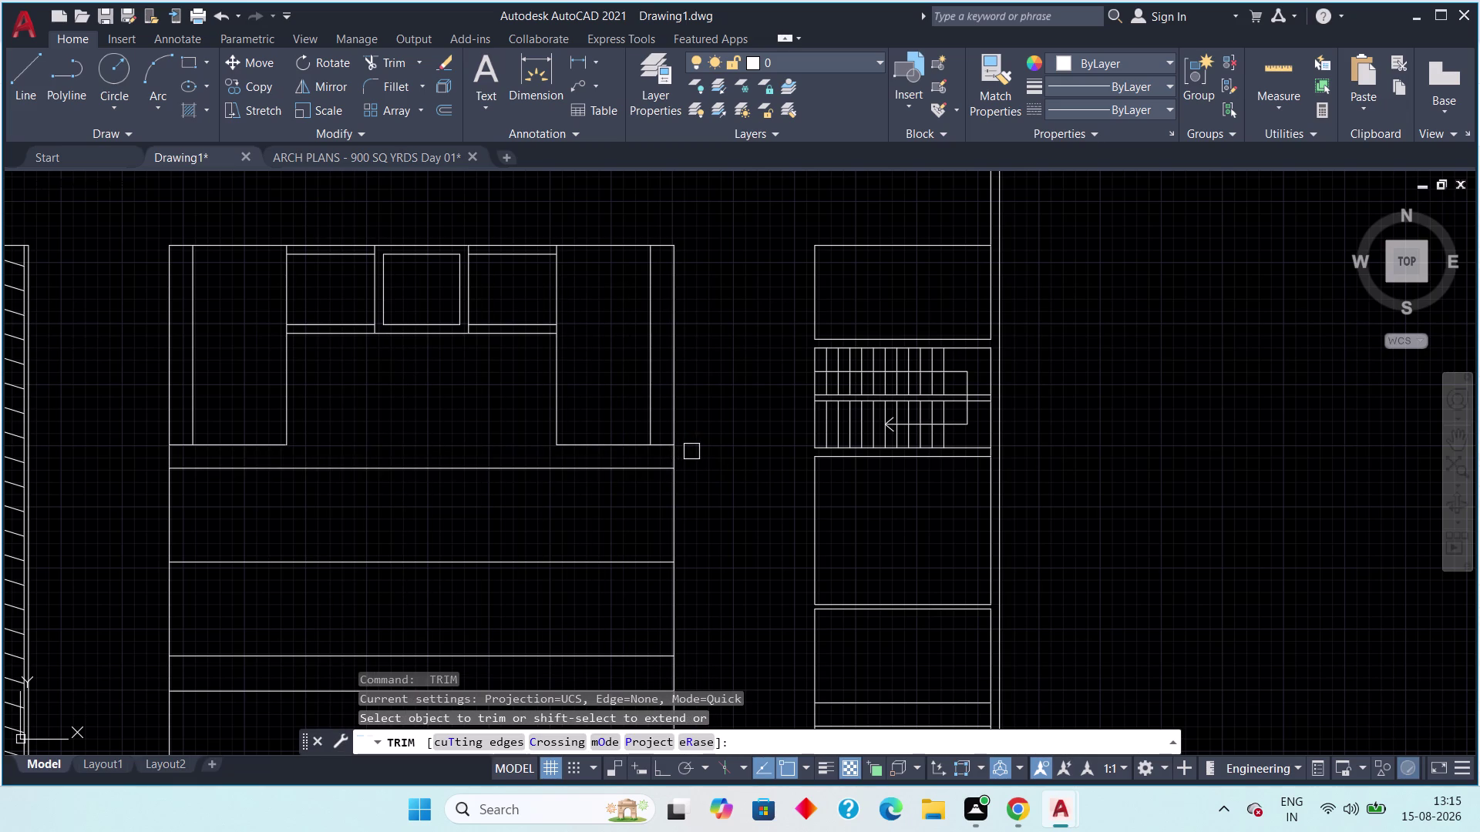
Trim the stray line segments between the car bays, then end the trim.
scroll(up, 3)
click(642, 466)
scroll(down, 3)
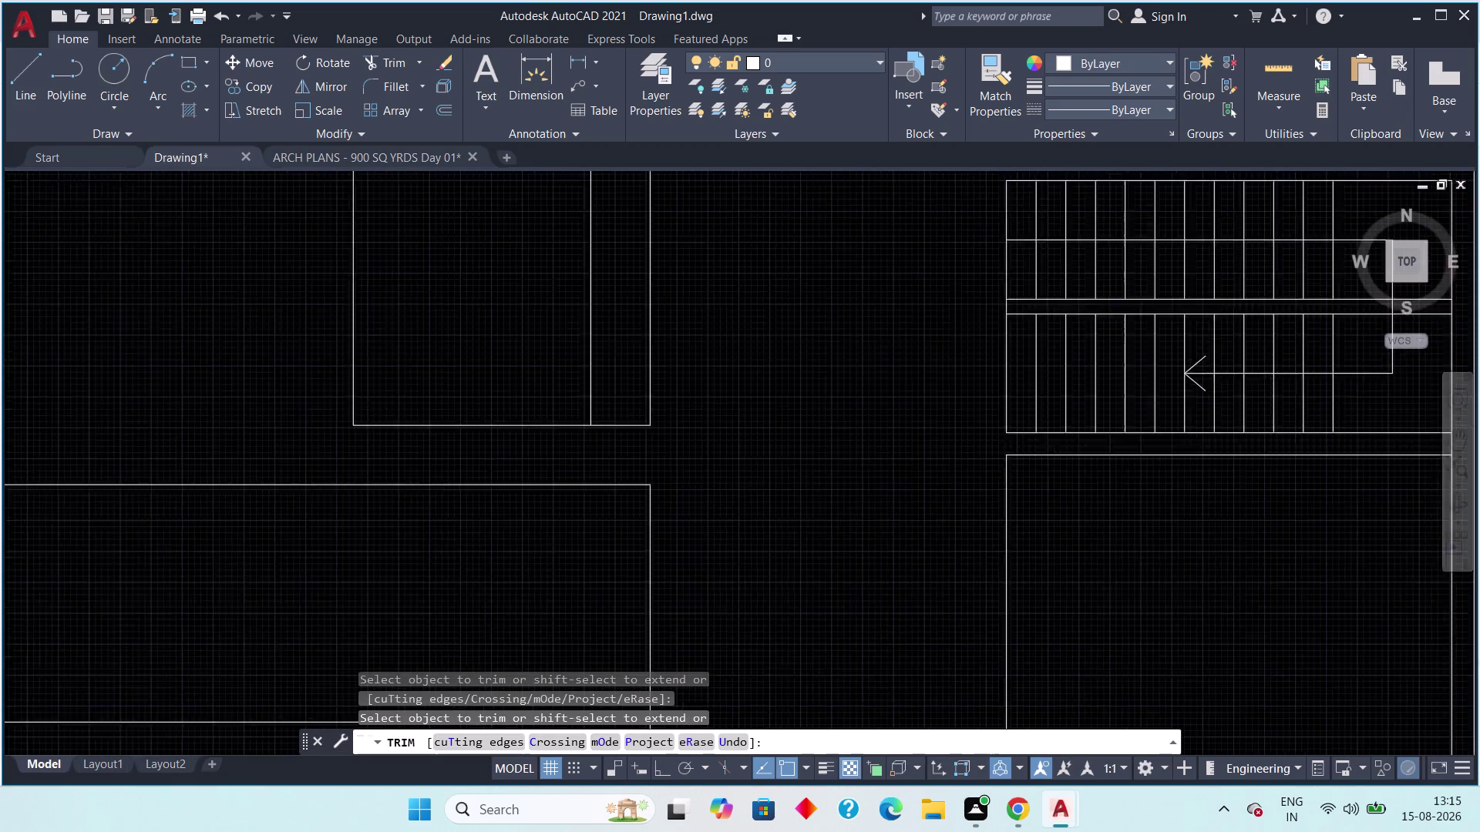
scroll(down, 3)
middle_drag(681, 500, 658, 353)
scroll(up, 3)
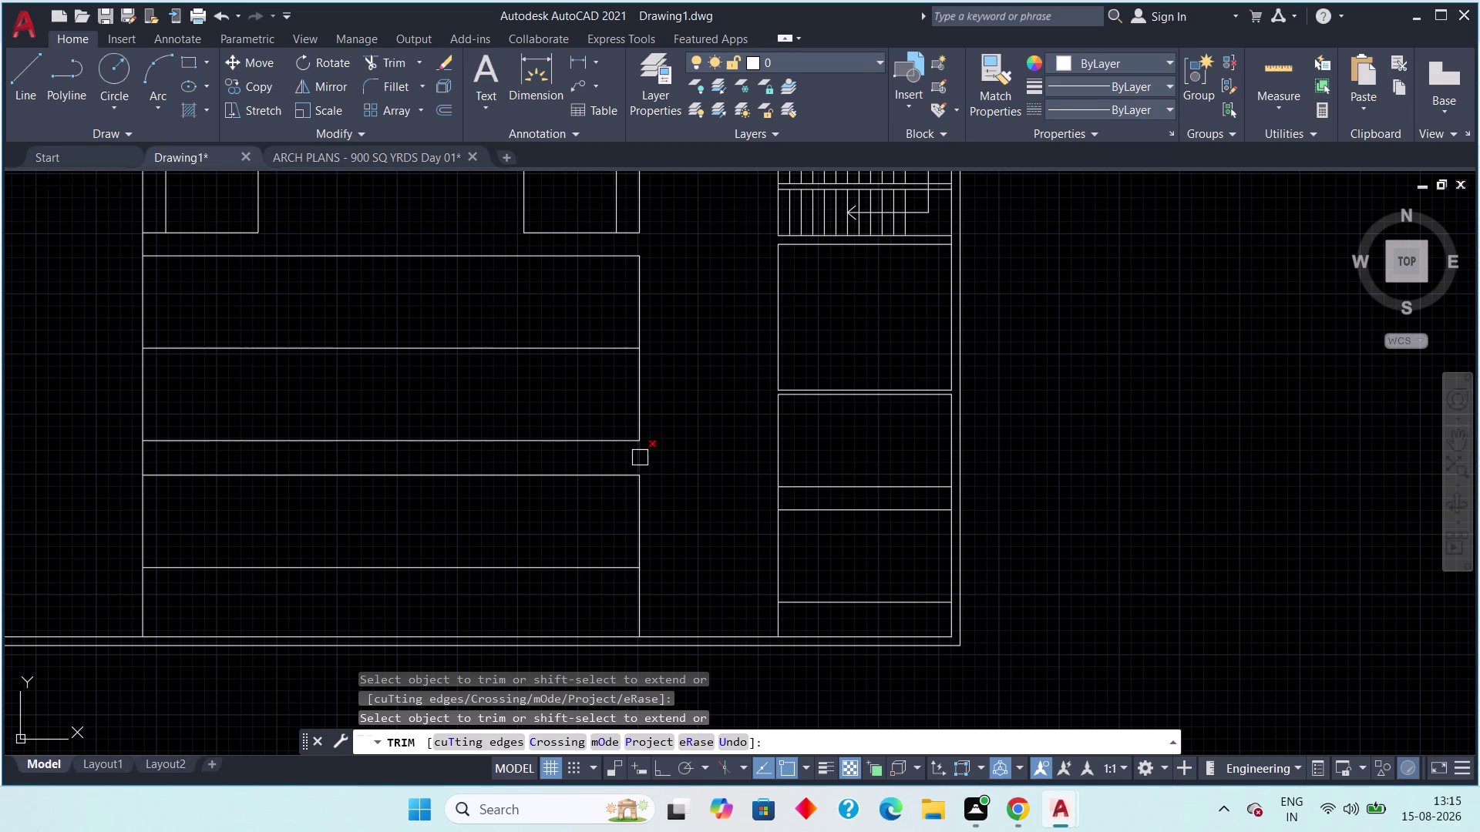
click(640, 458)
click(149, 462)
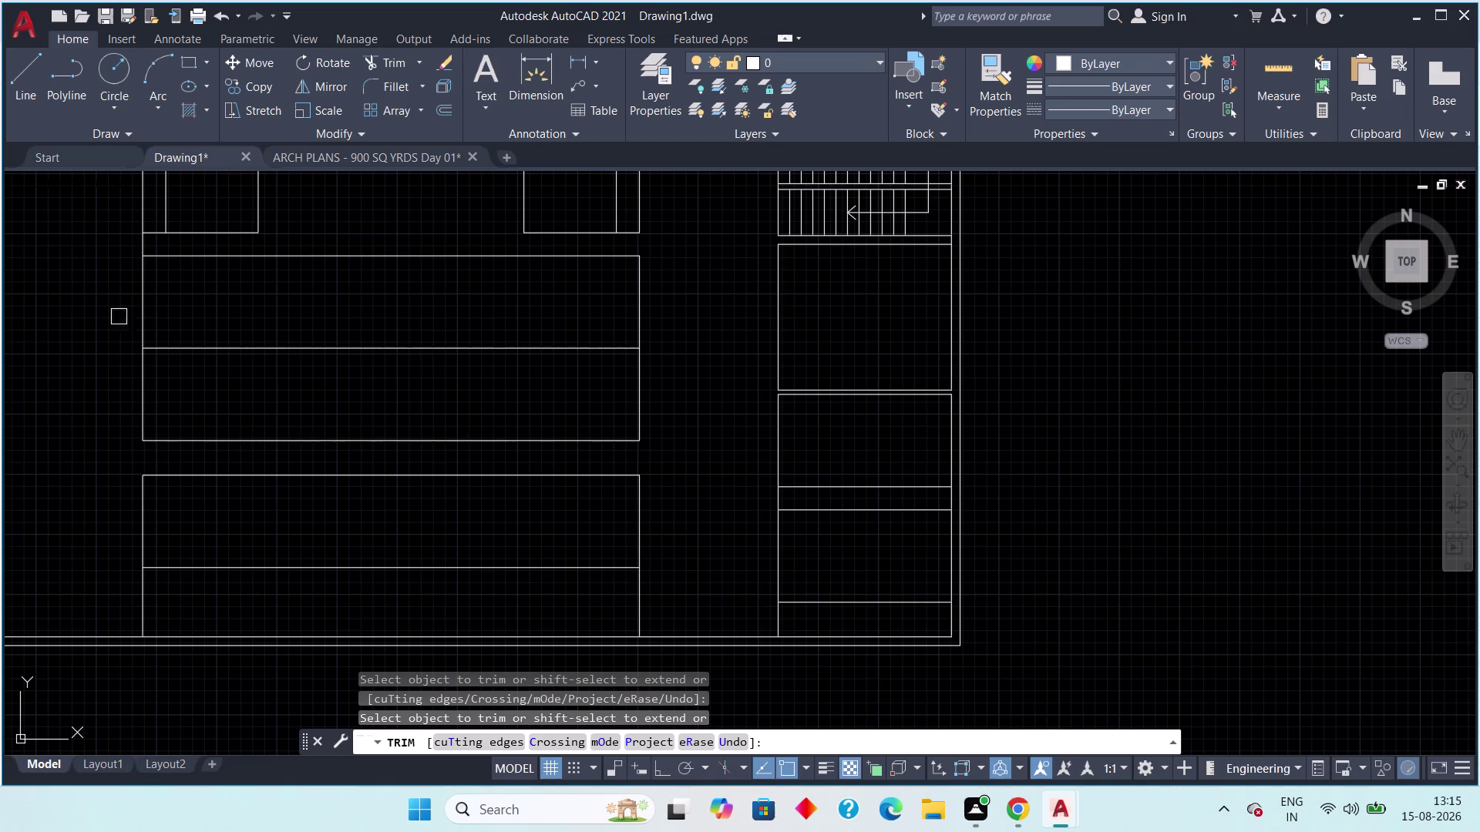
click(147, 244)
scroll(down, 3)
middle_drag(162, 337, 207, 339)
key(Escape)
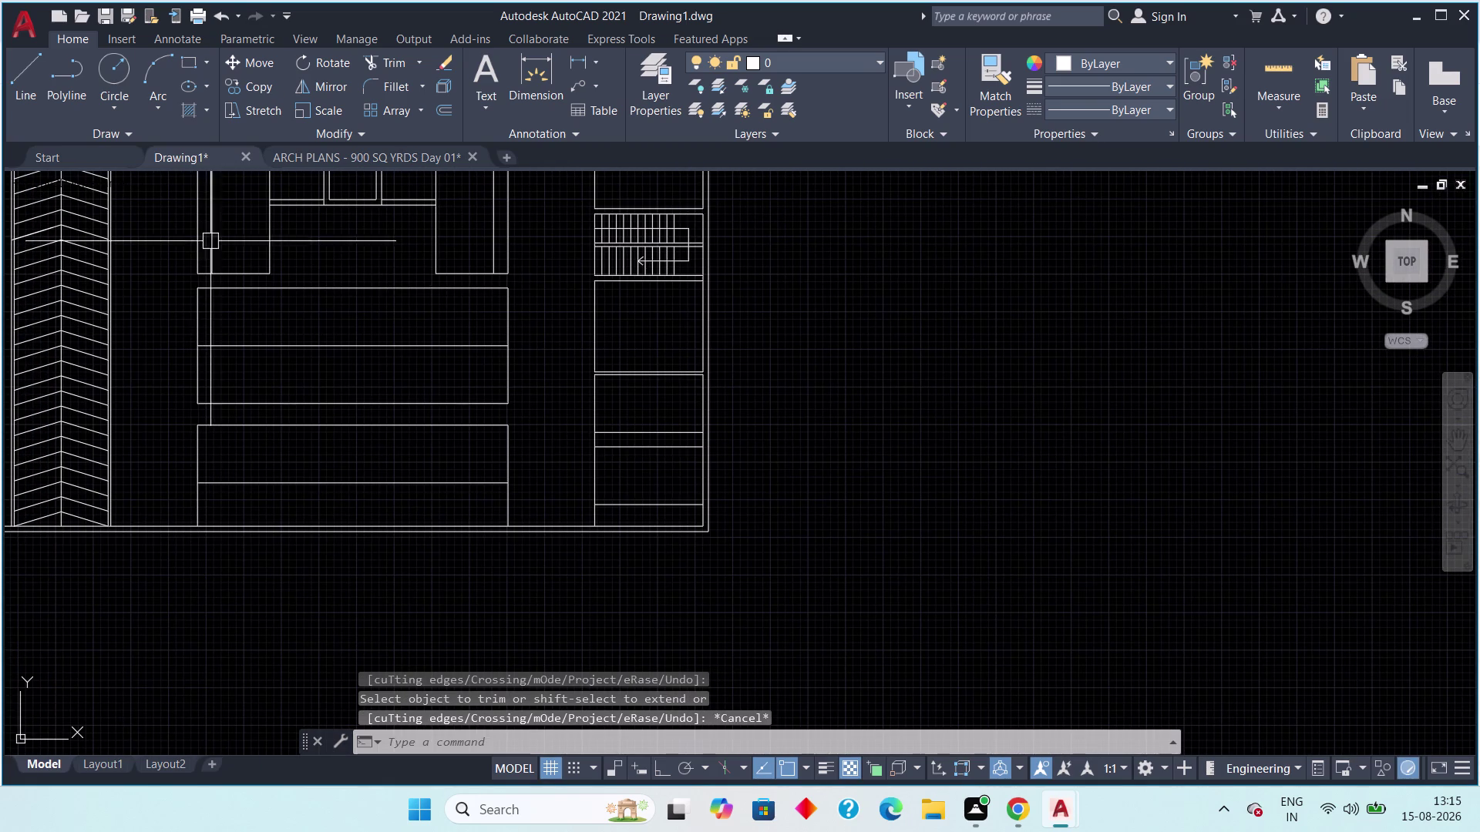
Review the car bay layout in ARCH PLANS, then return to Drawing1.
click(350, 152)
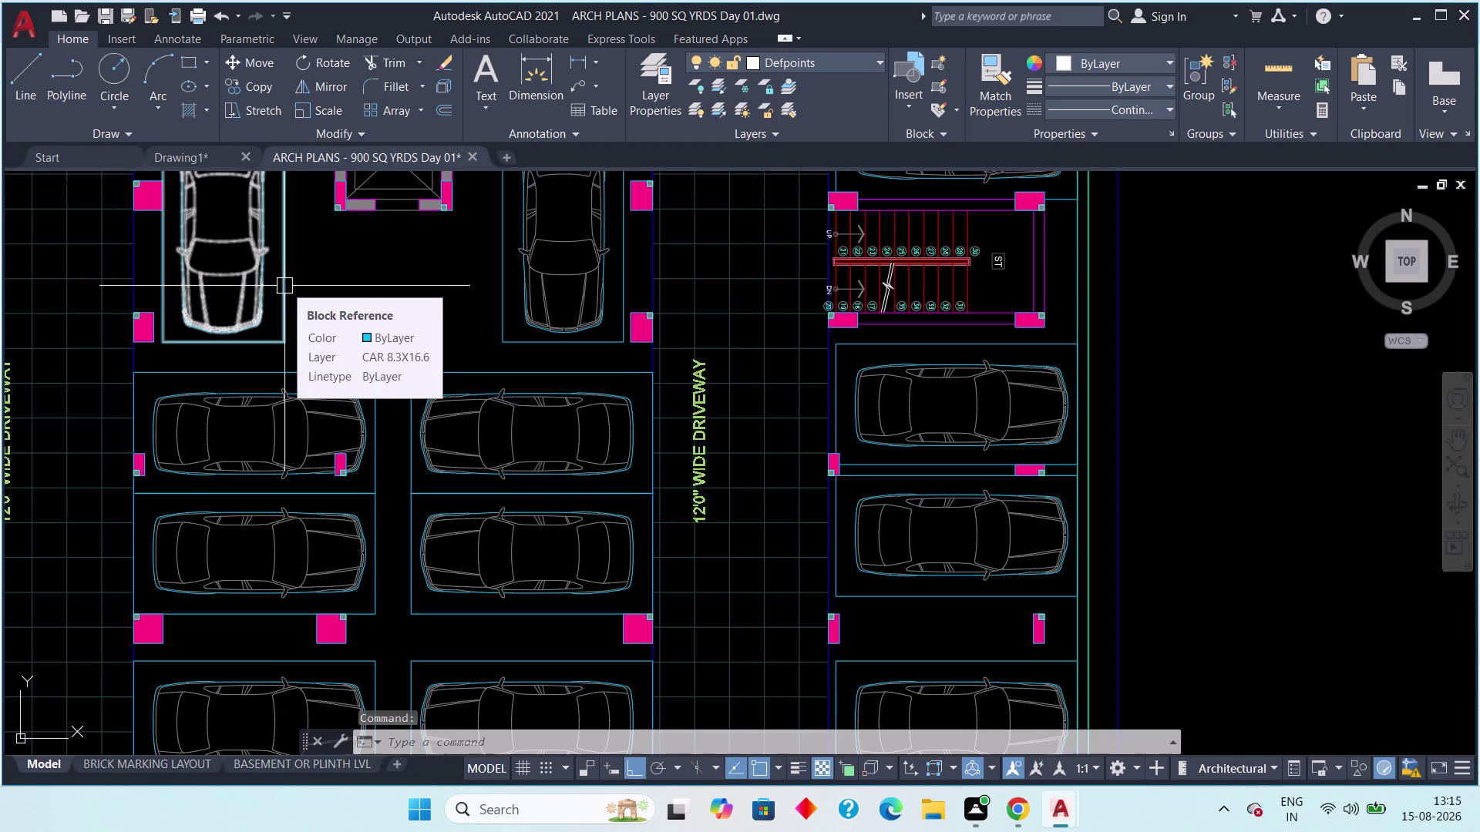
middle_drag(536, 622, 457, 443)
scroll(up, 3)
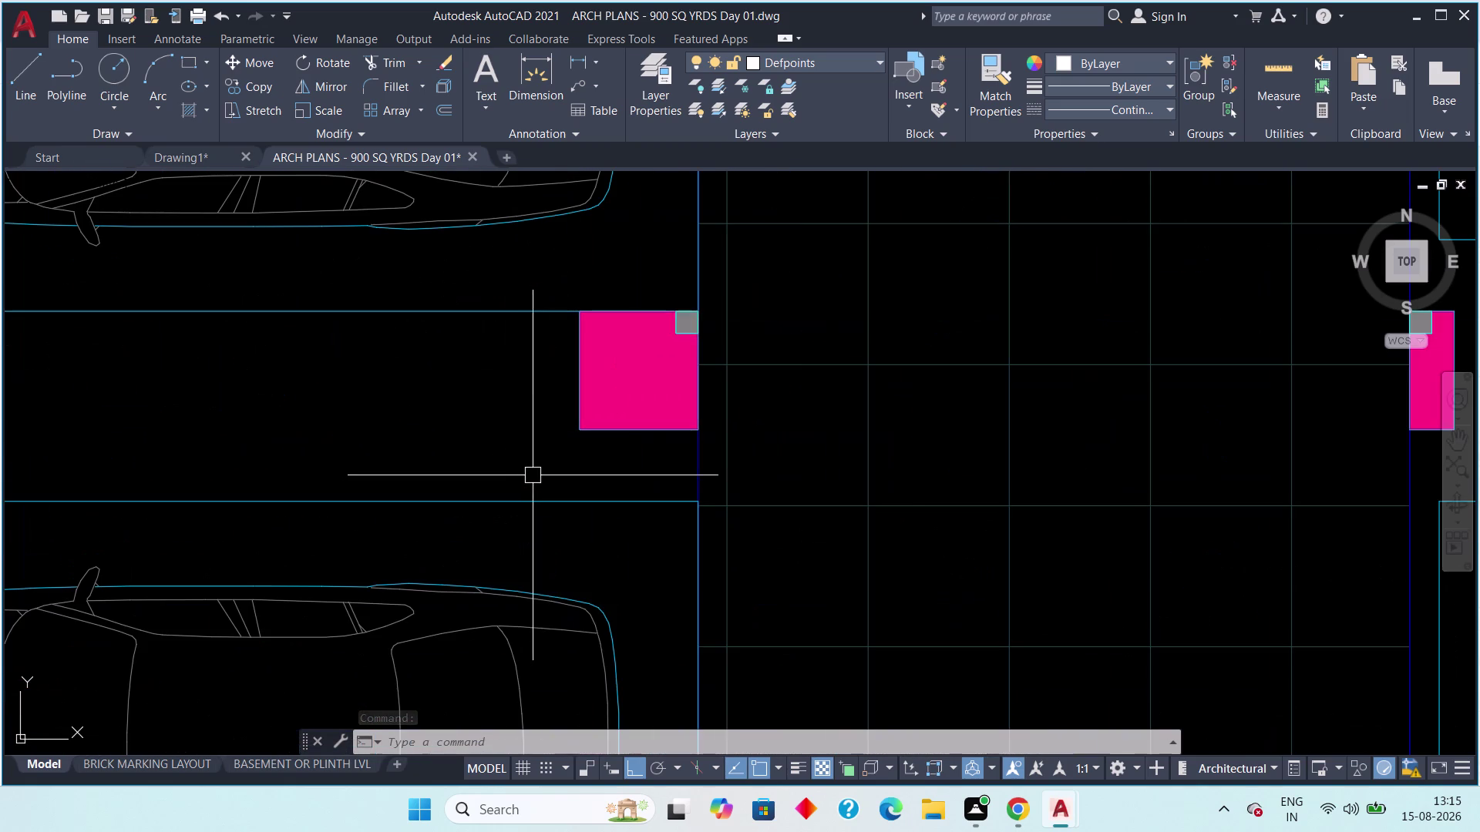
scroll(down, 3)
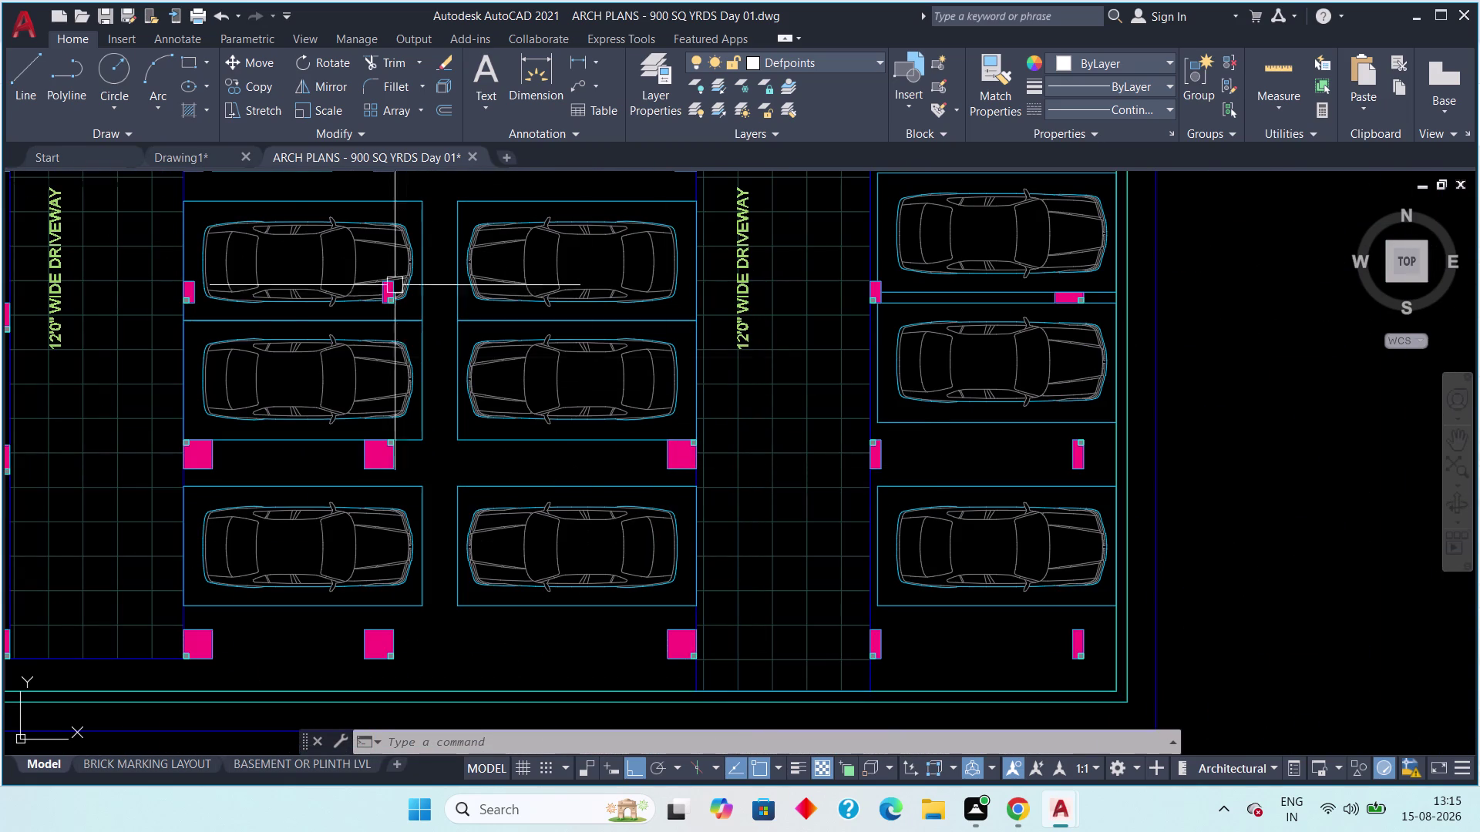
click(165, 150)
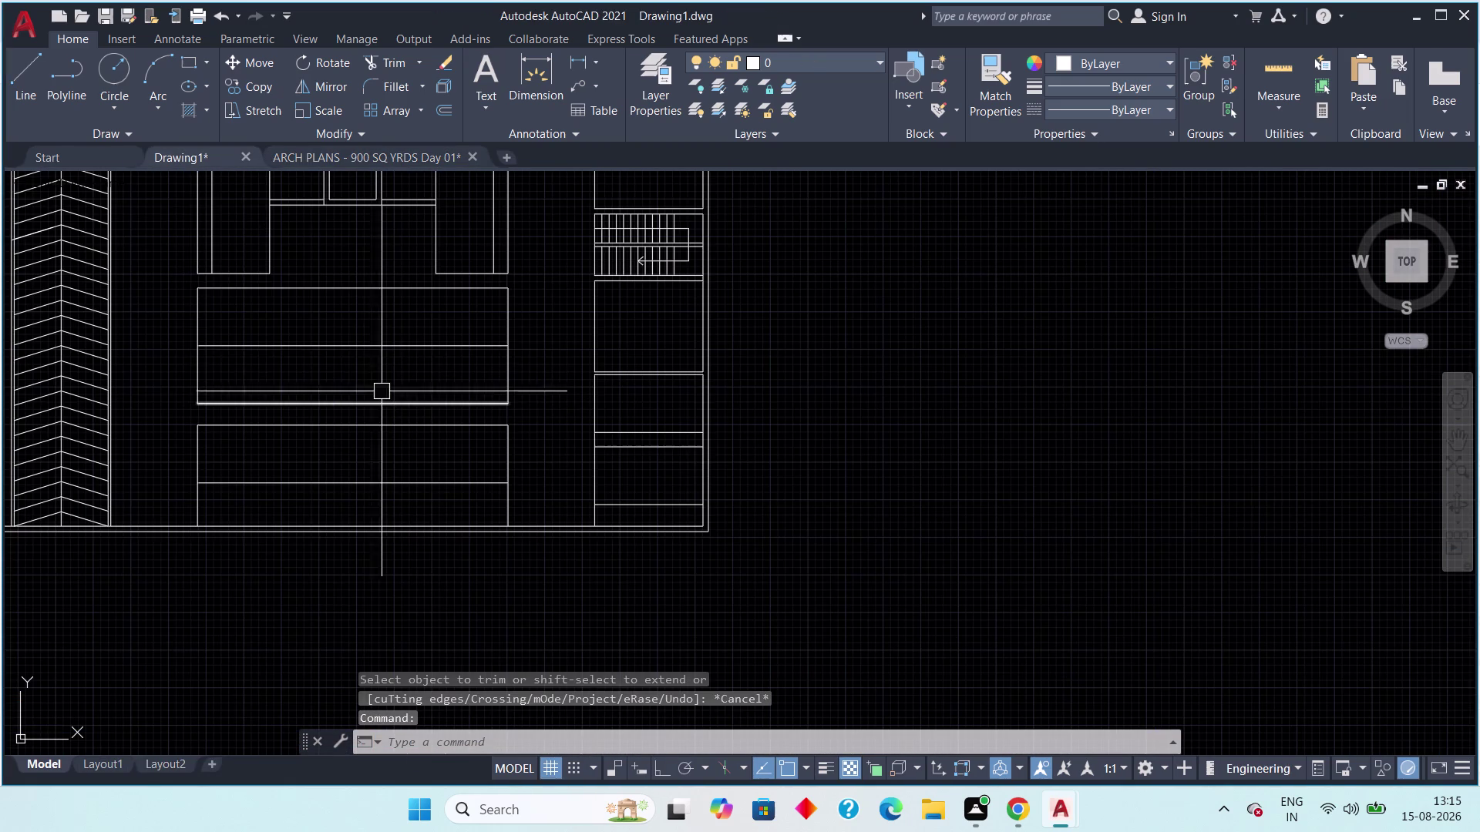
Offset the upper block's side edges 16'5" inward as bay dividers.
key(Escape)
text(o)
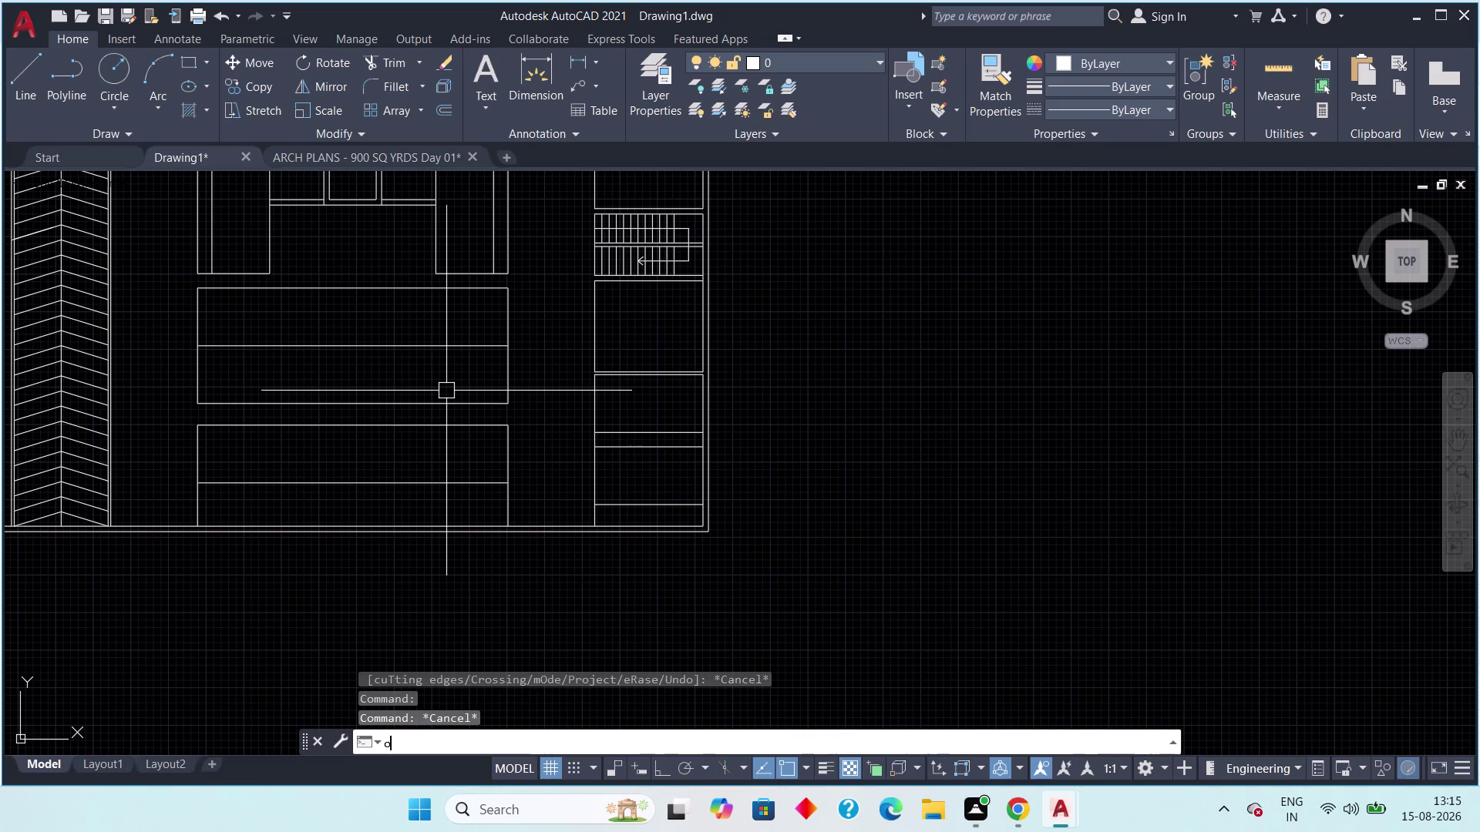
text(ff 16)
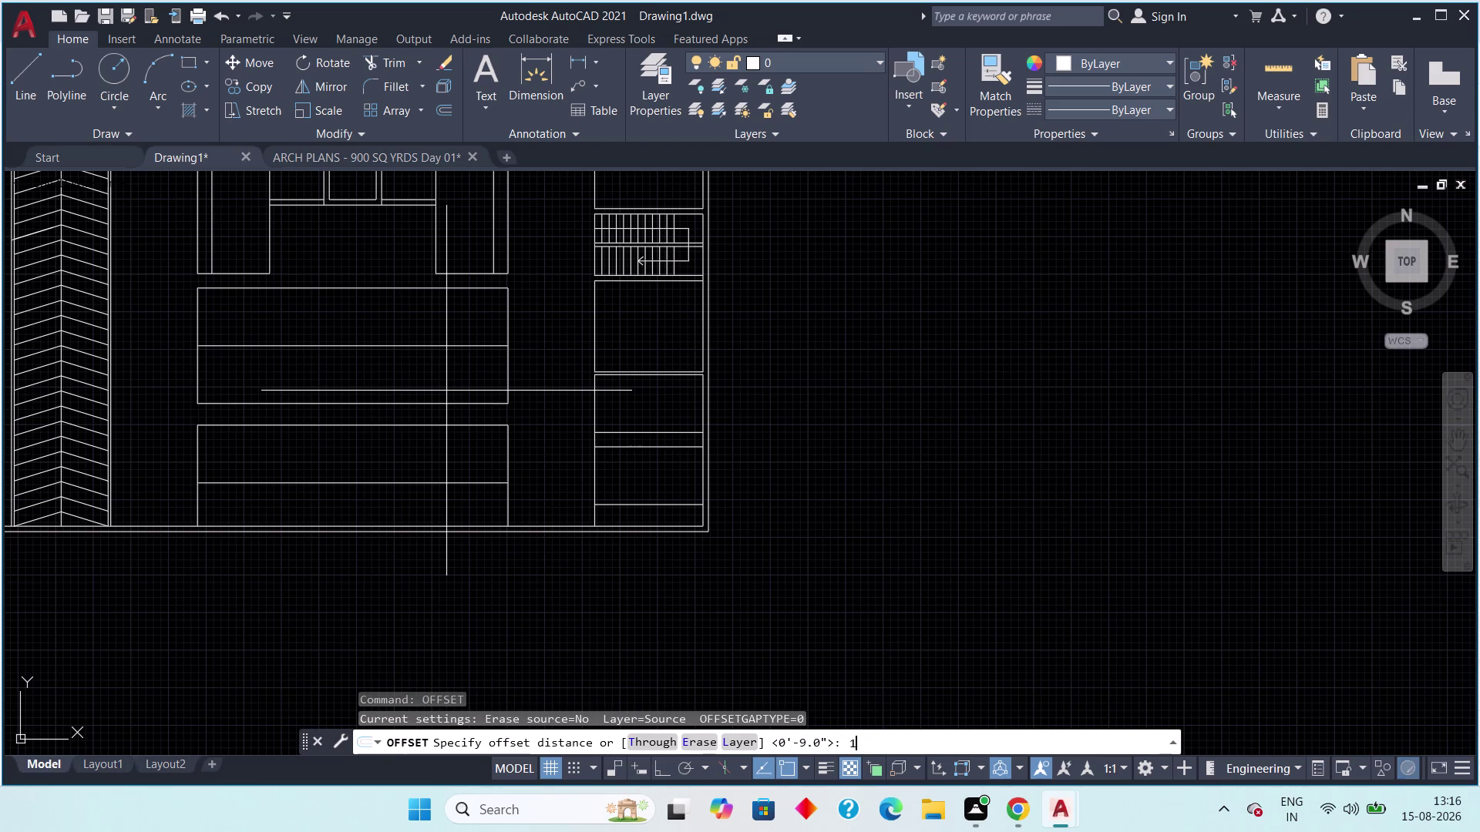
text('5")
key(space)
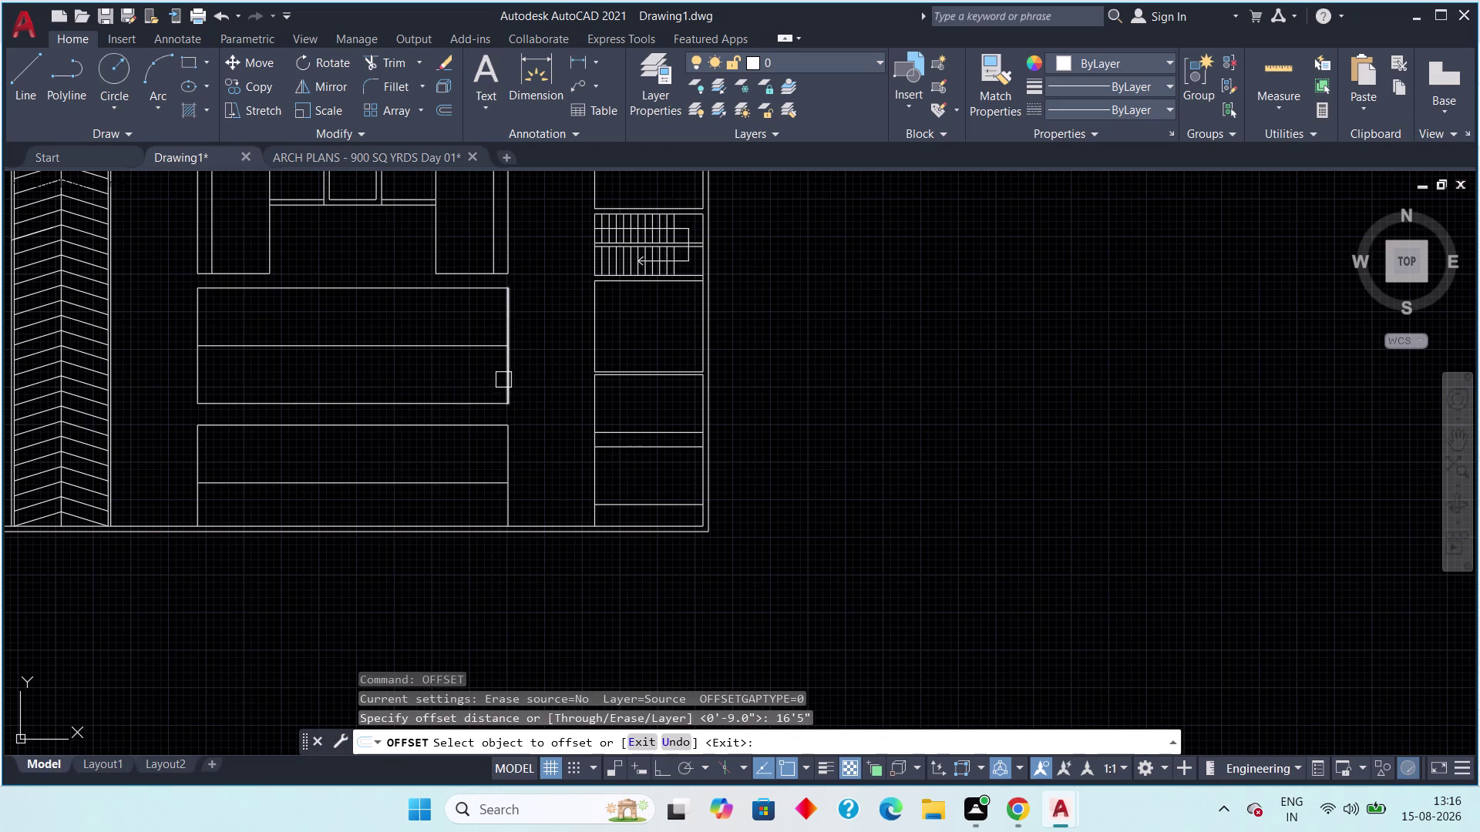
click(503, 380)
click(364, 388)
drag(195, 386, 211, 384)
click(335, 387)
key(Escape)
key(Escape)
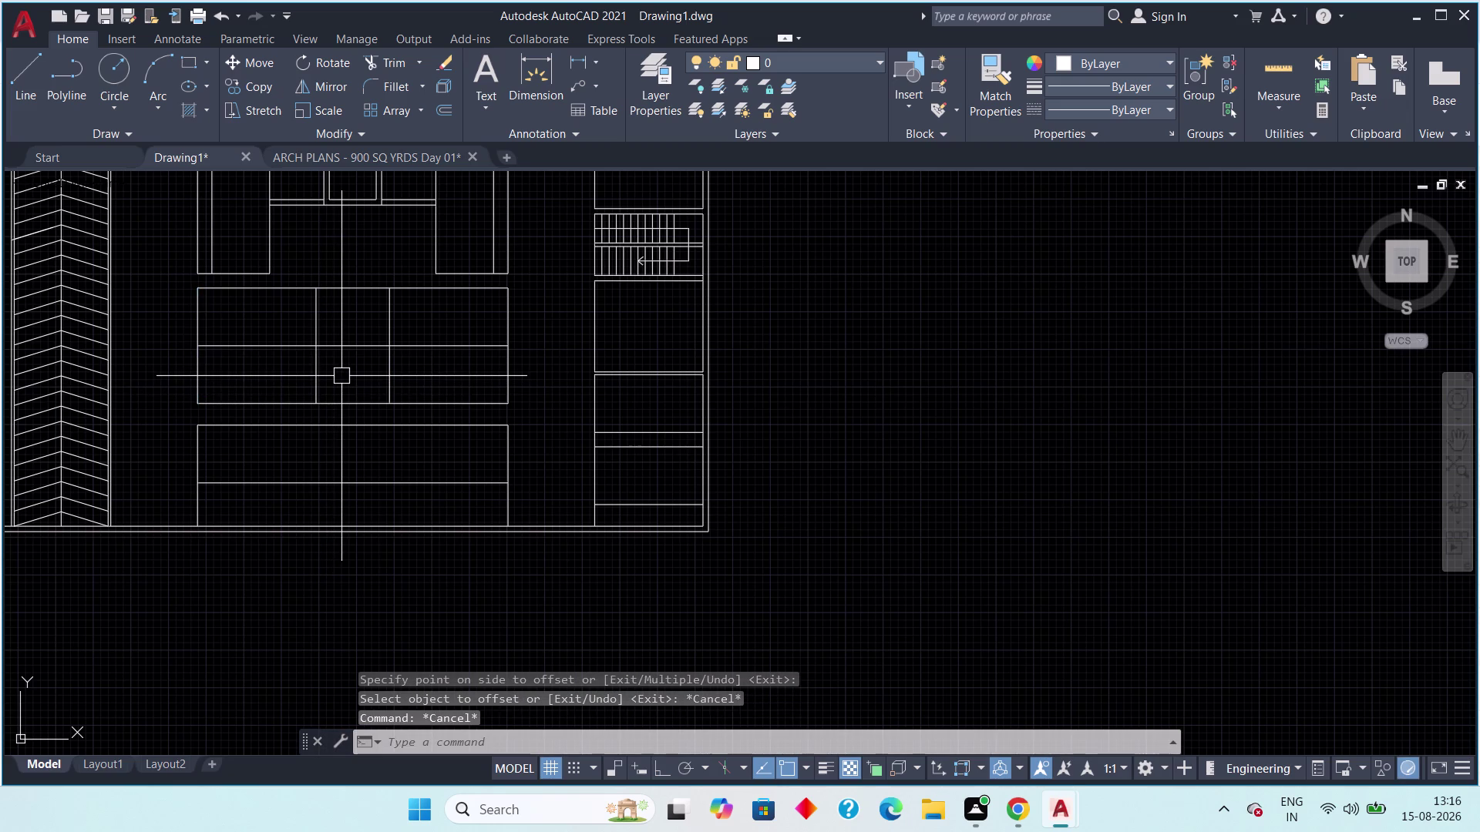
Double each new divider with a parallel line 12" away.
text(off)
key(space)
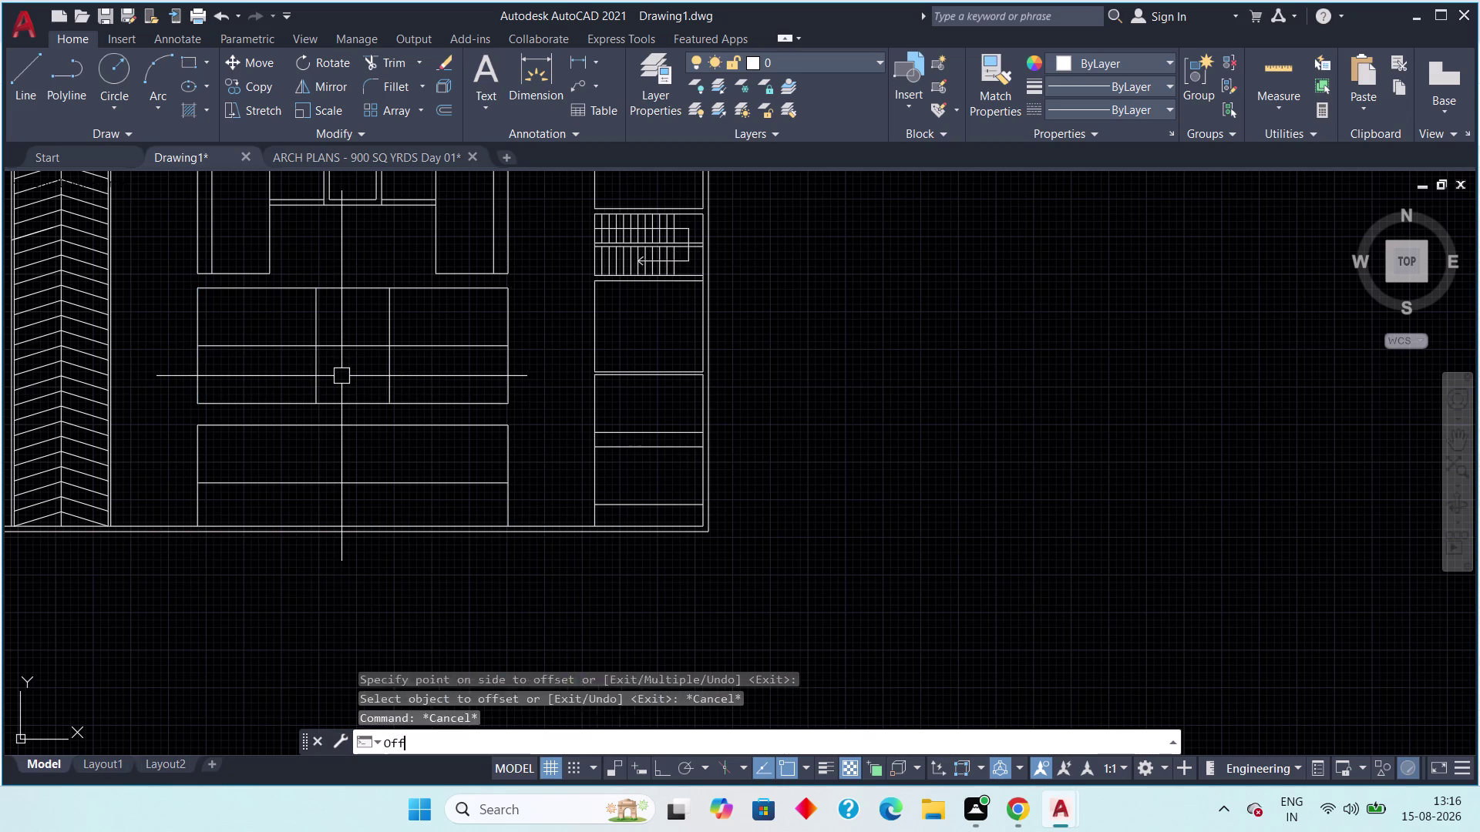
text(12")
key(space)
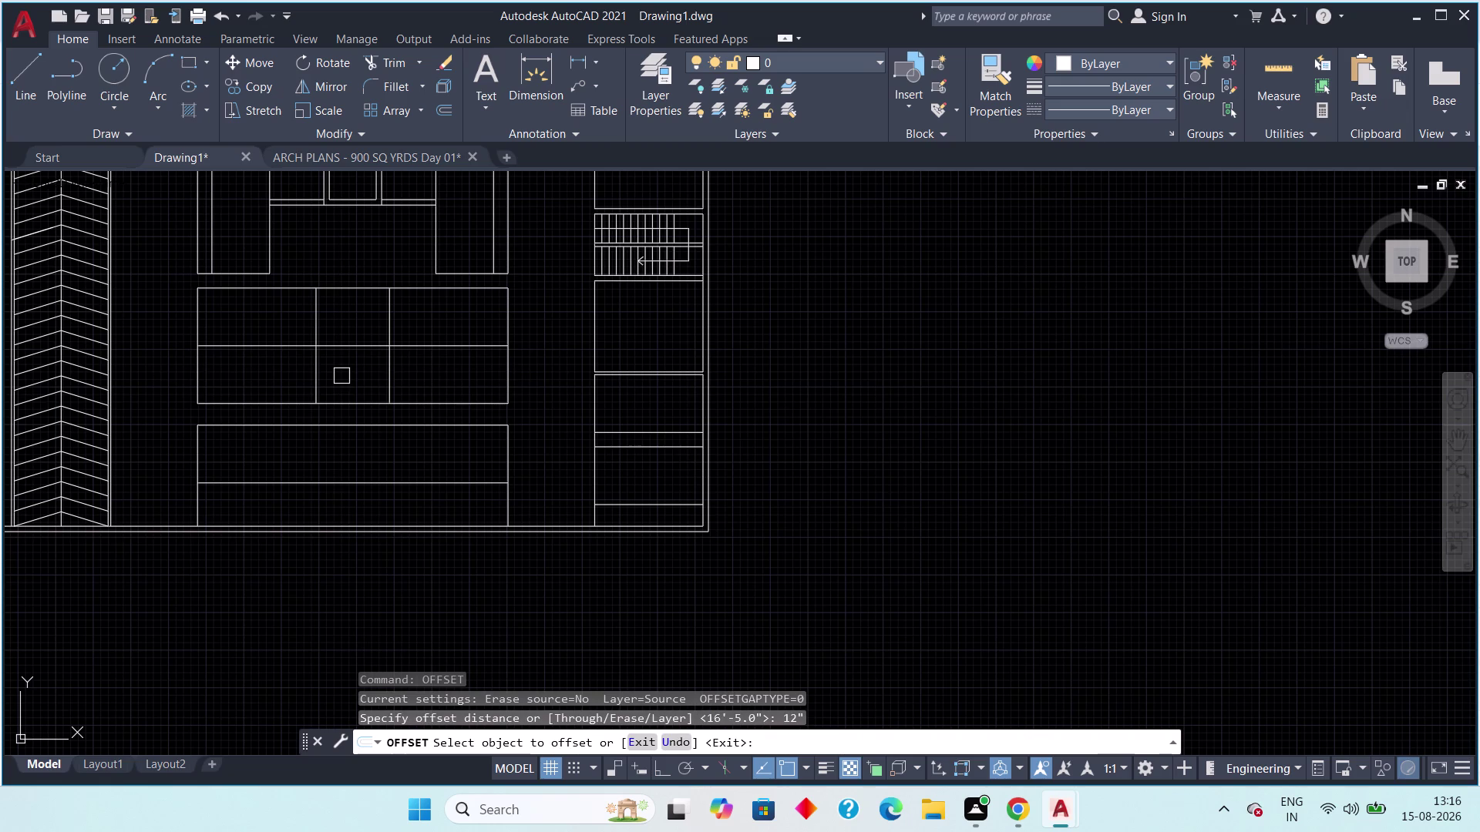
click(322, 389)
click(360, 387)
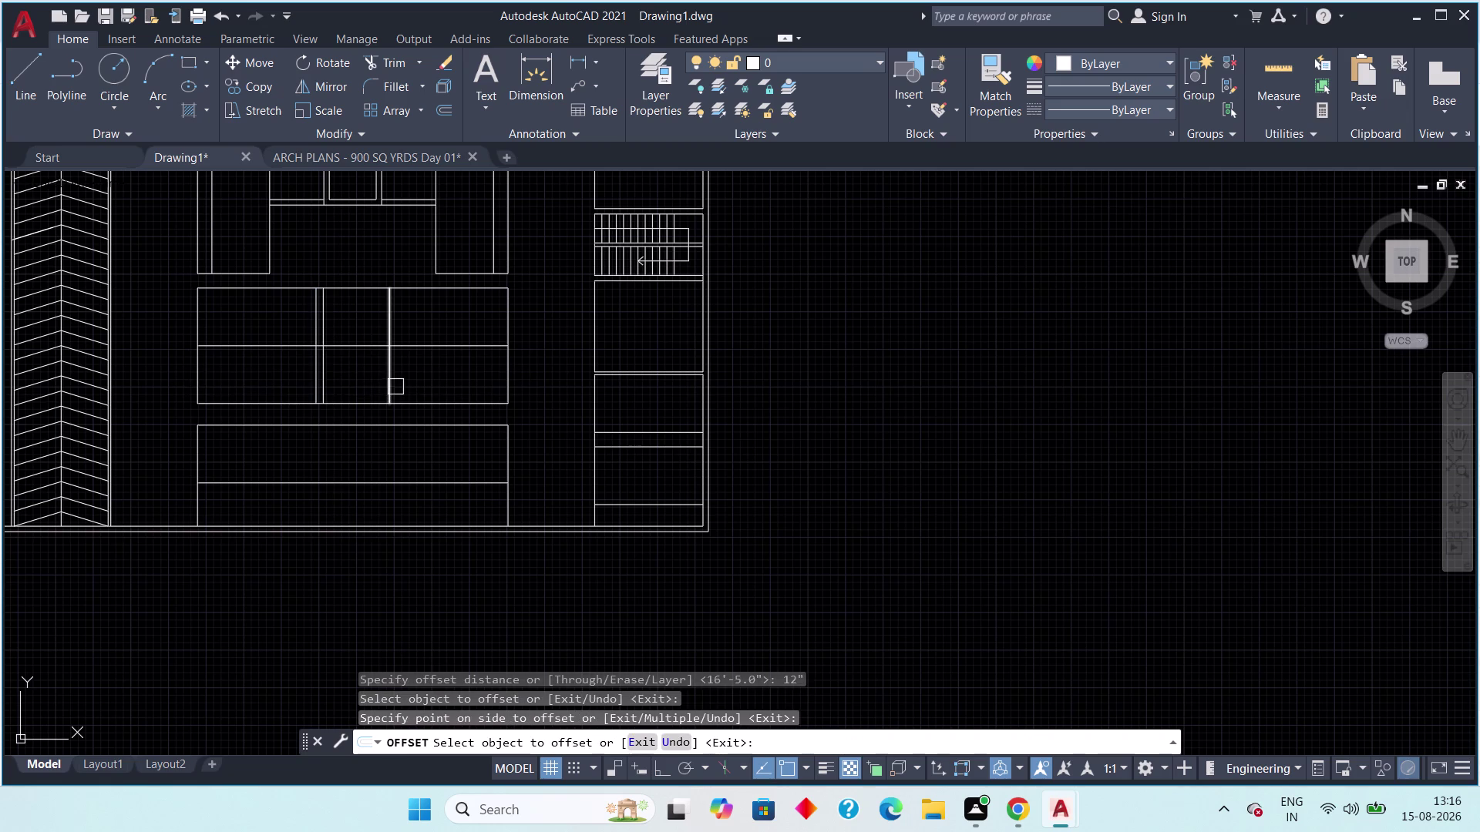
click(392, 385)
click(376, 385)
key(Escape)
key(Escape)
Select two of the divider lines.
scroll(up, 3)
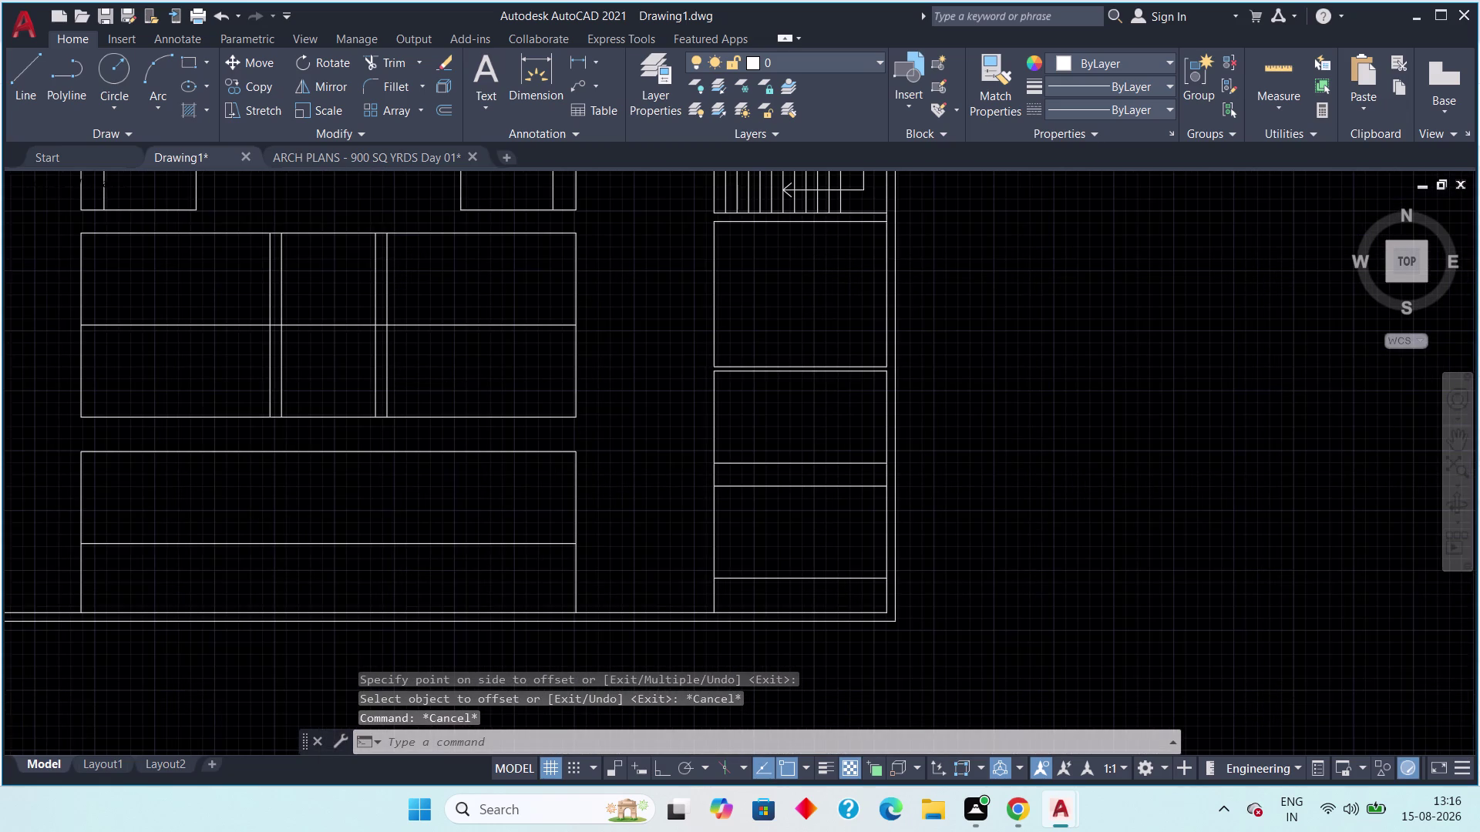
click(388, 387)
click(194, 387)
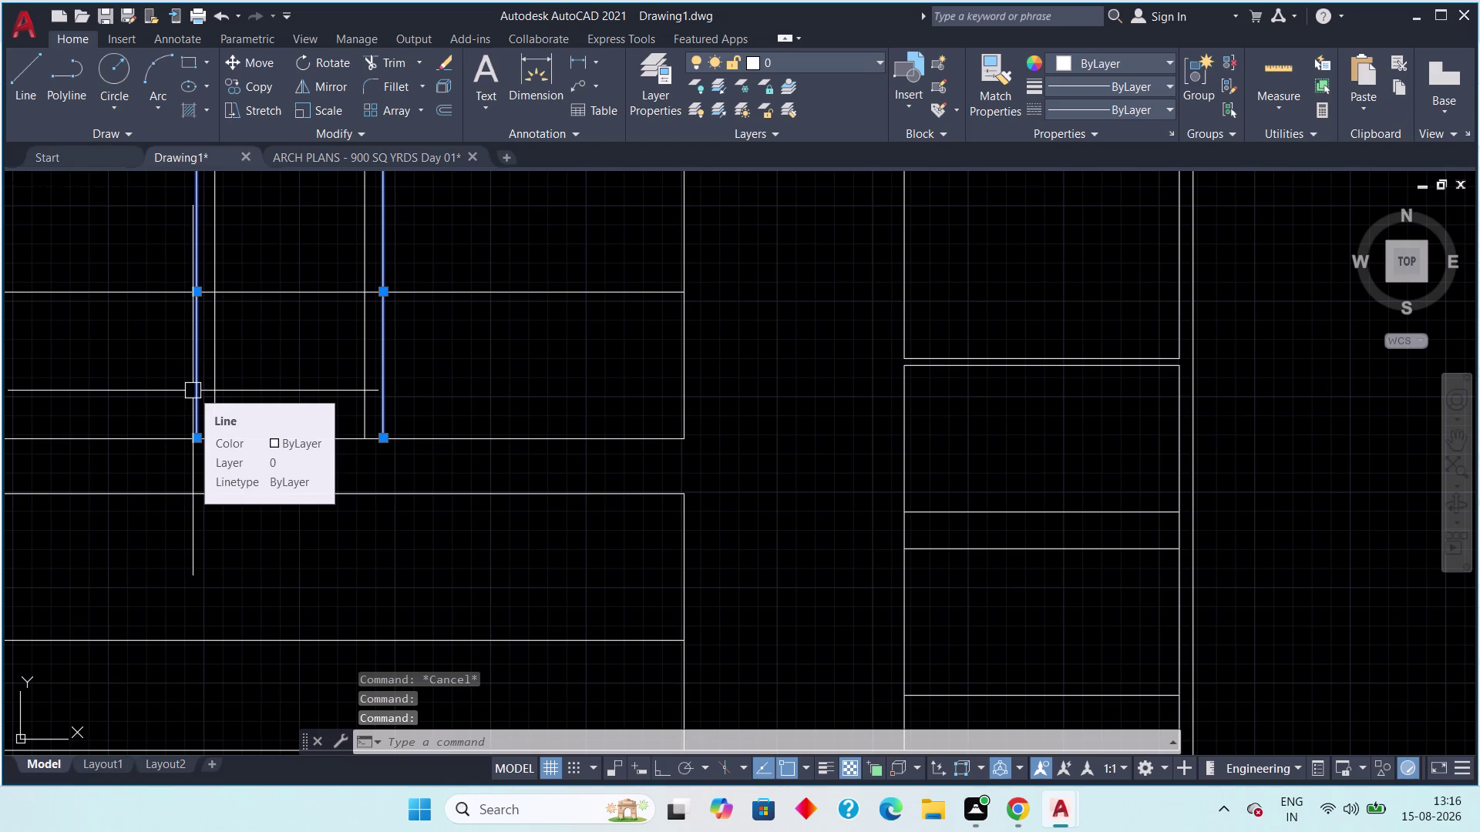
Delete the two selected divider lines and re-centre the plan.
key(Delete)
scroll(down, 3)
middle_drag(234, 391, 272, 423)
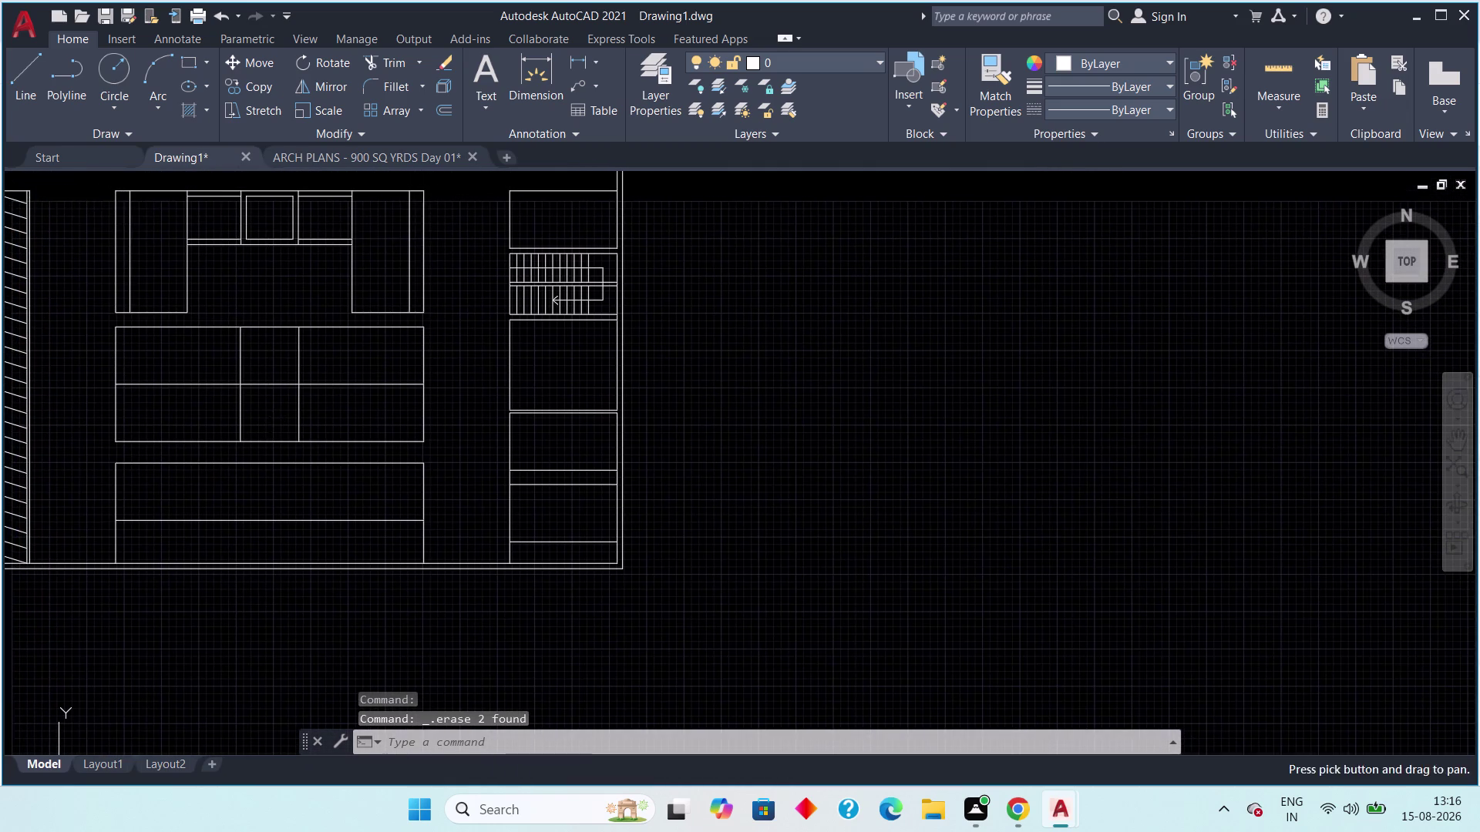
click(325, 168)
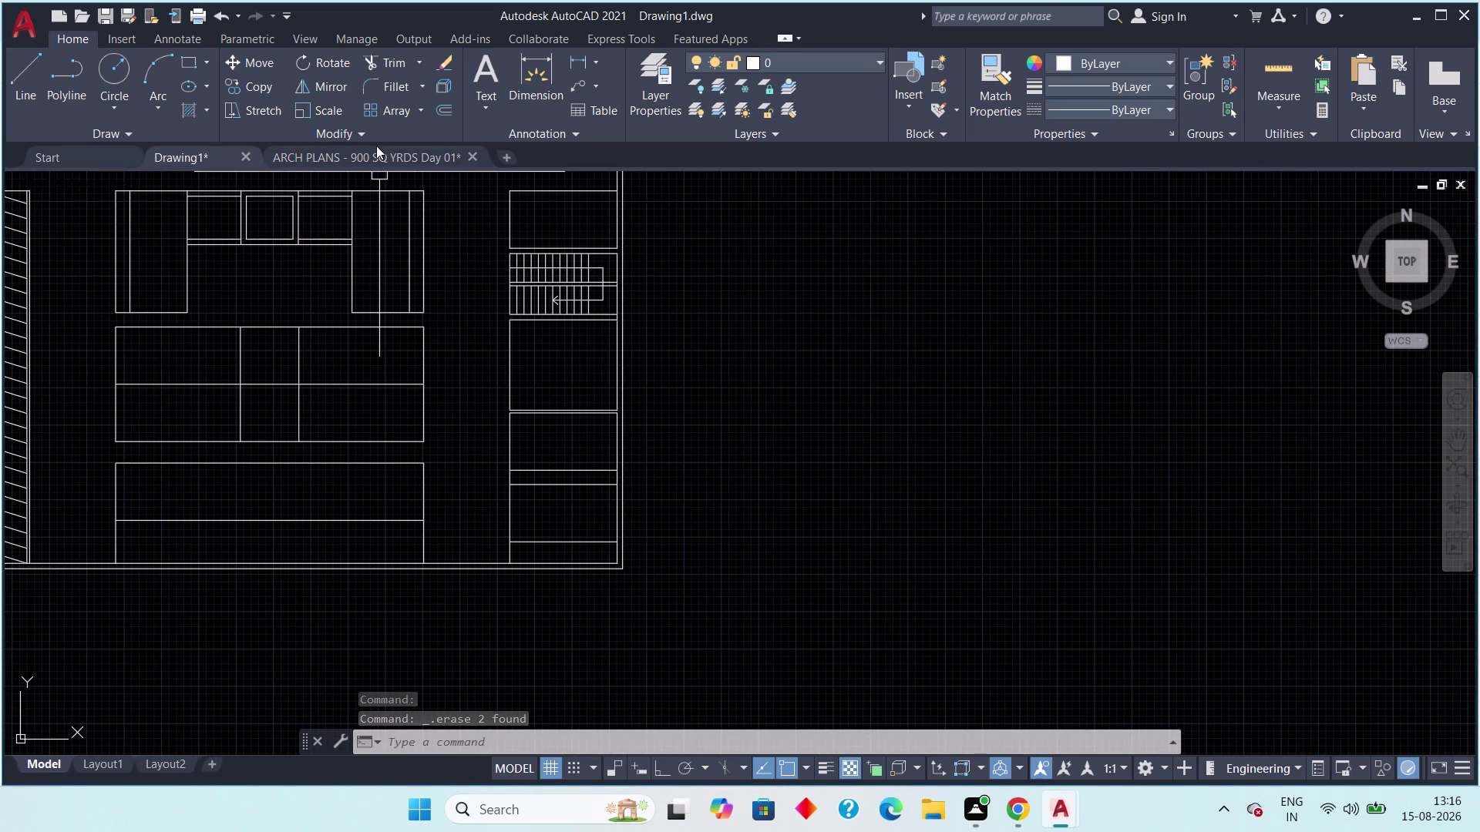
click(376, 146)
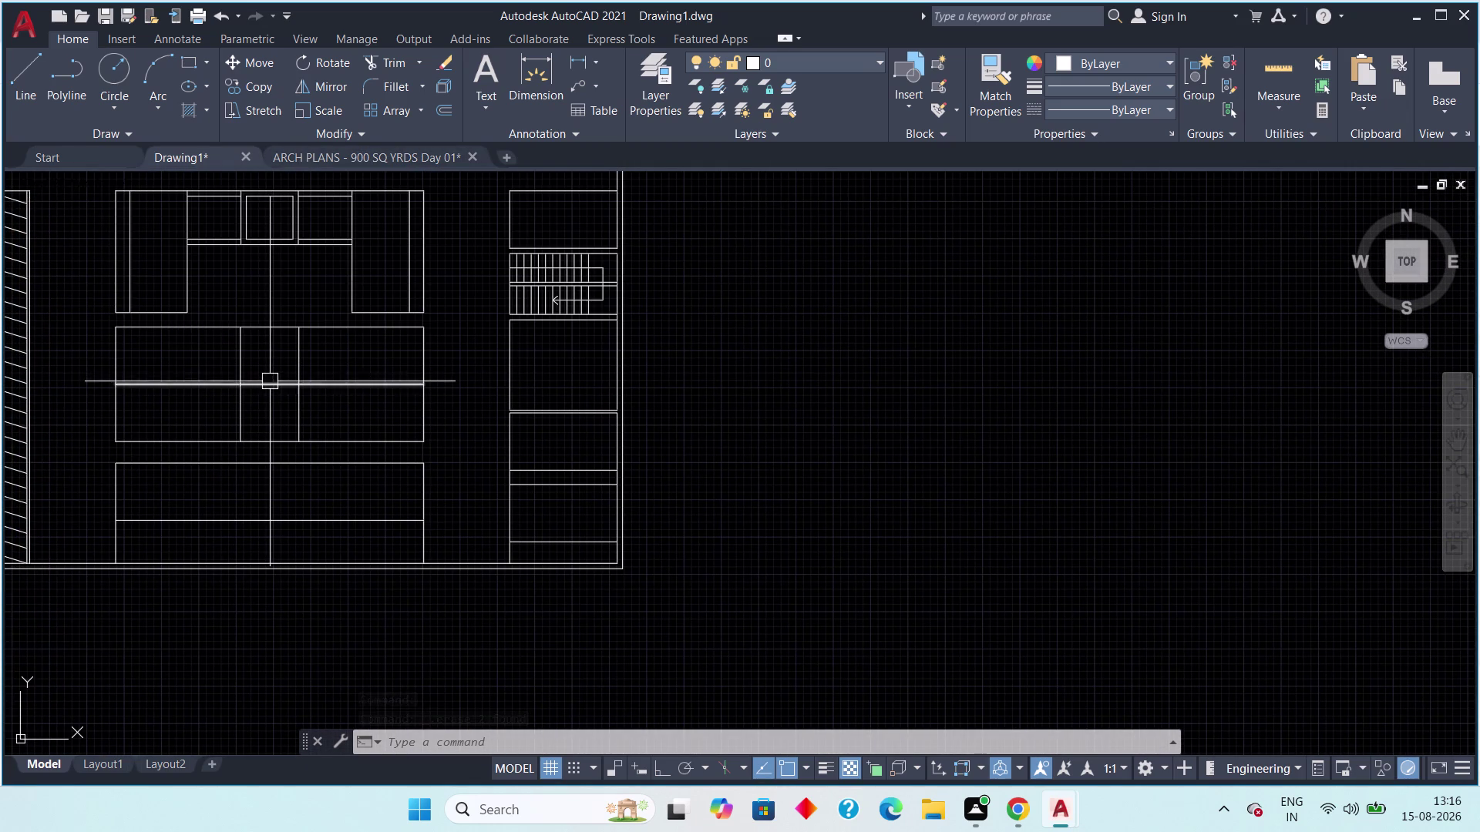
click(270, 384)
key(Escape)
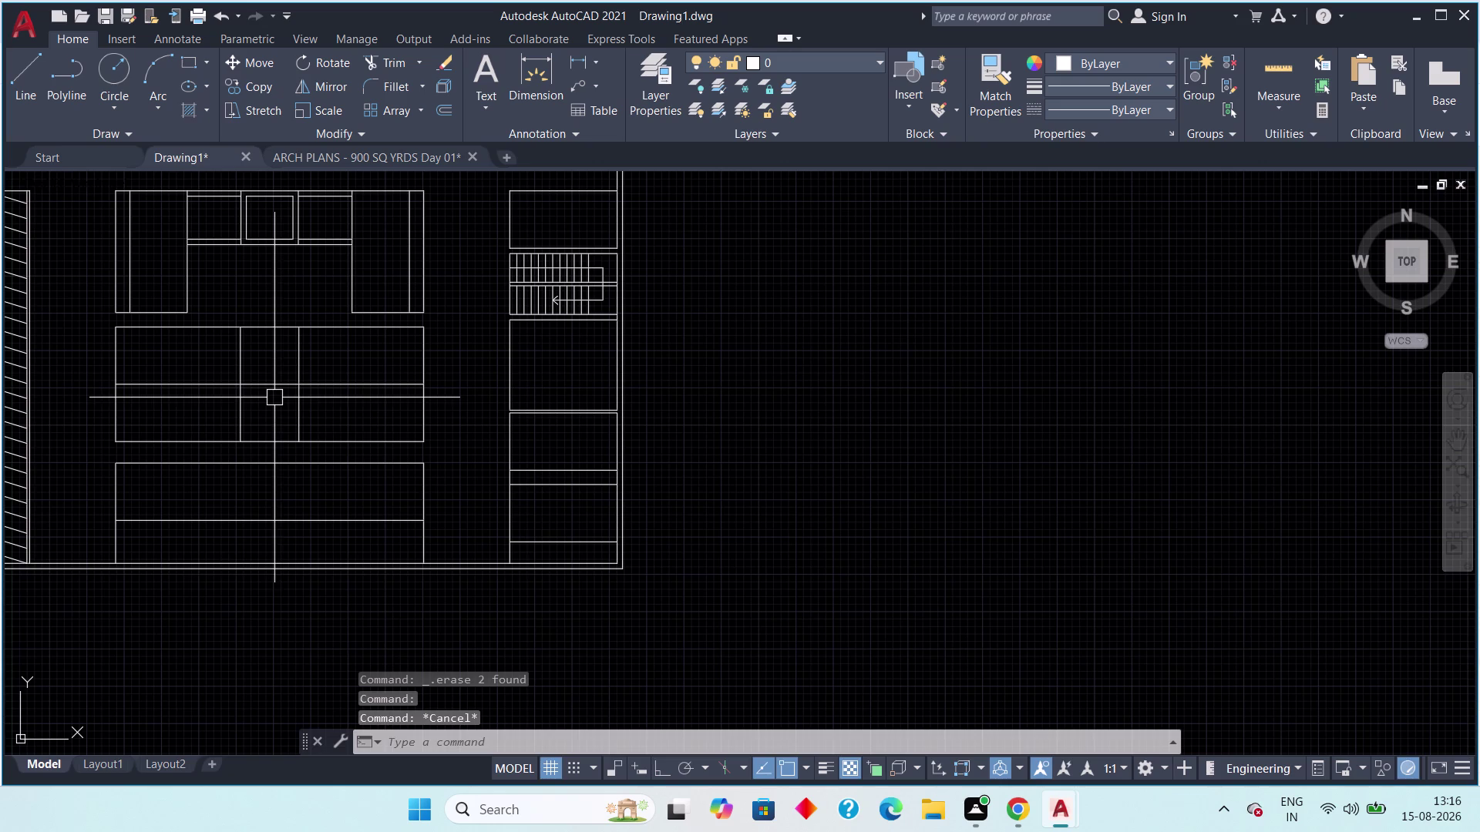
Trim away one line segment in the central block.
key(t)
key(r)
key(space)
click(266, 387)
key(Escape)
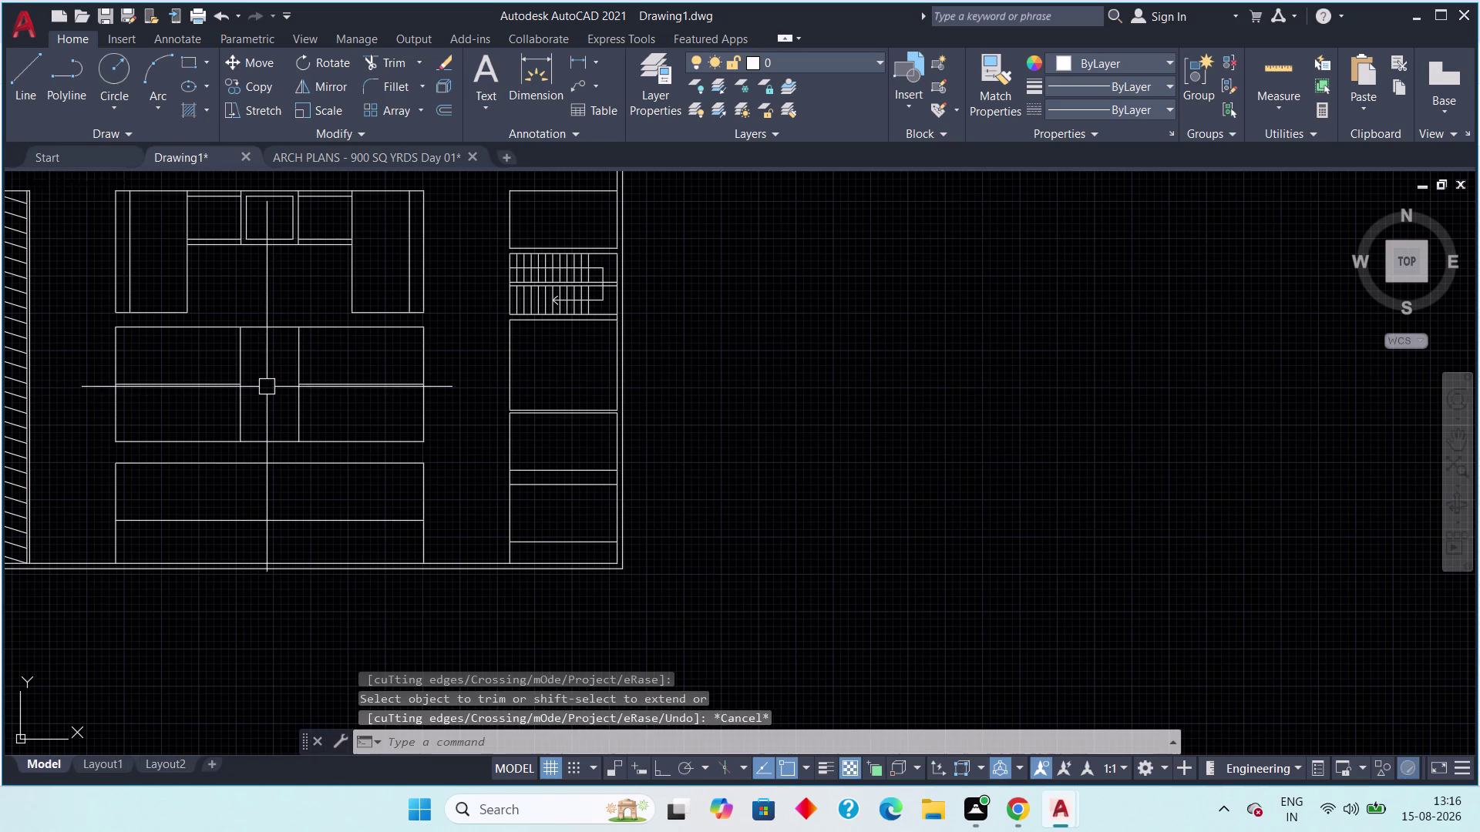
key(Escape)
Check the reference parking bays in ARCH PLANS, then return to Drawing1.
click(343, 153)
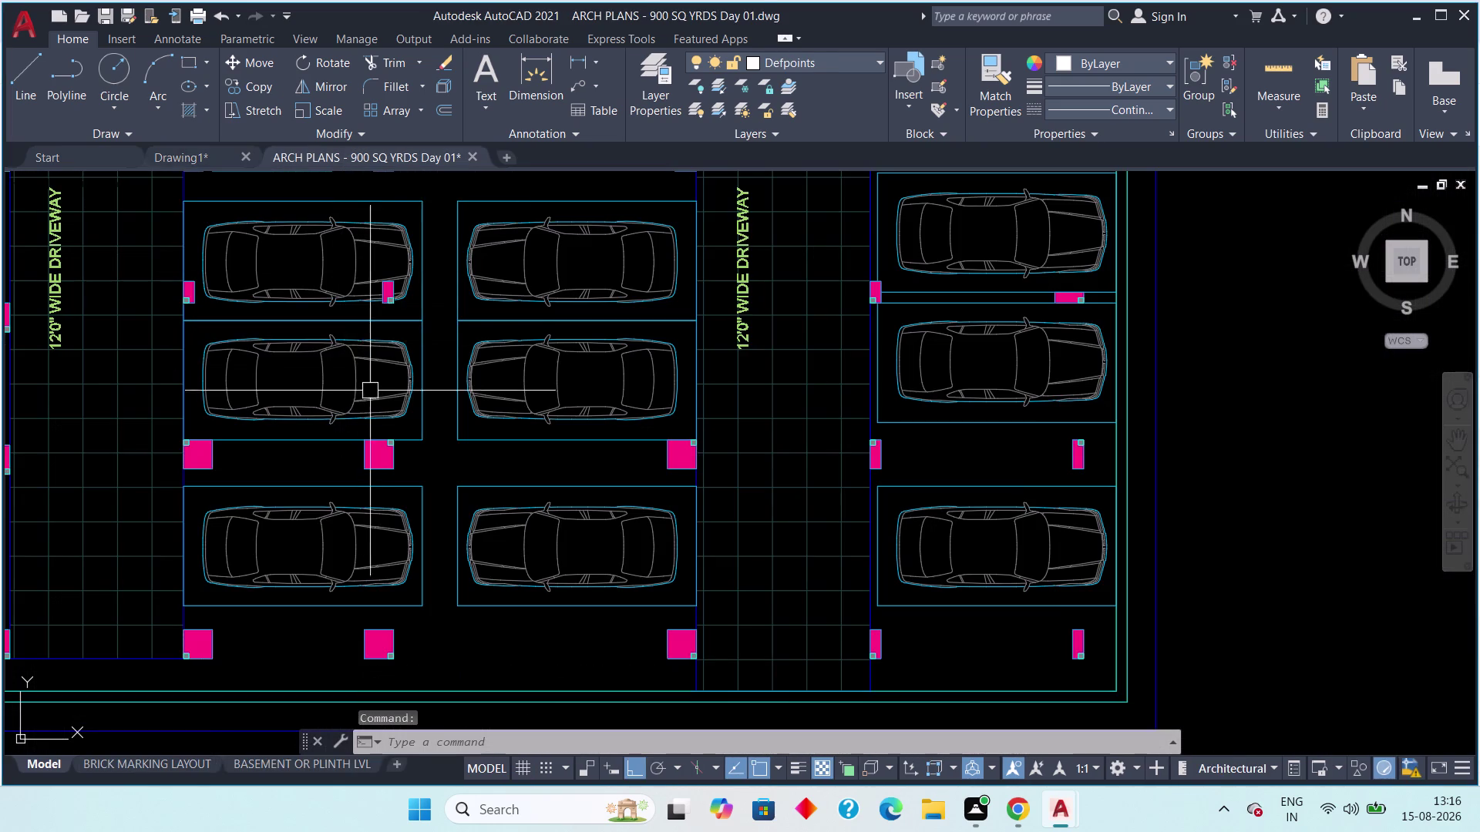
middle_drag(386, 399, 363, 482)
scroll(down, 3)
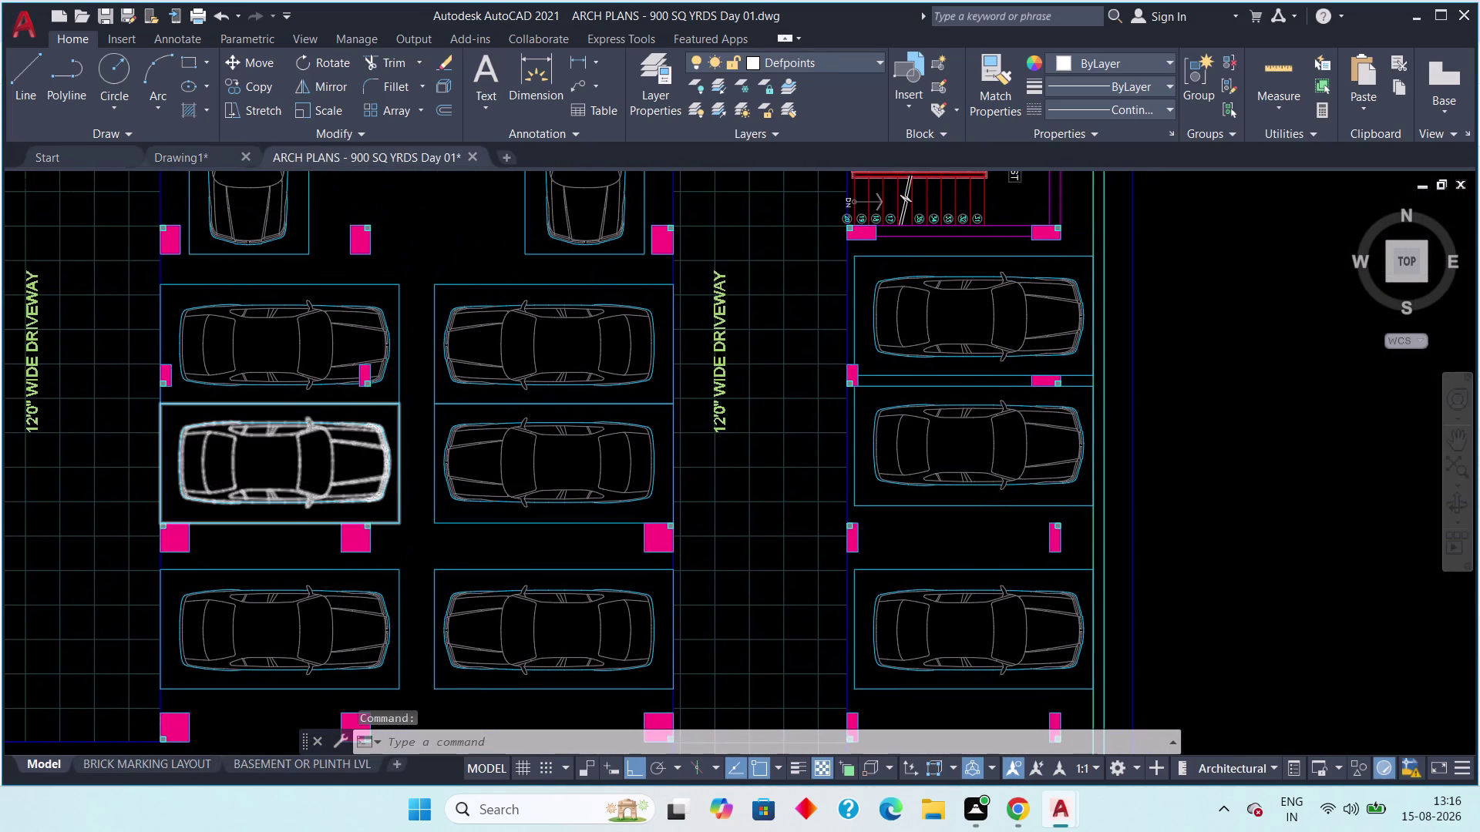
middle_drag(362, 490, 370, 397)
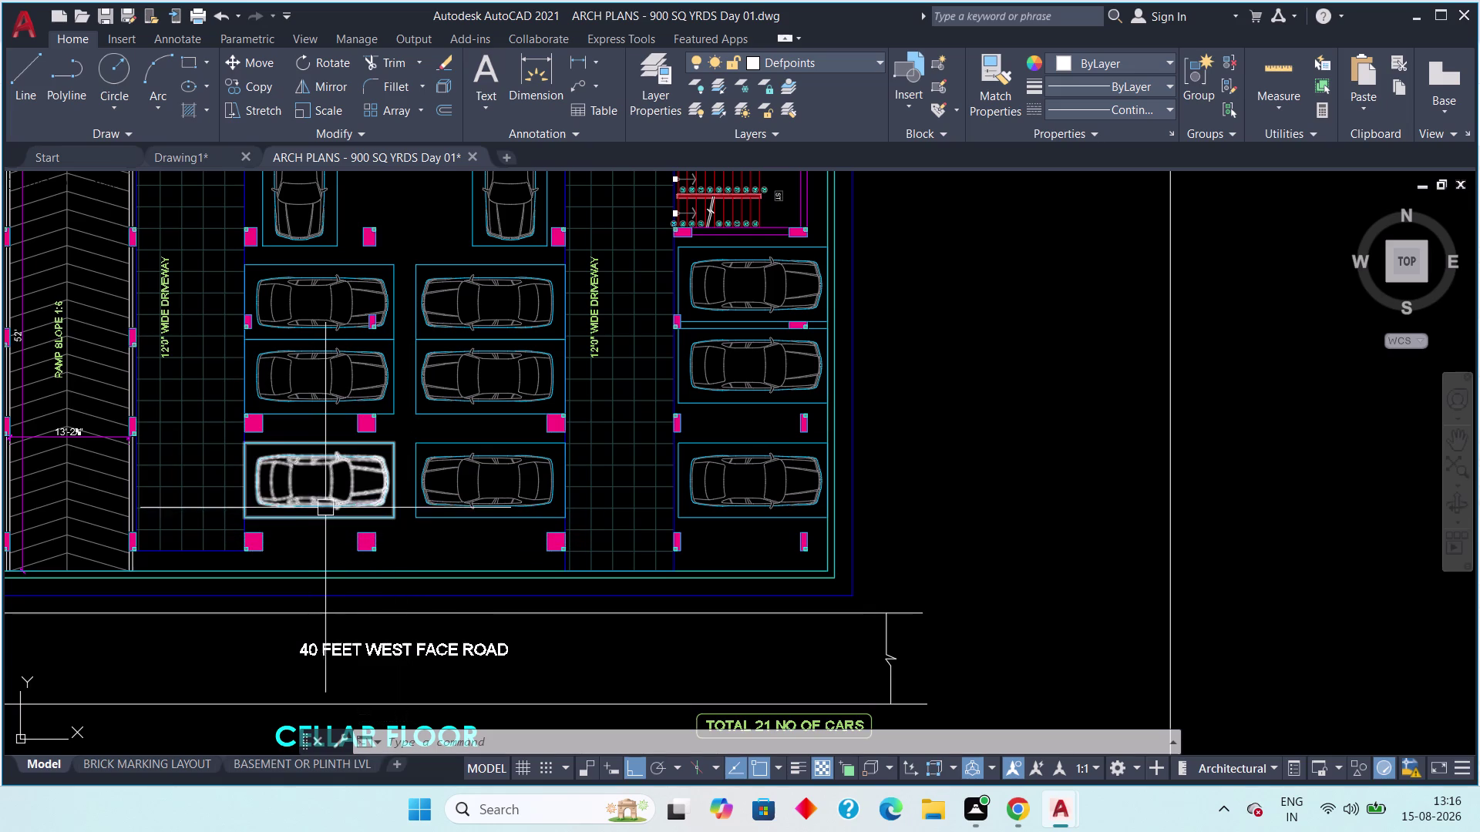
click(190, 156)
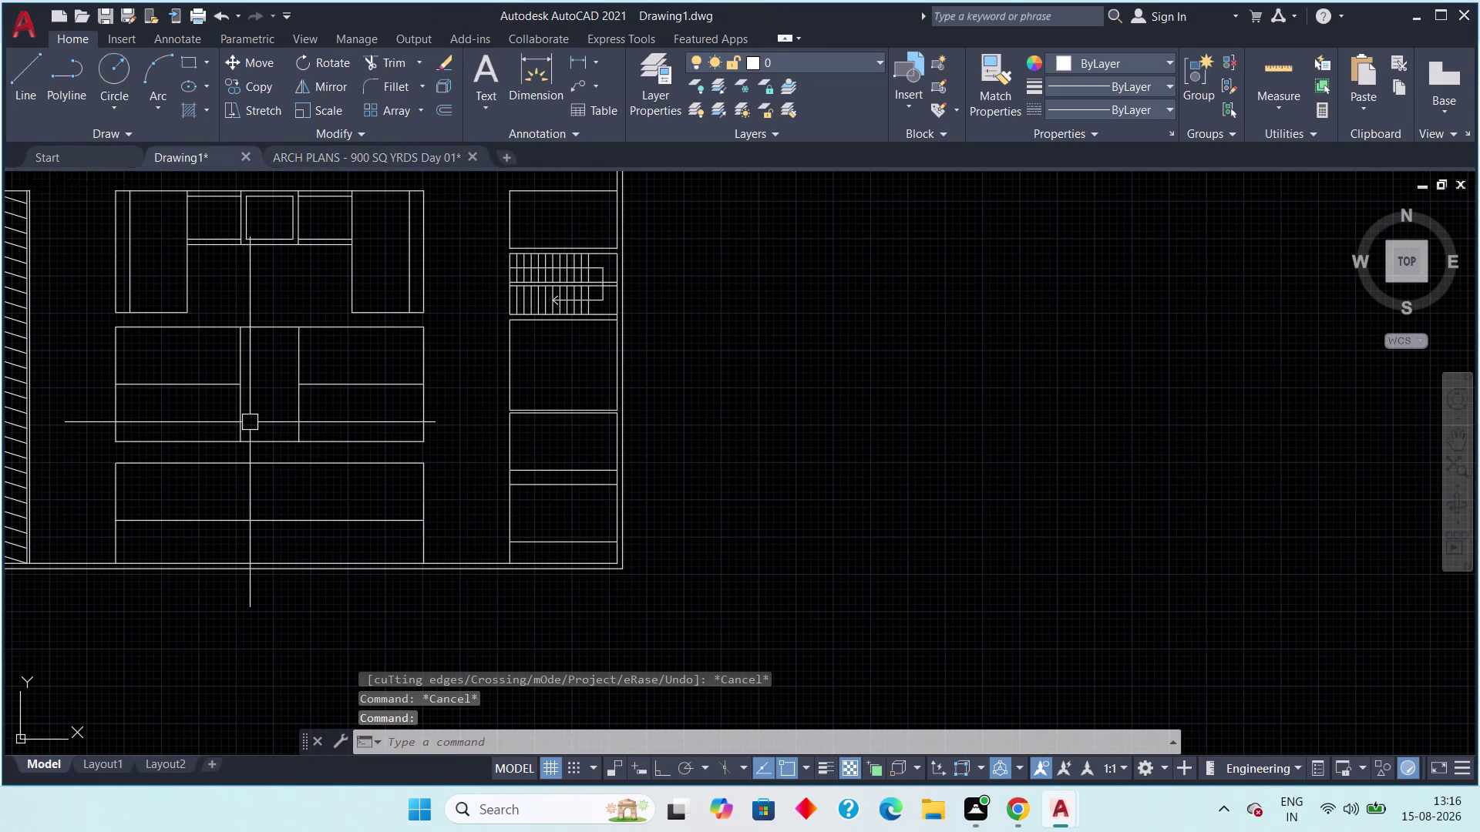
Grip-stretch both short divider lines down into the lower block.
click(242, 420)
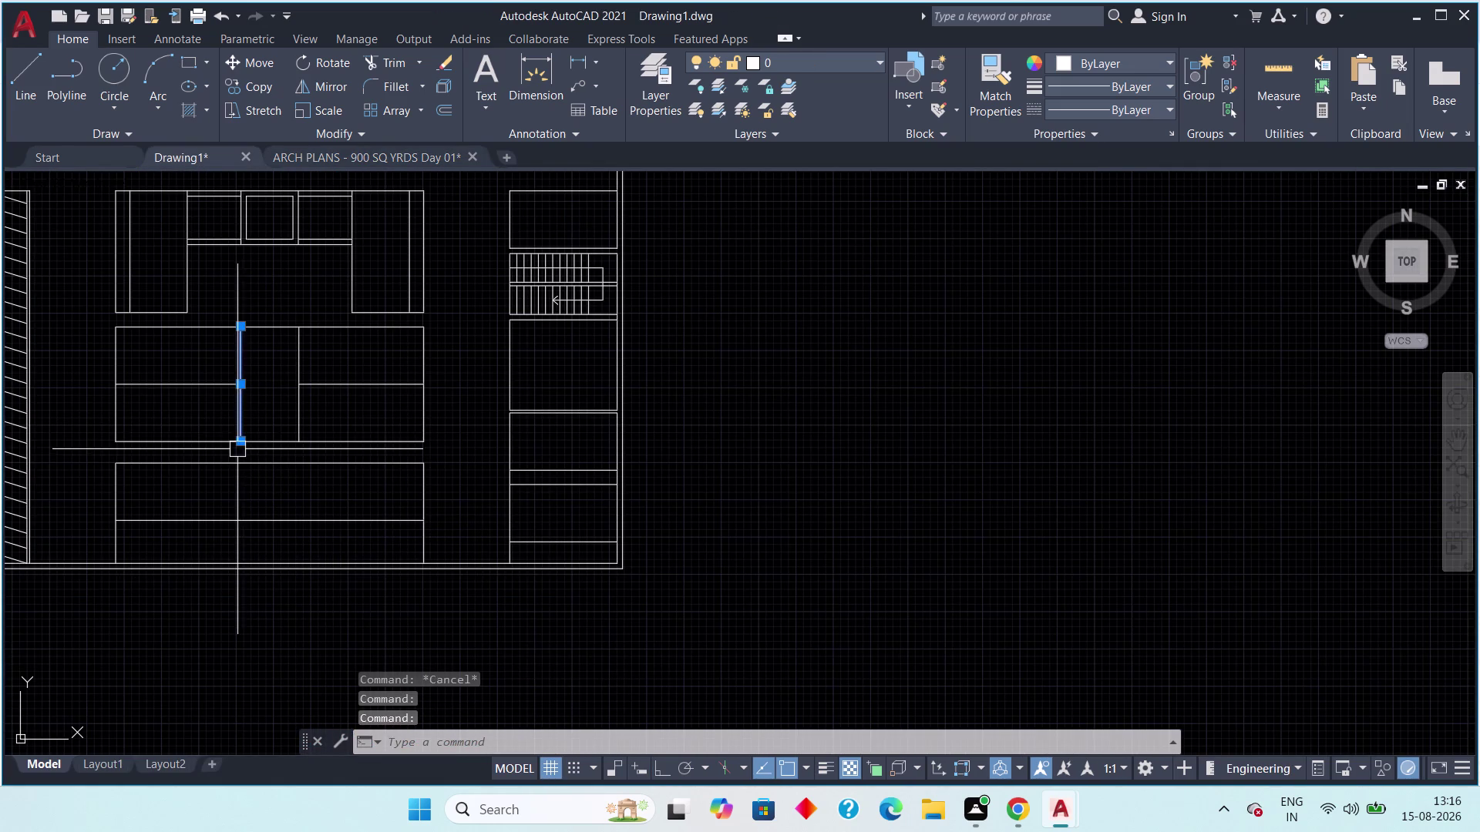
click(238, 442)
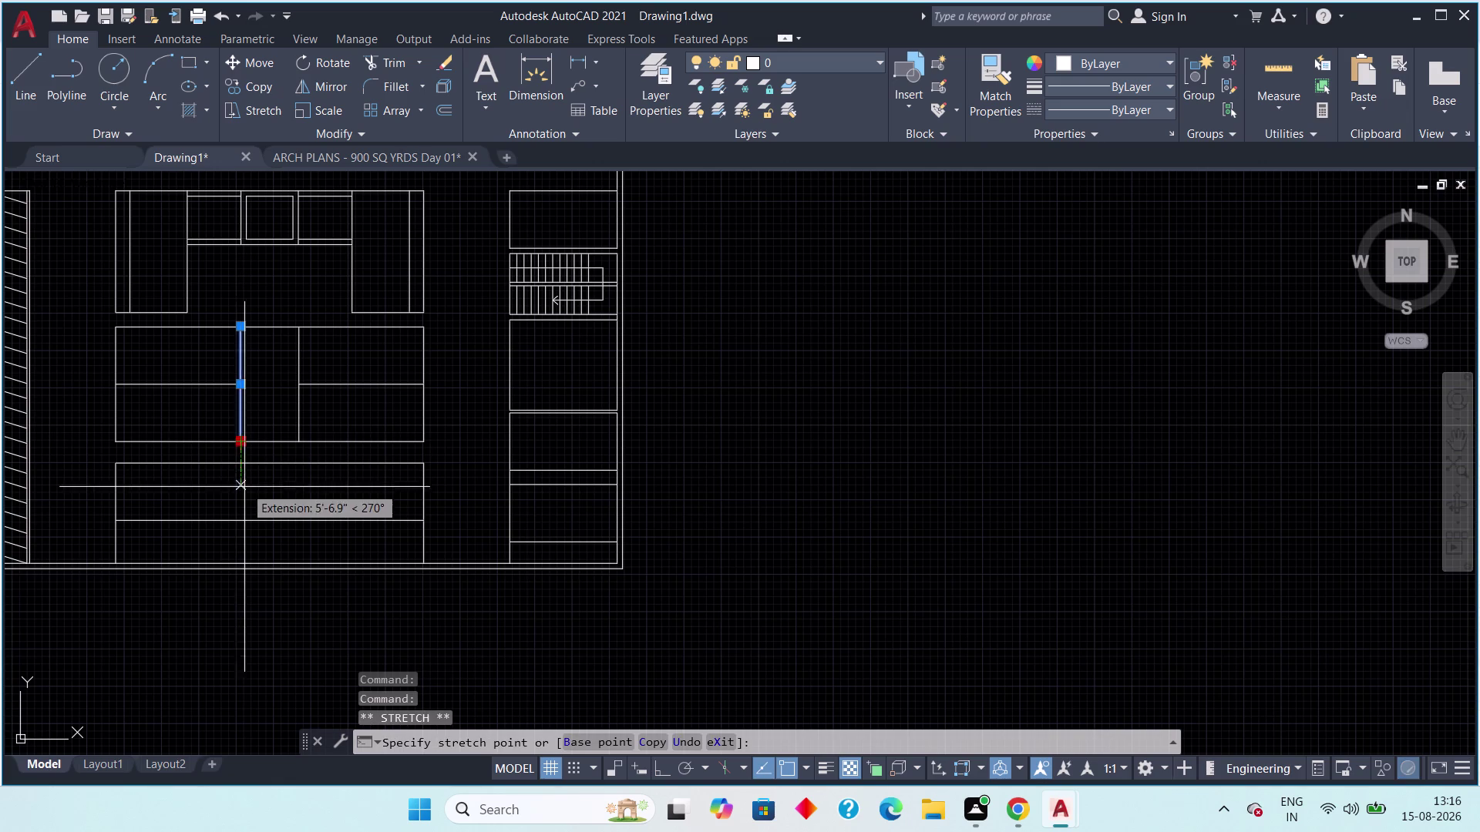
click(241, 518)
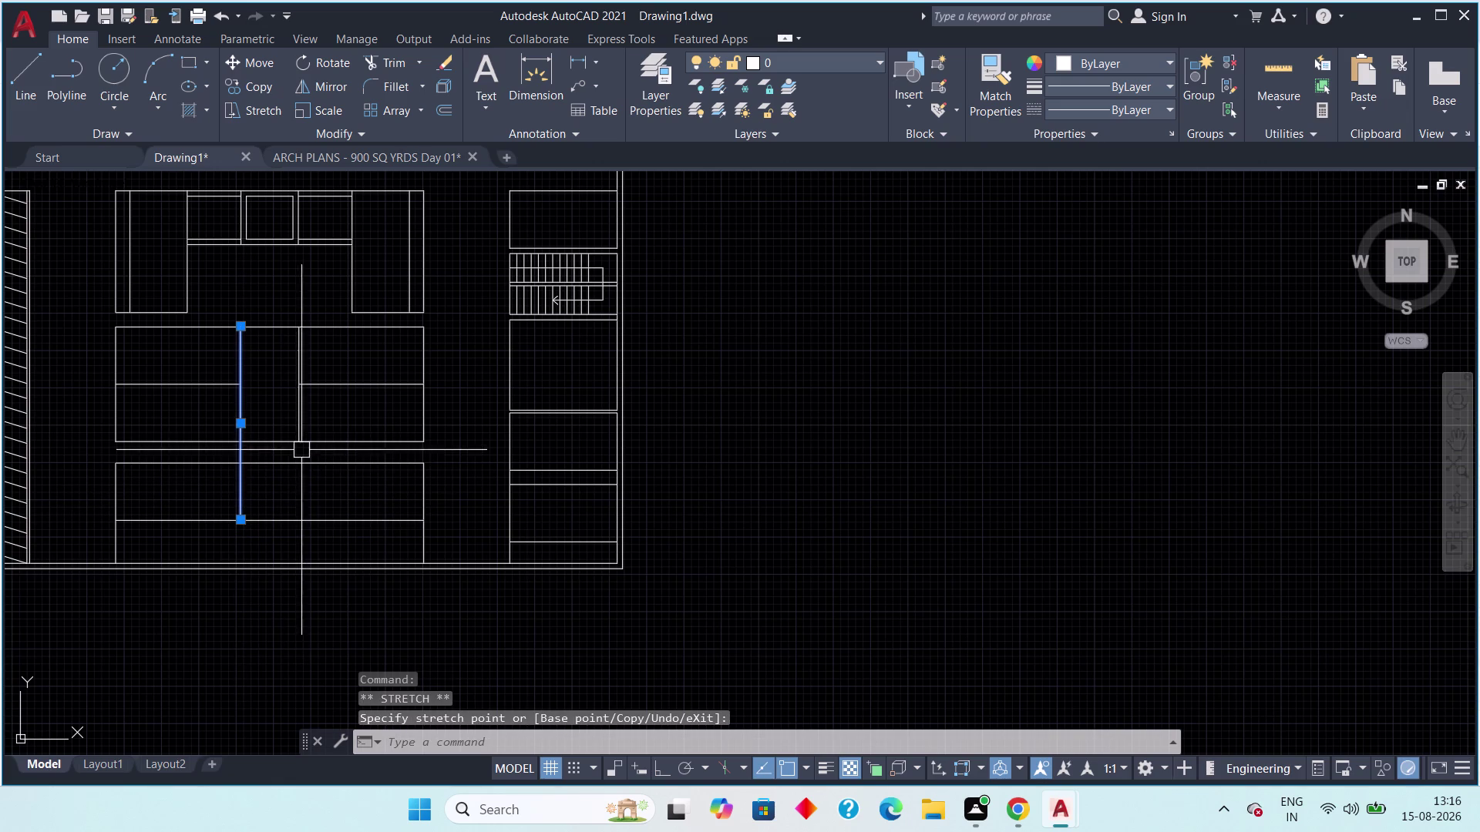
key(Escape)
click(298, 424)
click(300, 445)
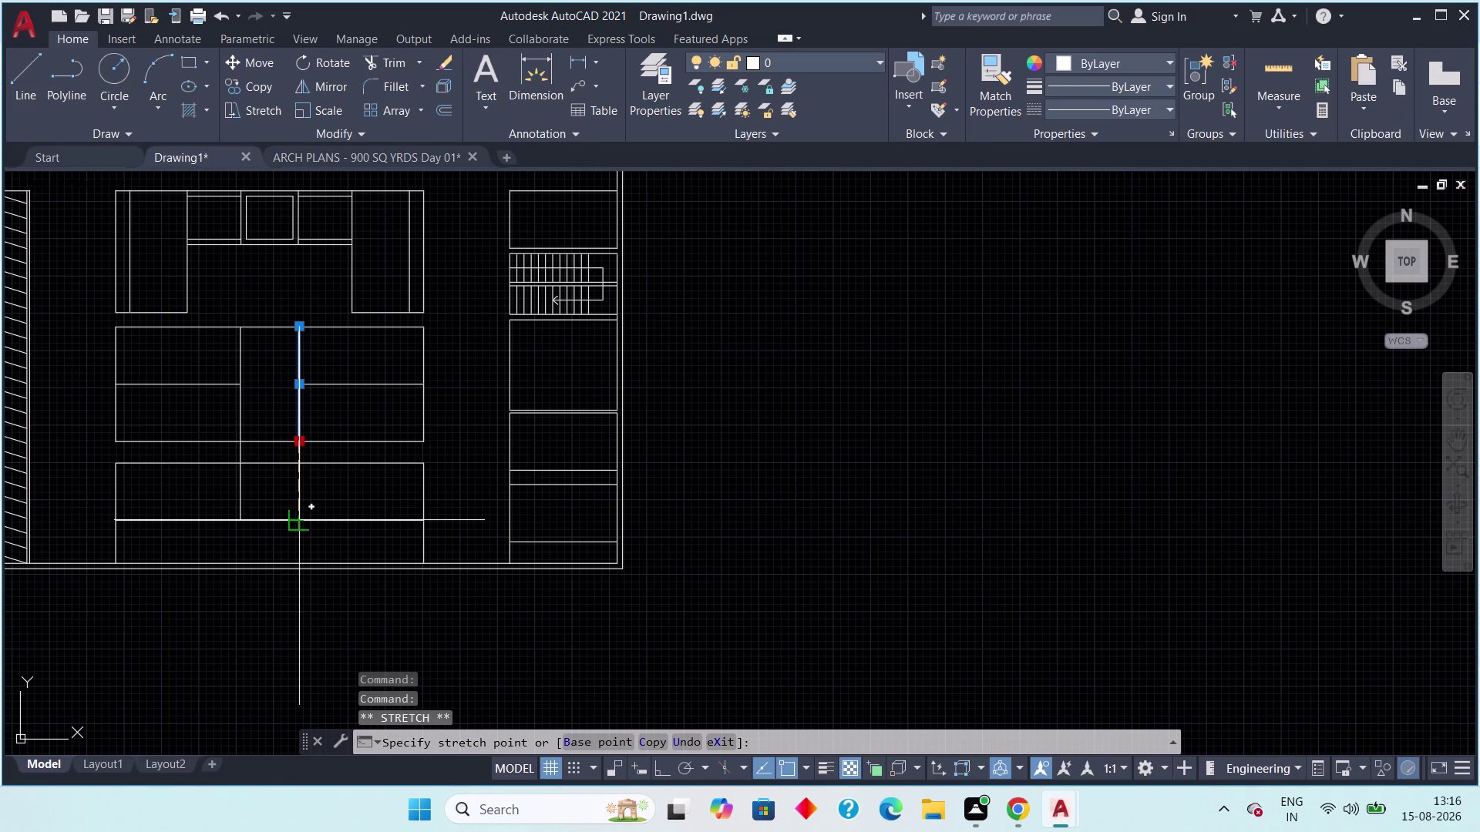
click(297, 519)
key(Escape)
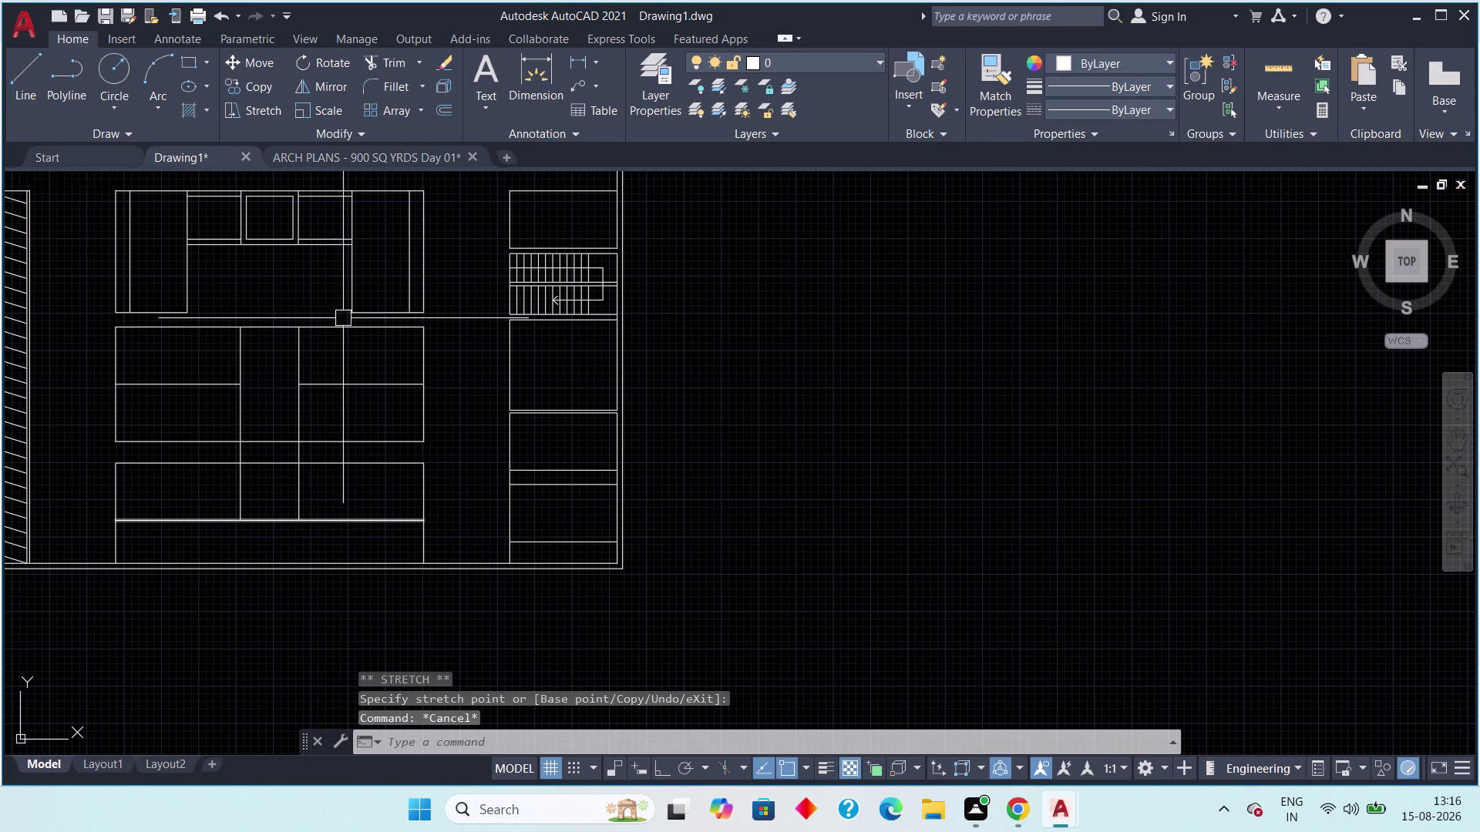
After a quick look at ARCH PLANS, fence-trim the overlapping line segments.
click(355, 158)
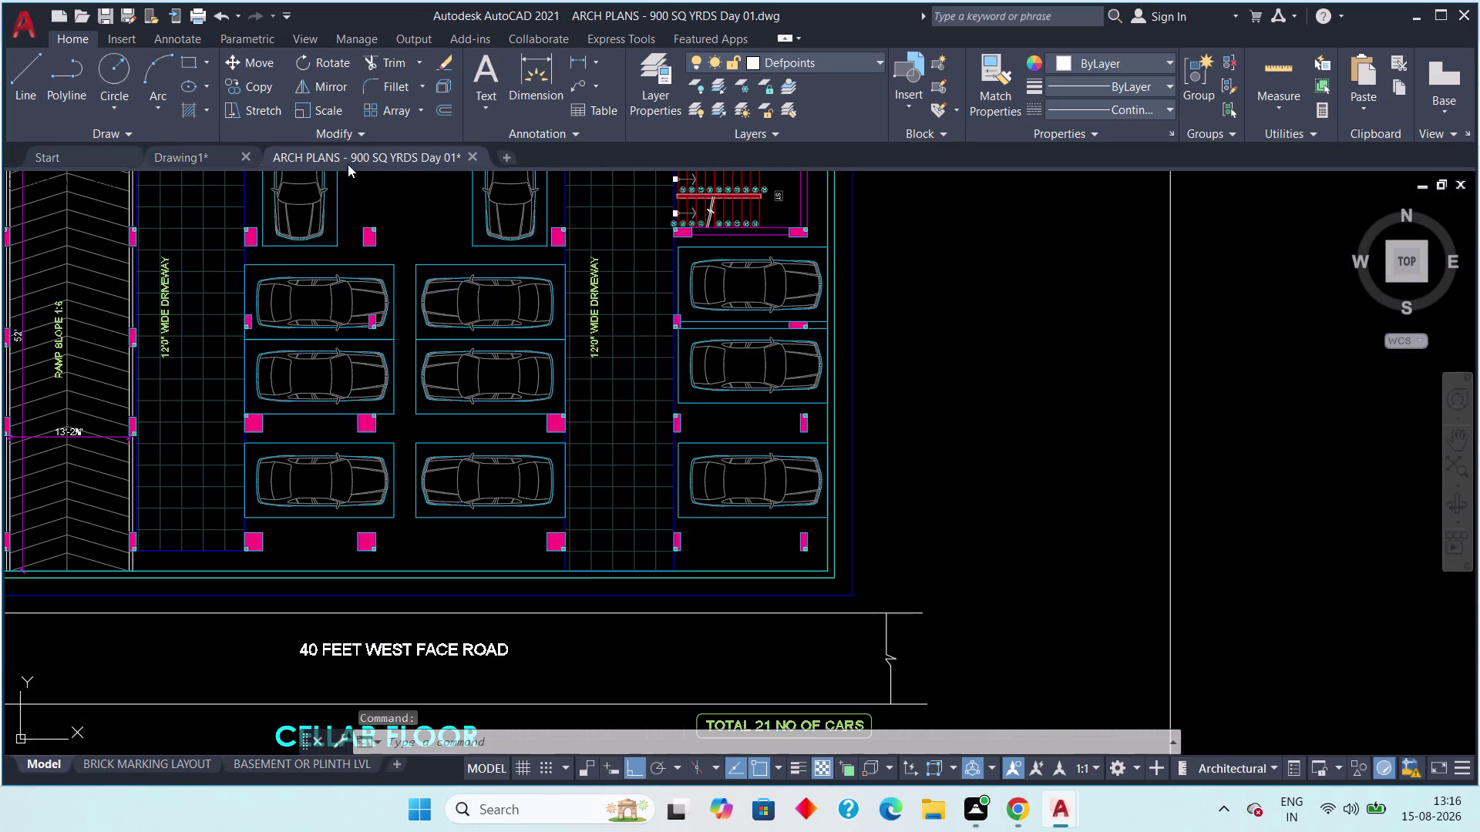
click(195, 159)
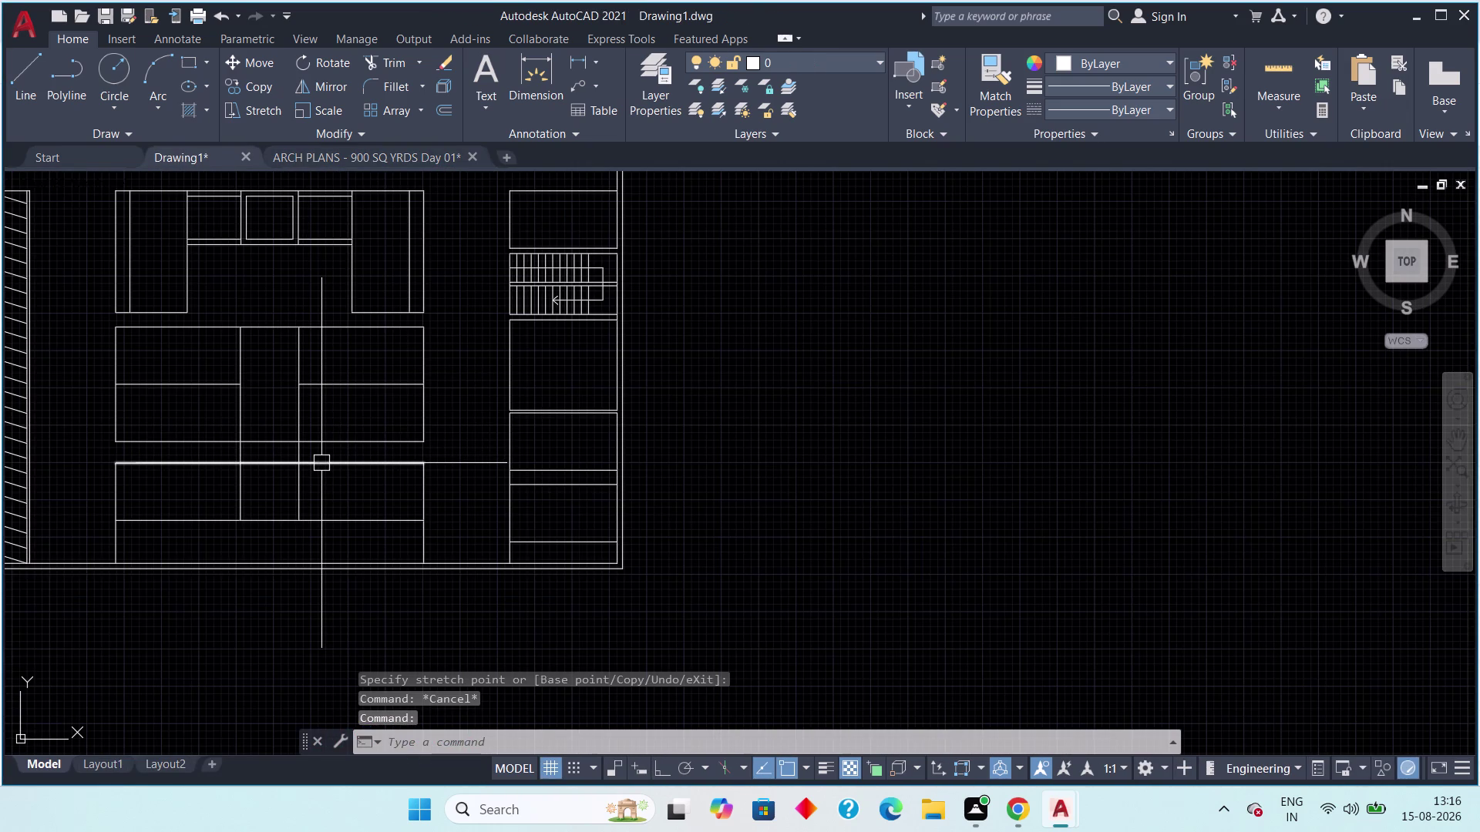
key(t)
key(r)
key(space)
scroll(up, 3)
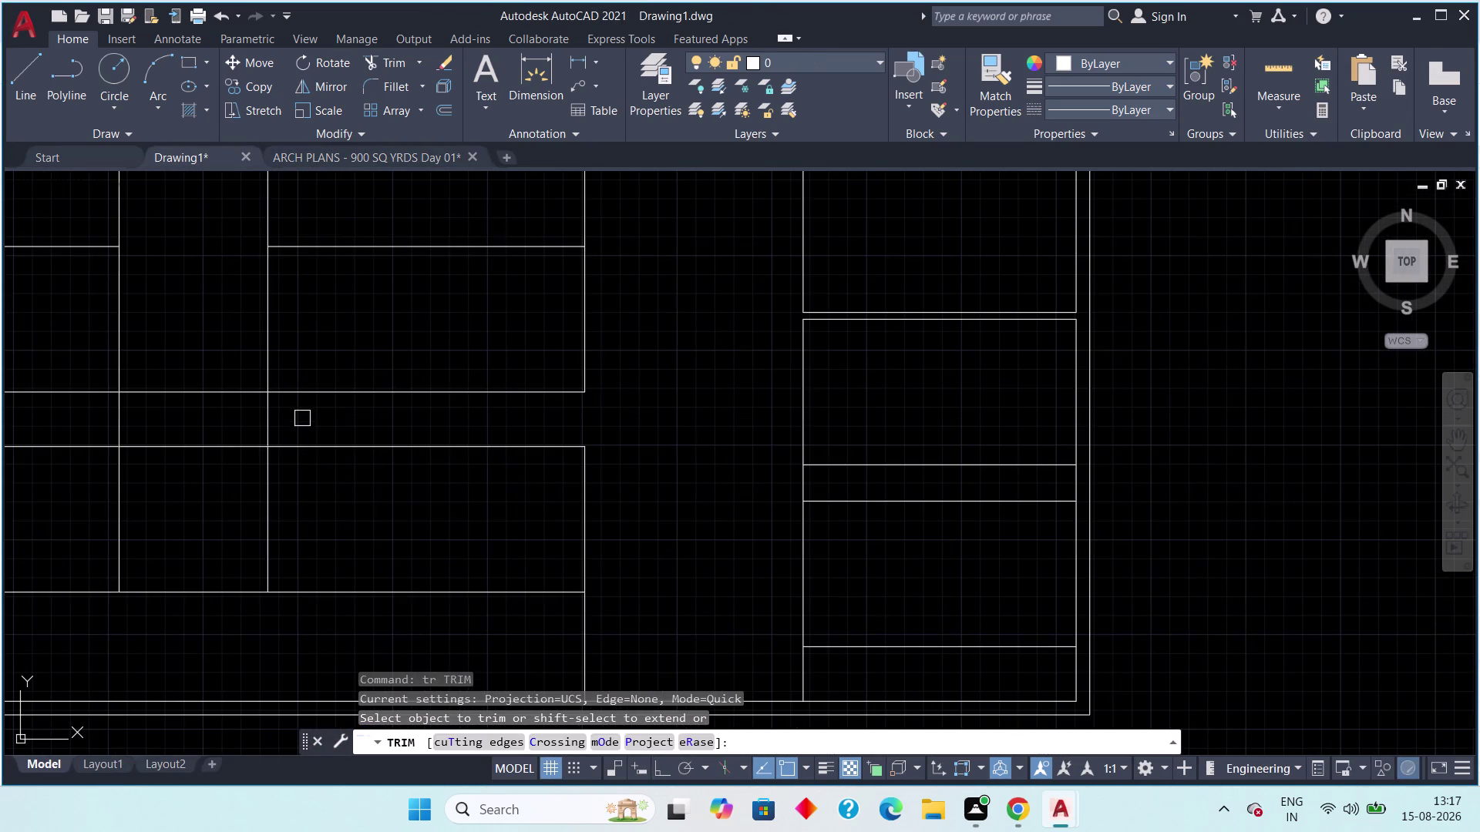
drag(302, 419, 282, 423)
click(66, 427)
scroll(down, 3)
middle_drag(325, 468, 334, 463)
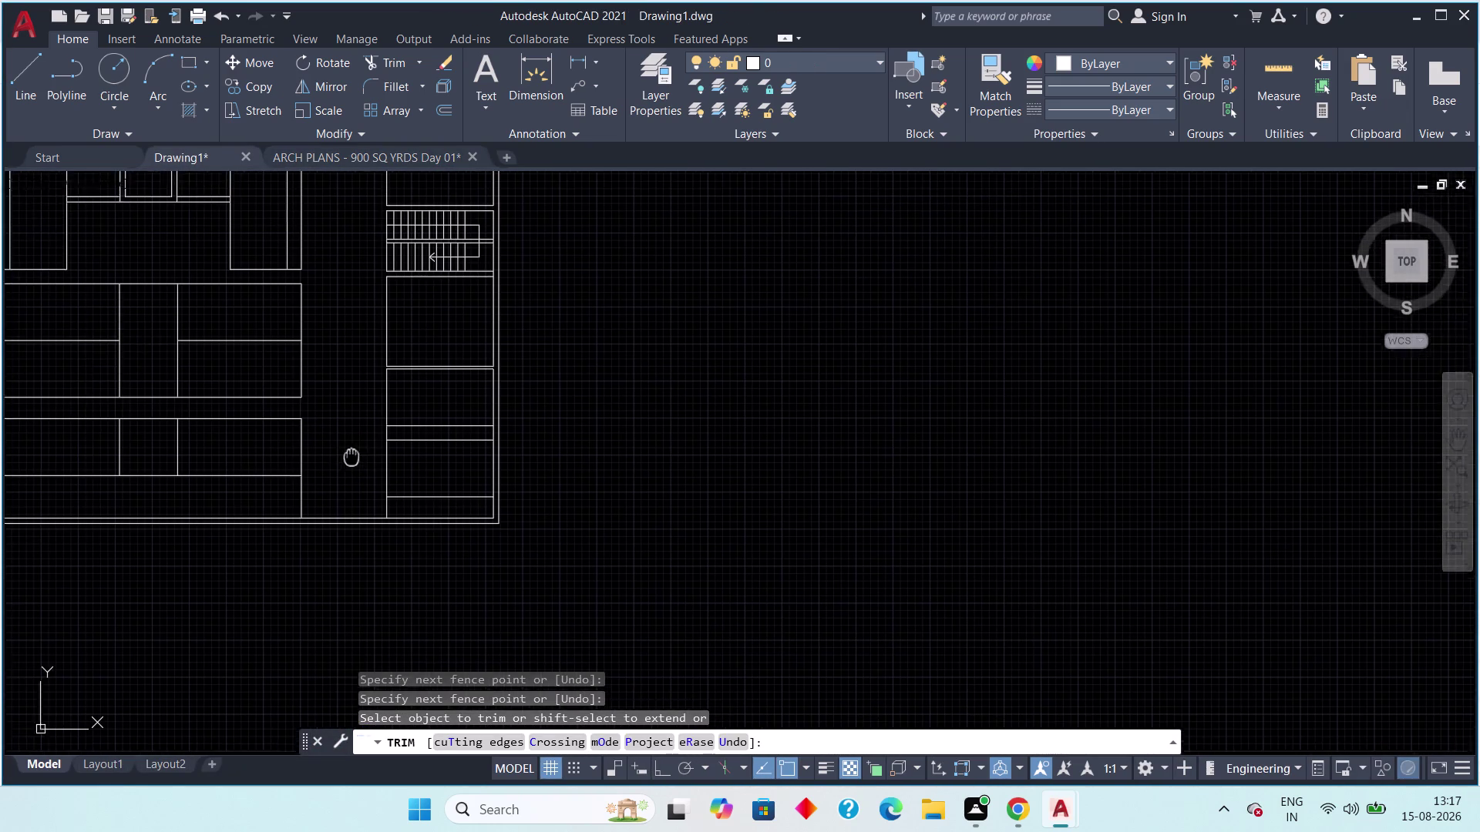
middle_drag(335, 463, 442, 411)
key(Escape)
key(Escape)
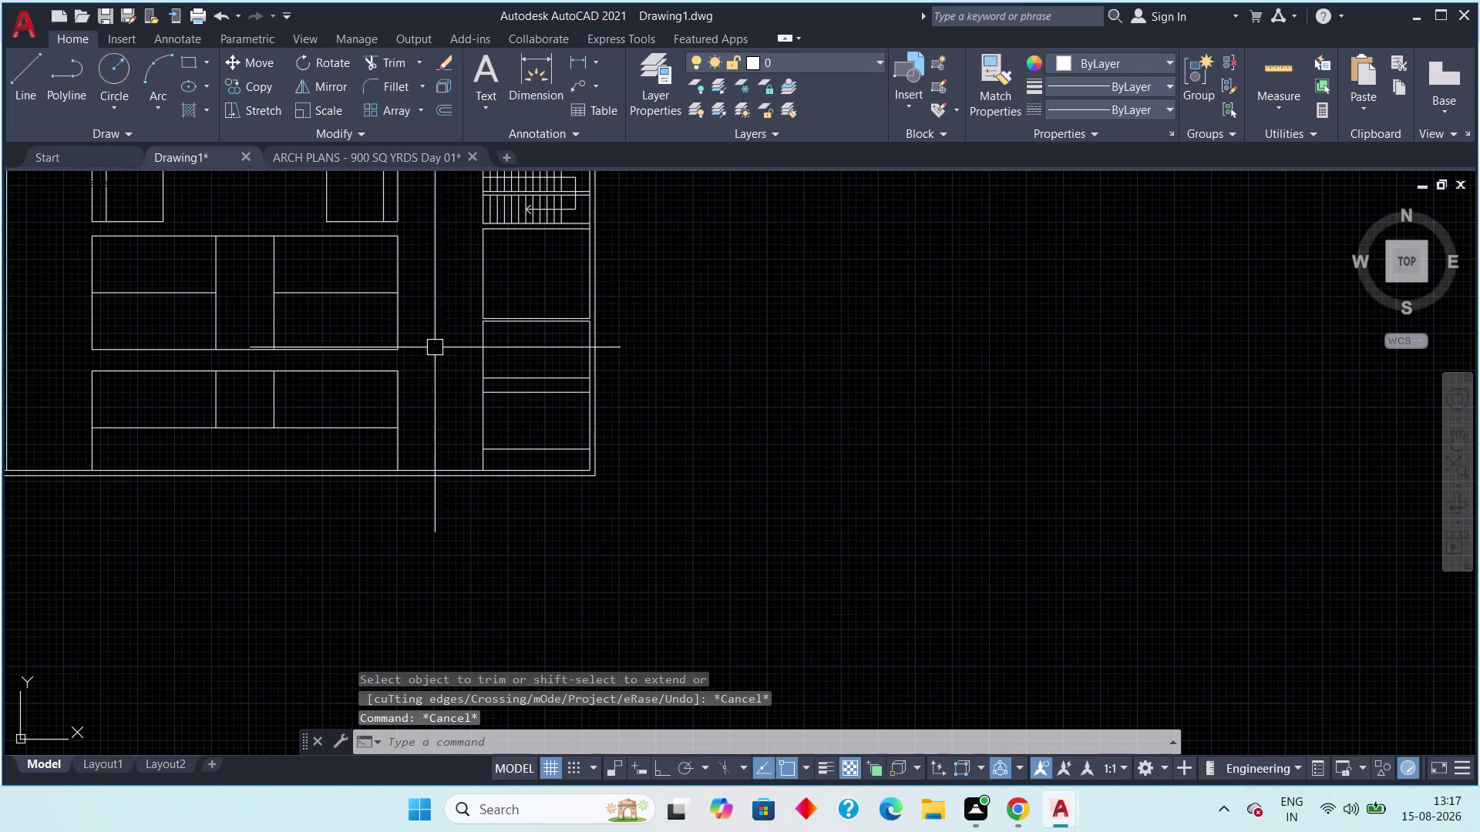
Grip-stretch the end of the vertical line beside the bays.
click(403, 335)
click(400, 351)
click(399, 373)
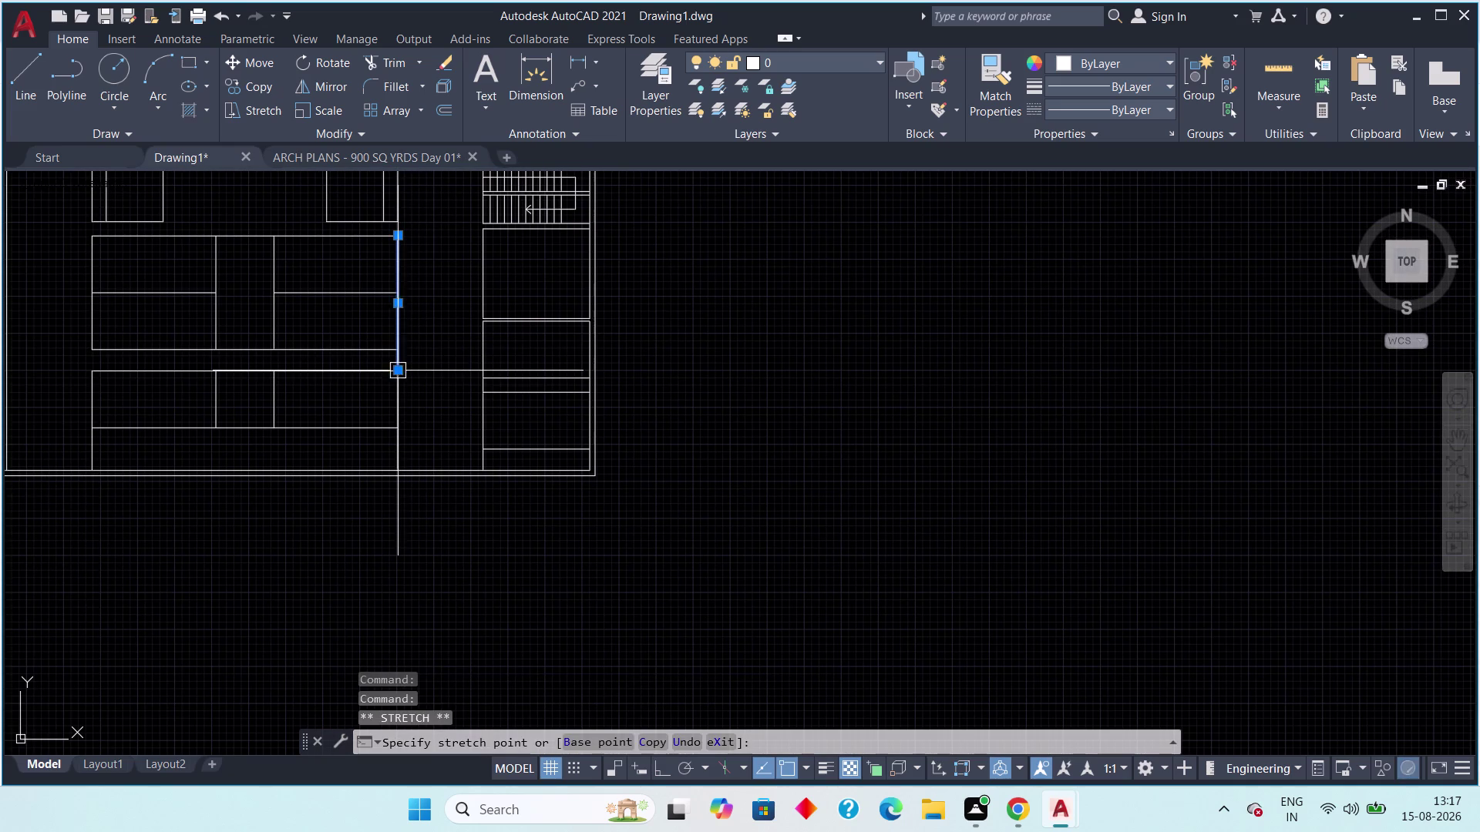
key(Escape)
Pick lines near the ramp and central block, then zoom out to the whole plan.
middle_drag(307, 400, 530, 448)
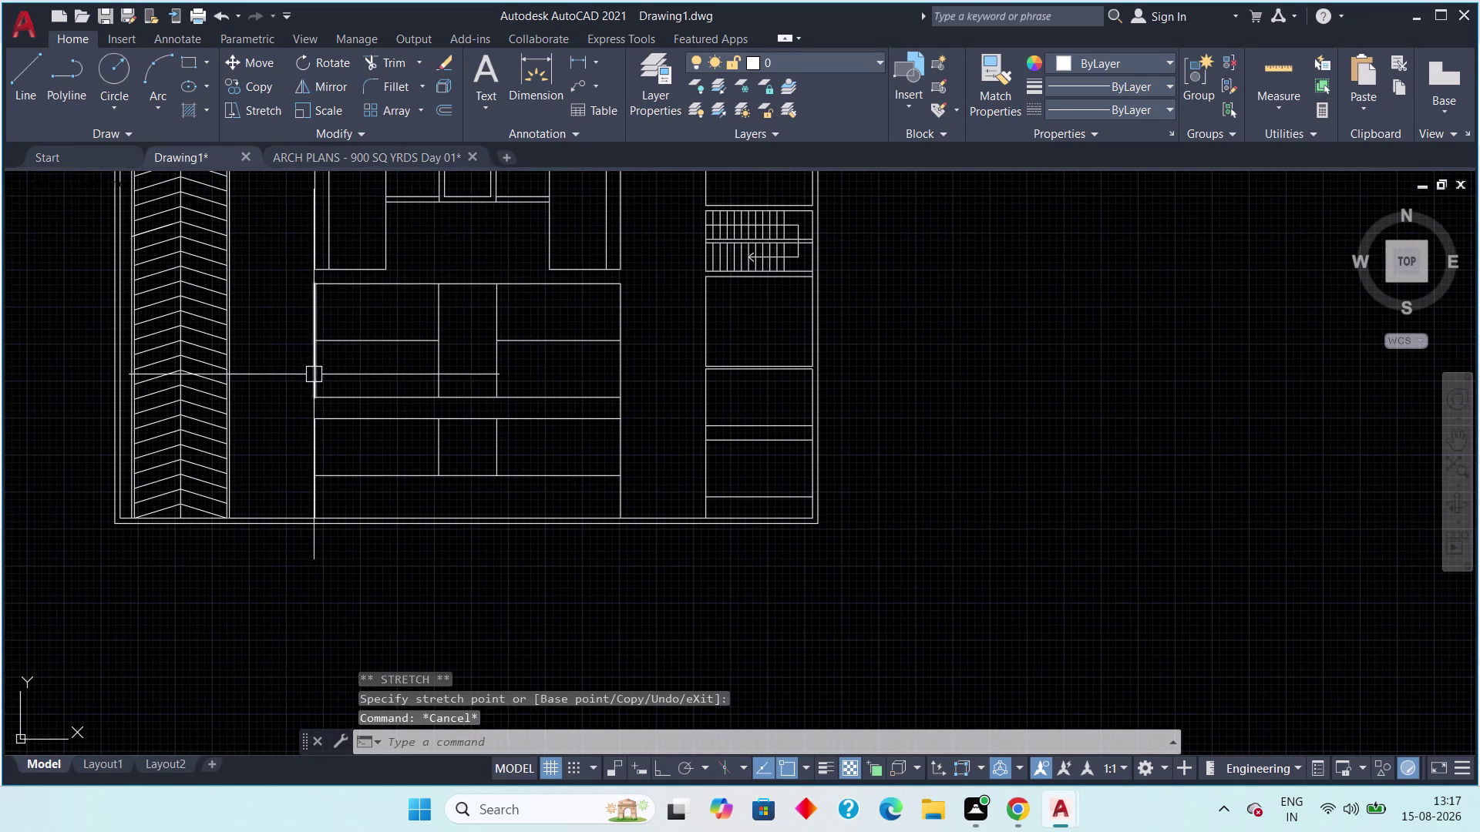
click(314, 373)
click(315, 399)
click(311, 419)
key(Escape)
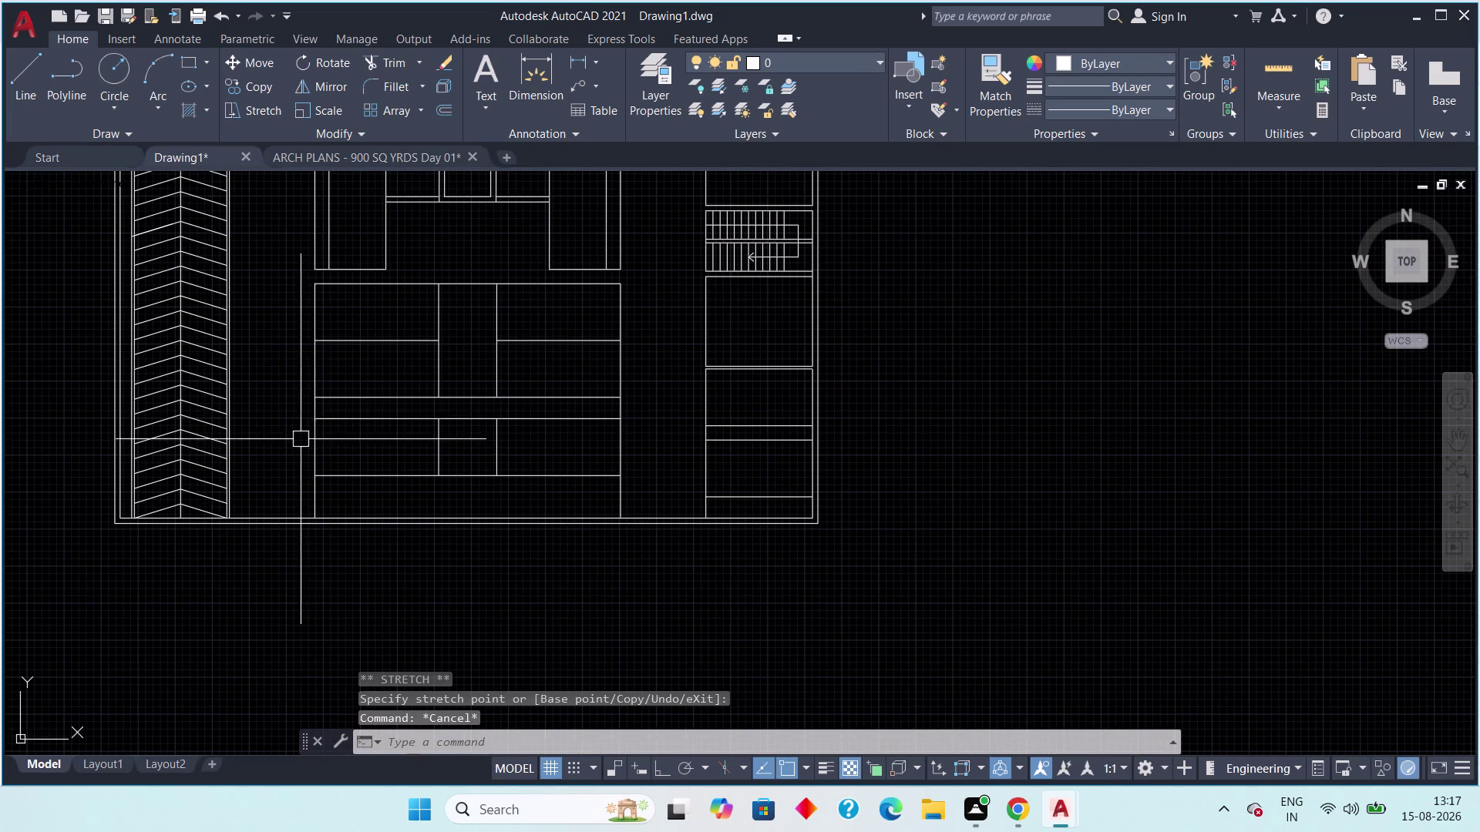
scroll(down, 3)
middle_drag(298, 438, 269, 497)
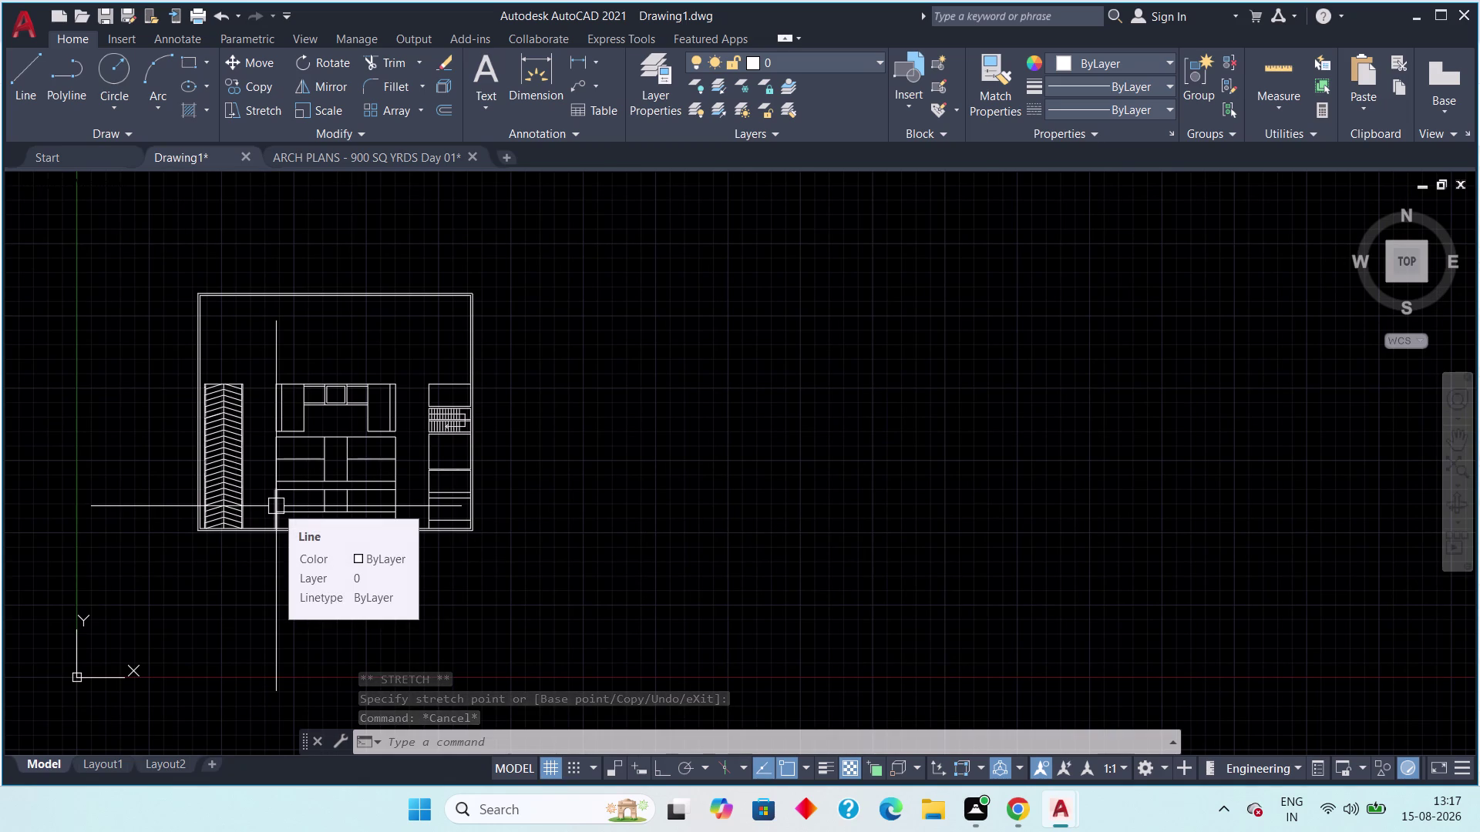
scroll(up, 3)
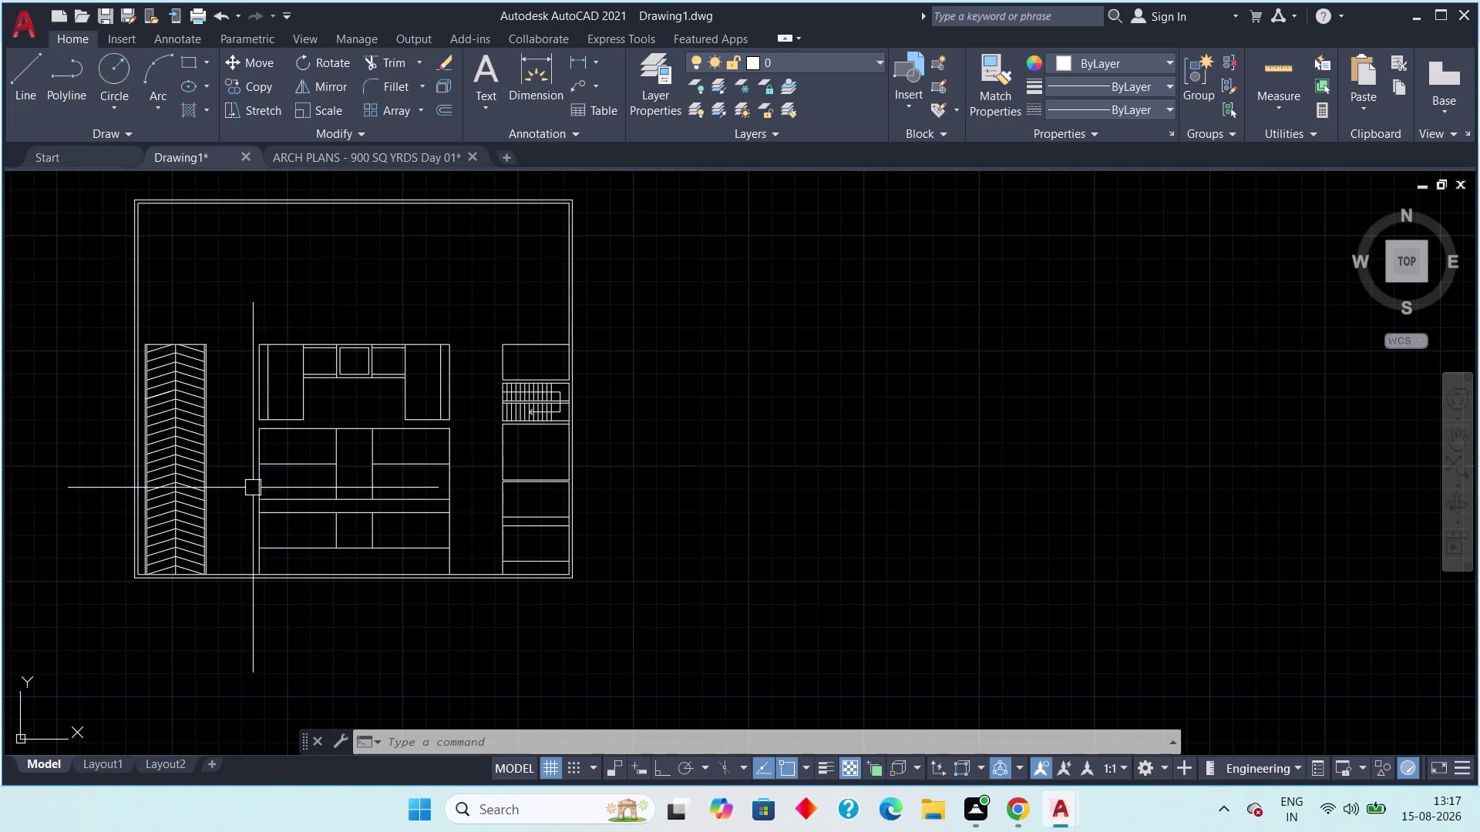
middle_drag(302, 498, 228, 498)
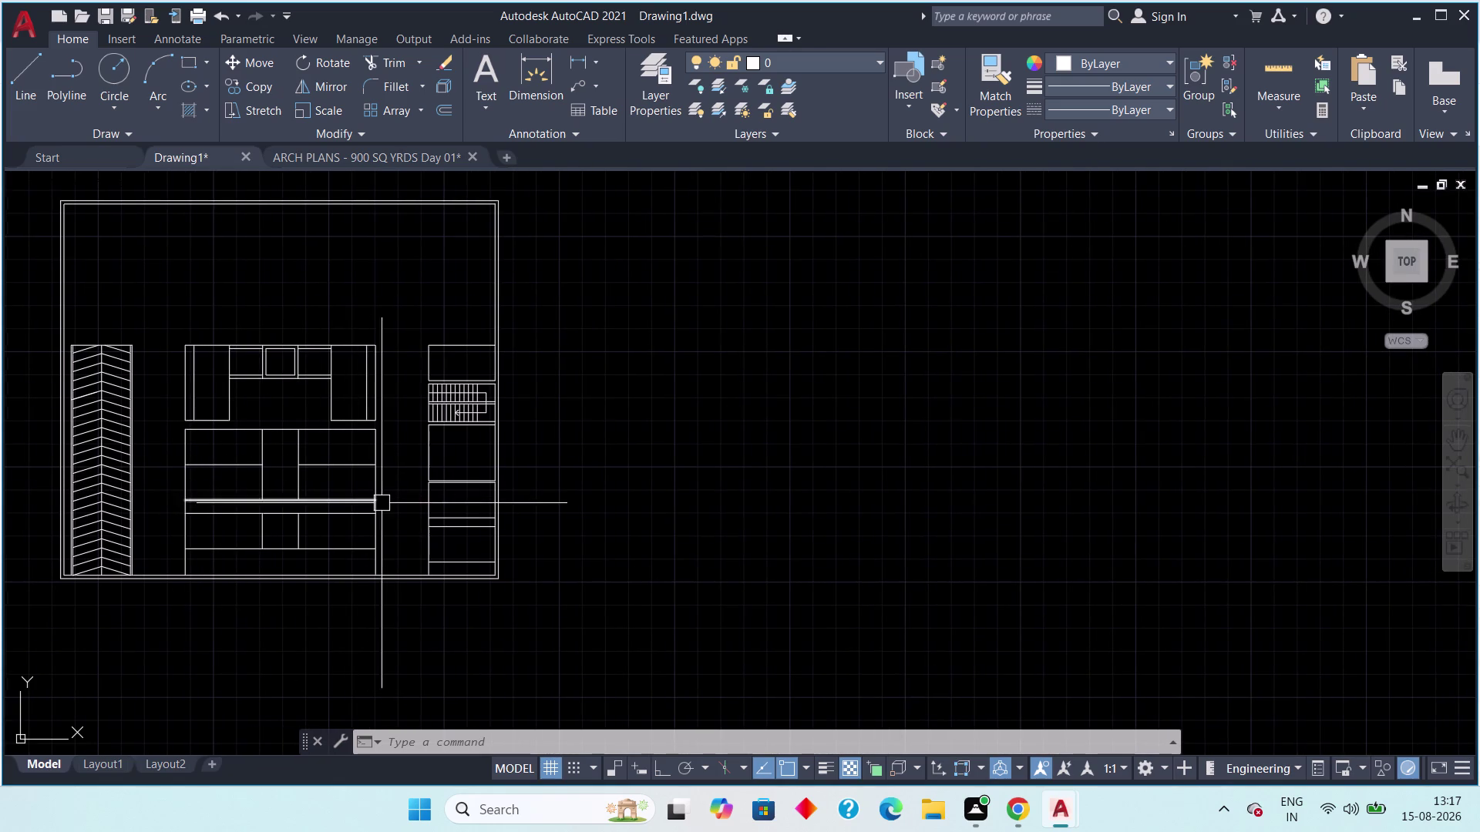
middle_drag(384, 504, 345, 501)
middle_drag(165, 382, 233, 504)
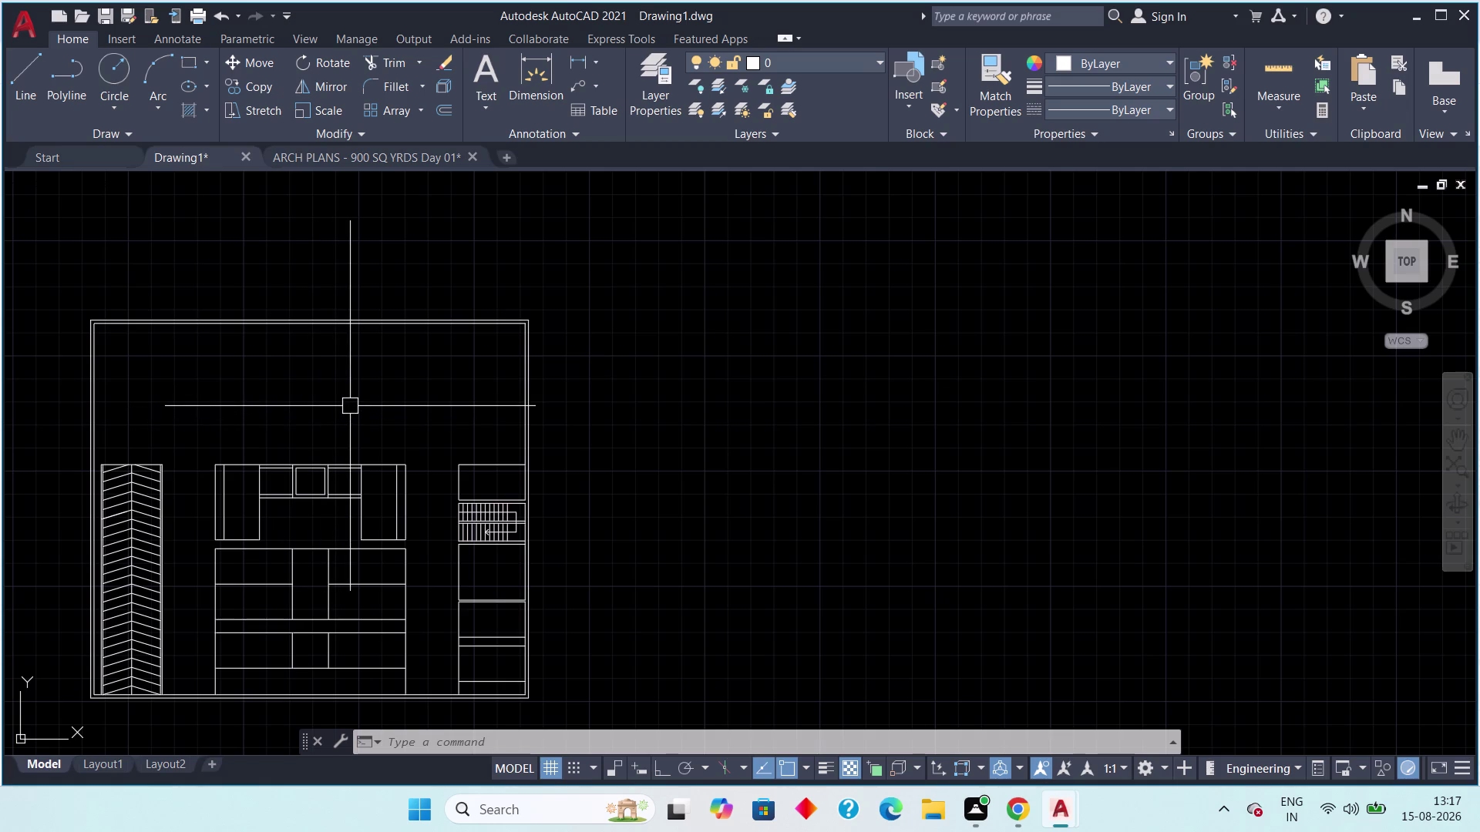
click(338, 157)
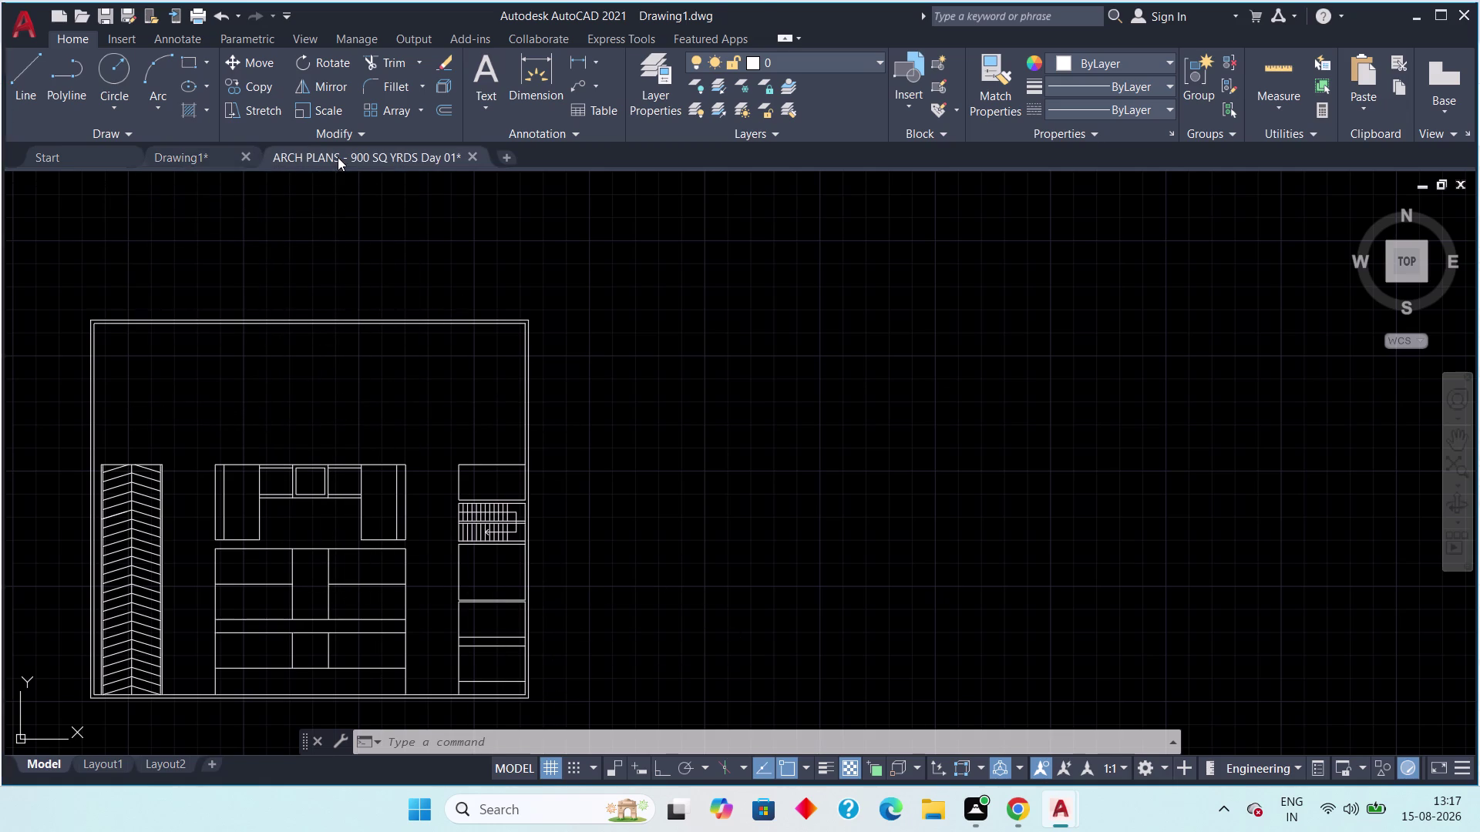
middle_drag(366, 472, 375, 586)
scroll(down, 3)
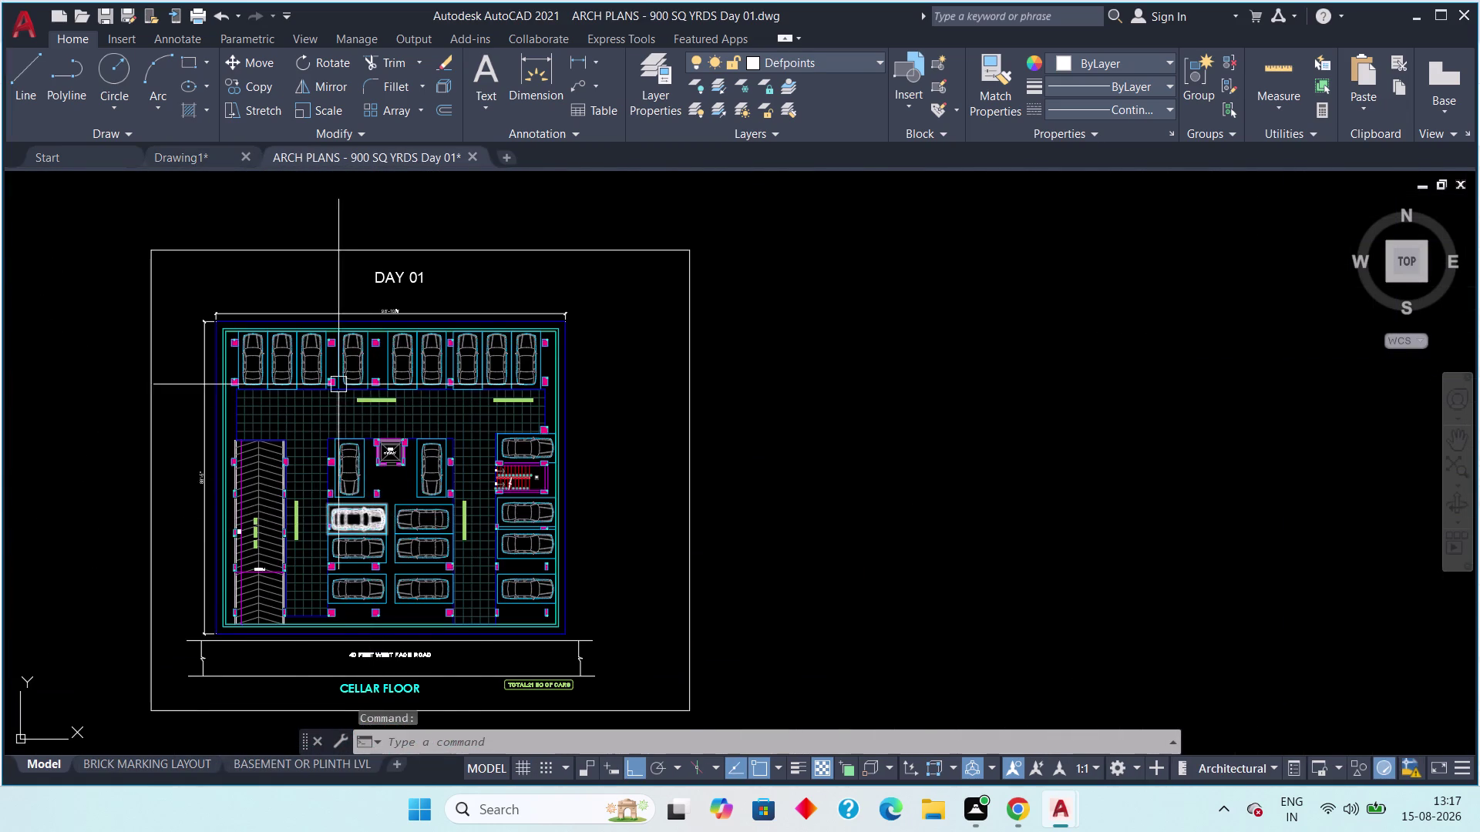
scroll(up, 3)
scroll(up, 3)
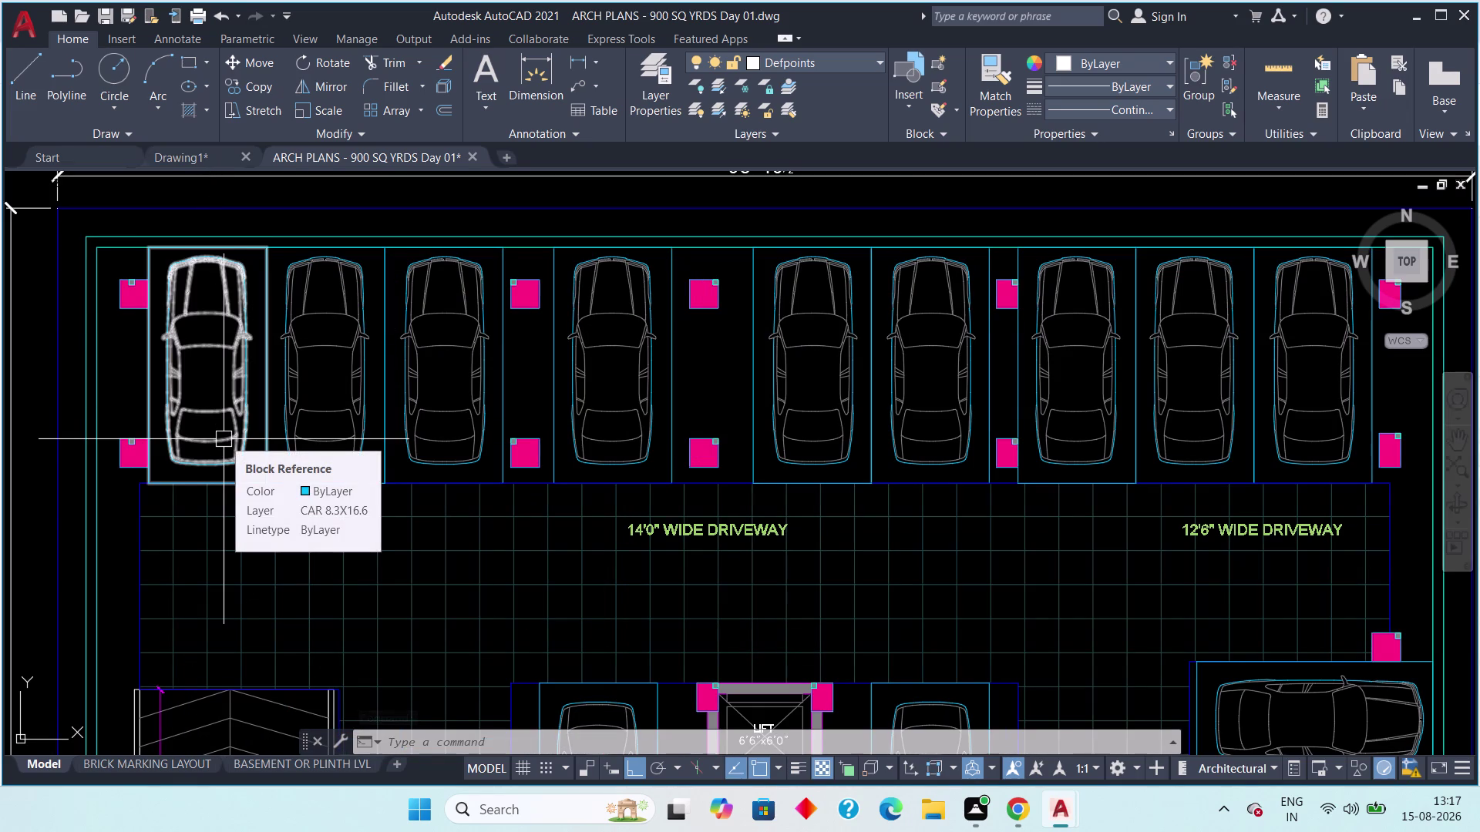
click(179, 155)
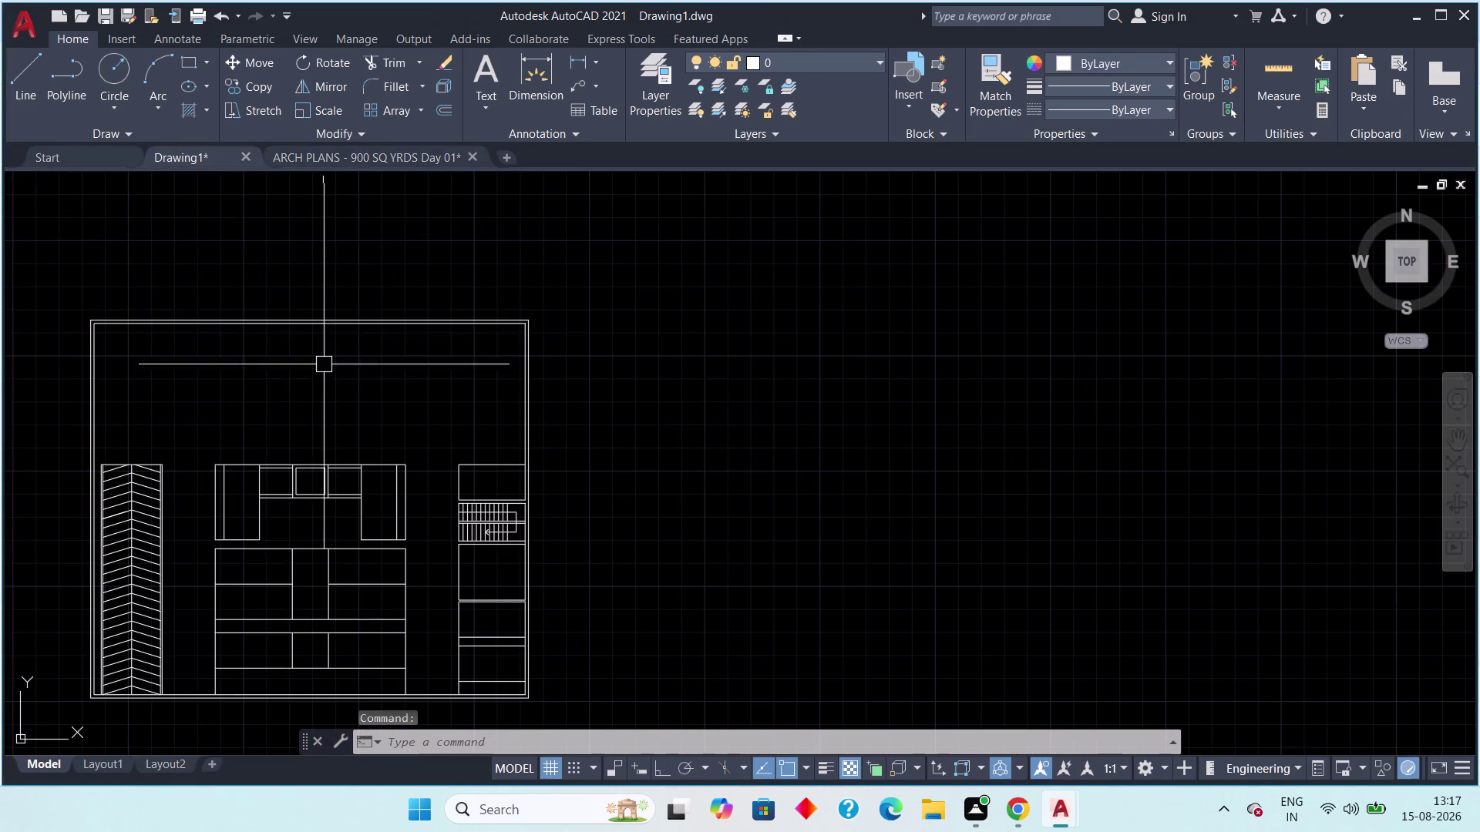
scroll(up, 3)
middle_drag(270, 336, 481, 224)
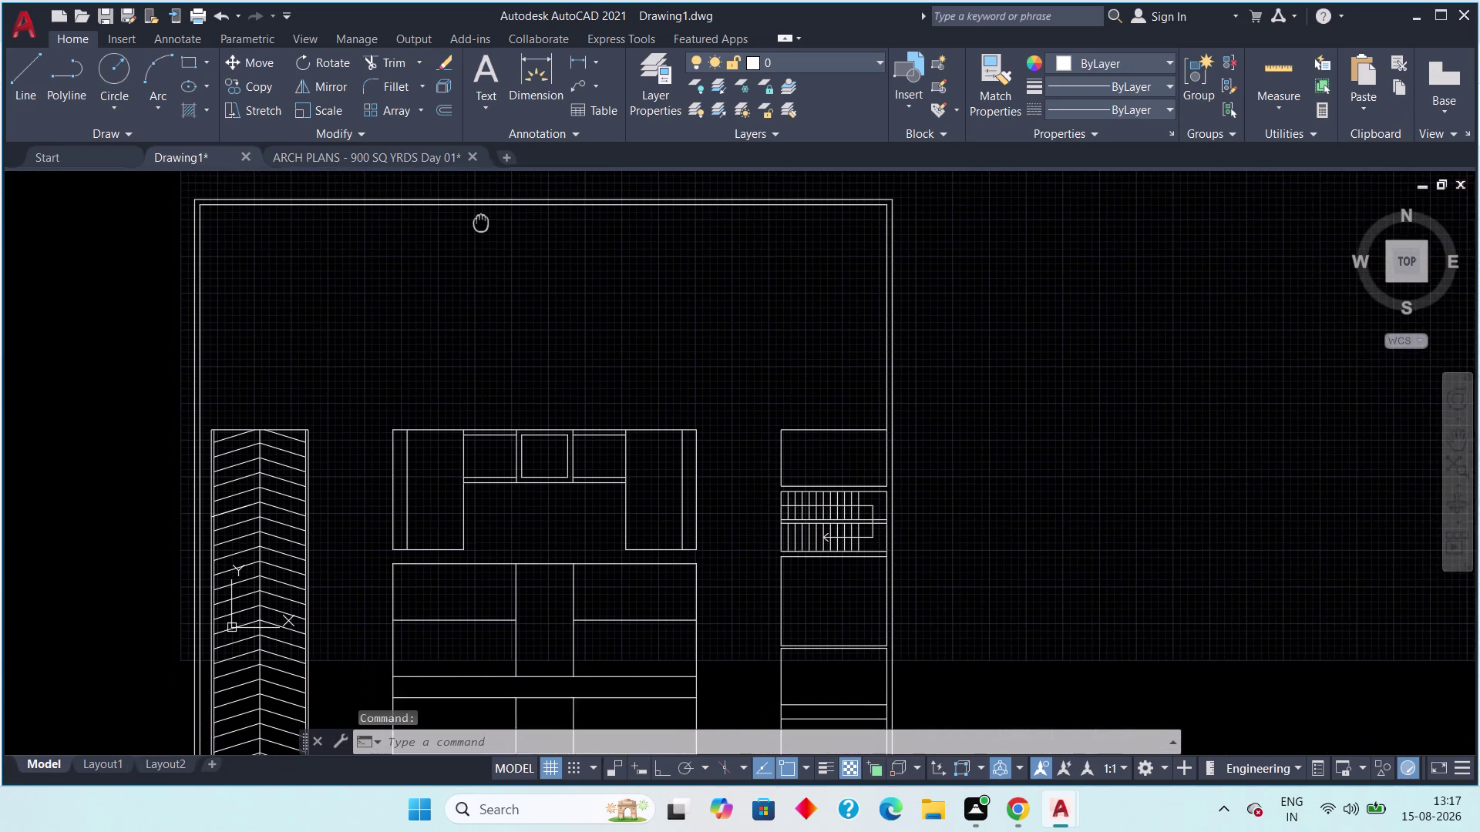
middle_drag(481, 224, 484, 177)
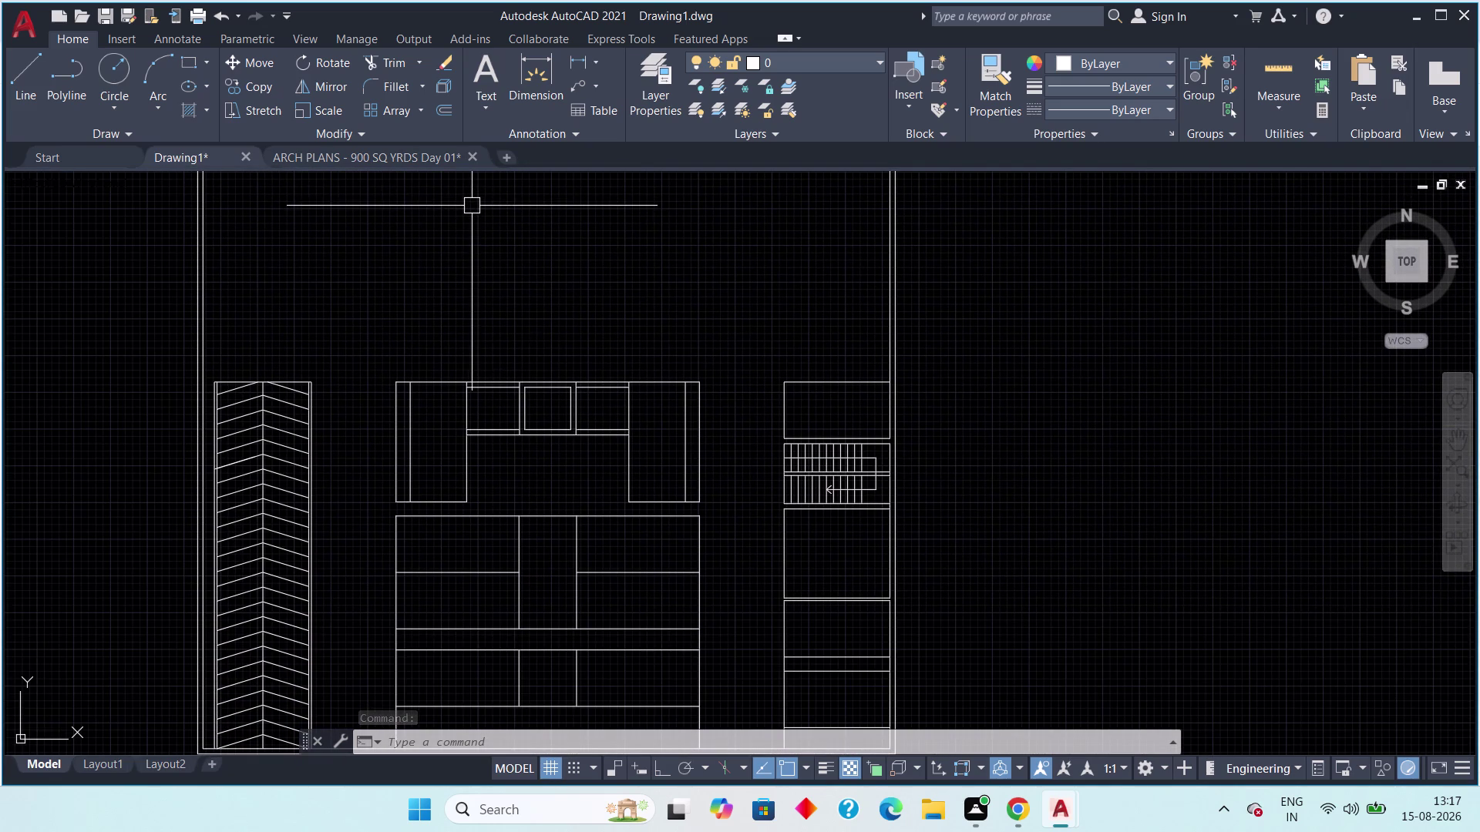
click(395, 155)
scroll(down, 3)
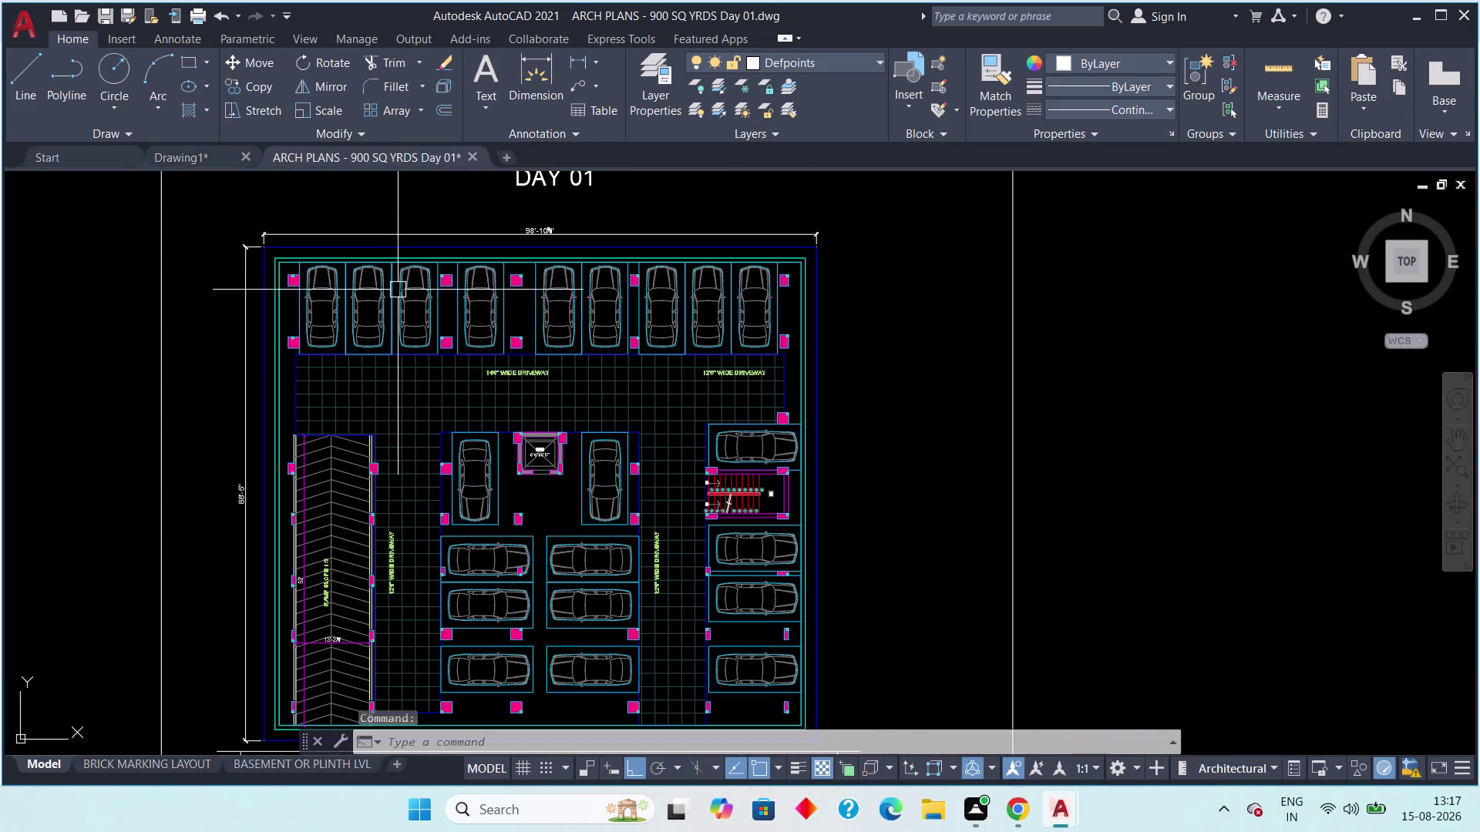
scroll(up, 3)
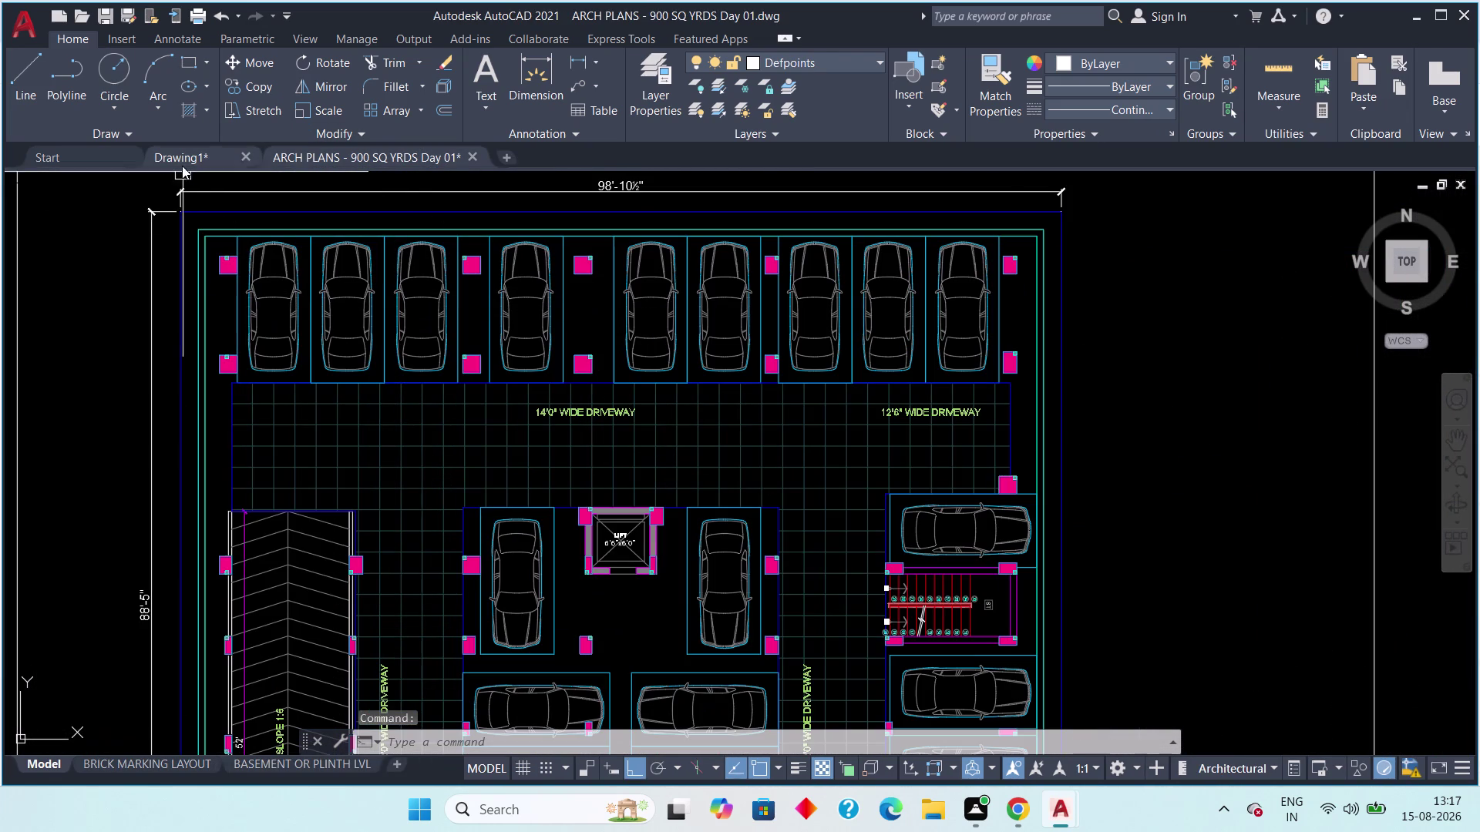
click(181, 159)
middle_drag(347, 286, 262, 472)
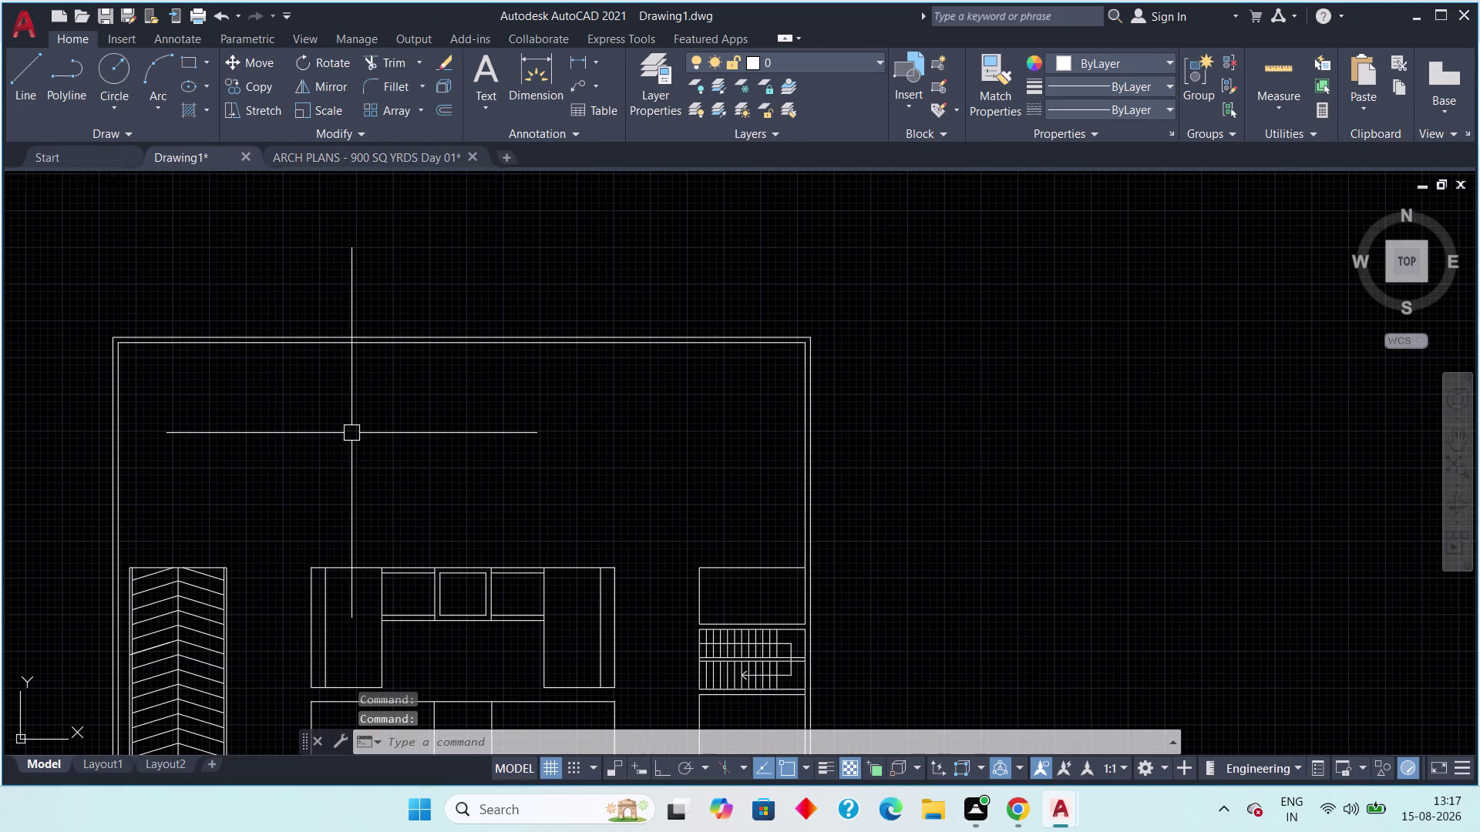
text(of)
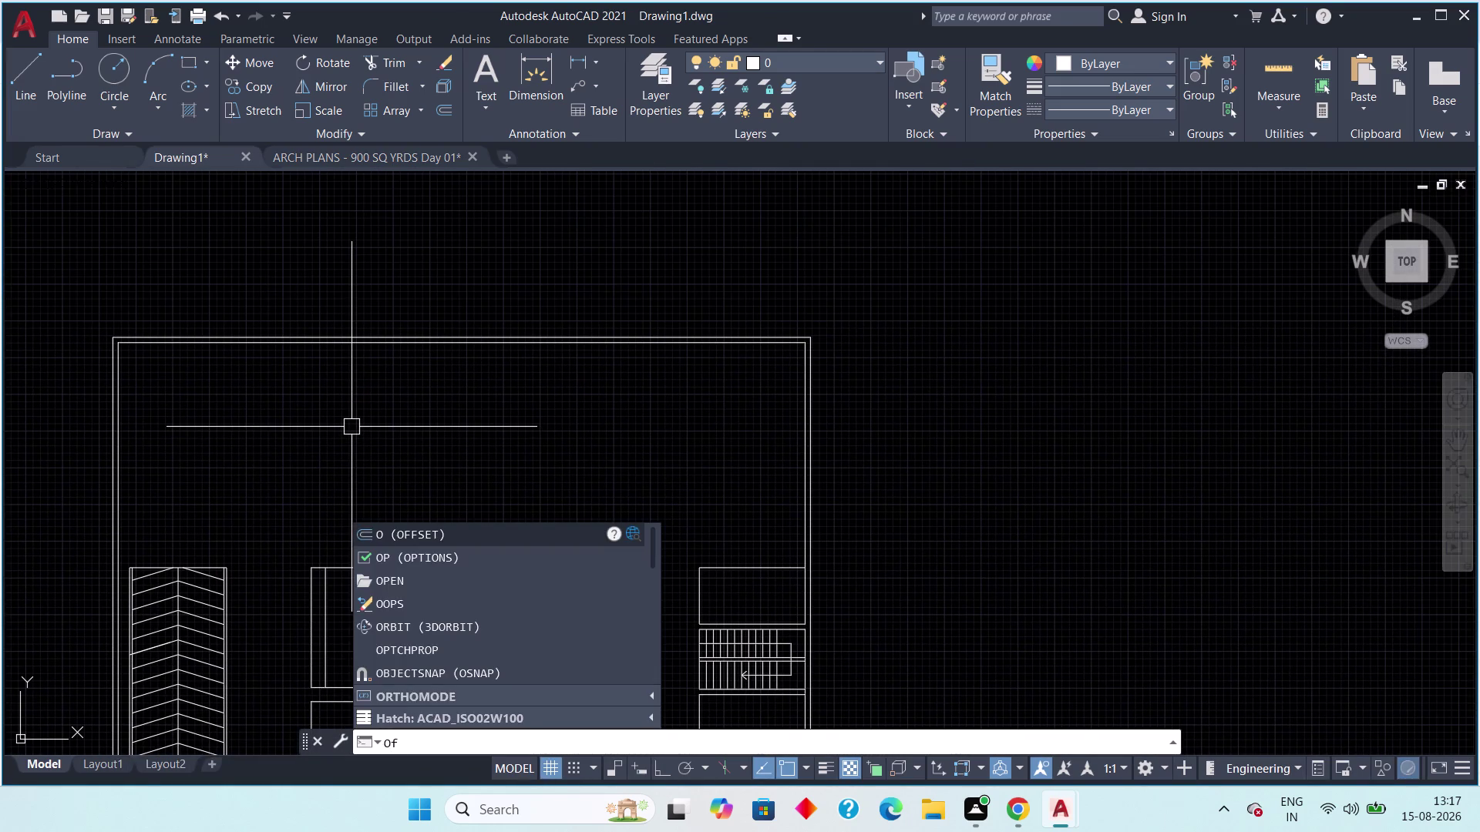
Offset the top wall line 16'6" downward for the bay strip, then show ARCH PLANS.
text(f)
key(space)
text(16)
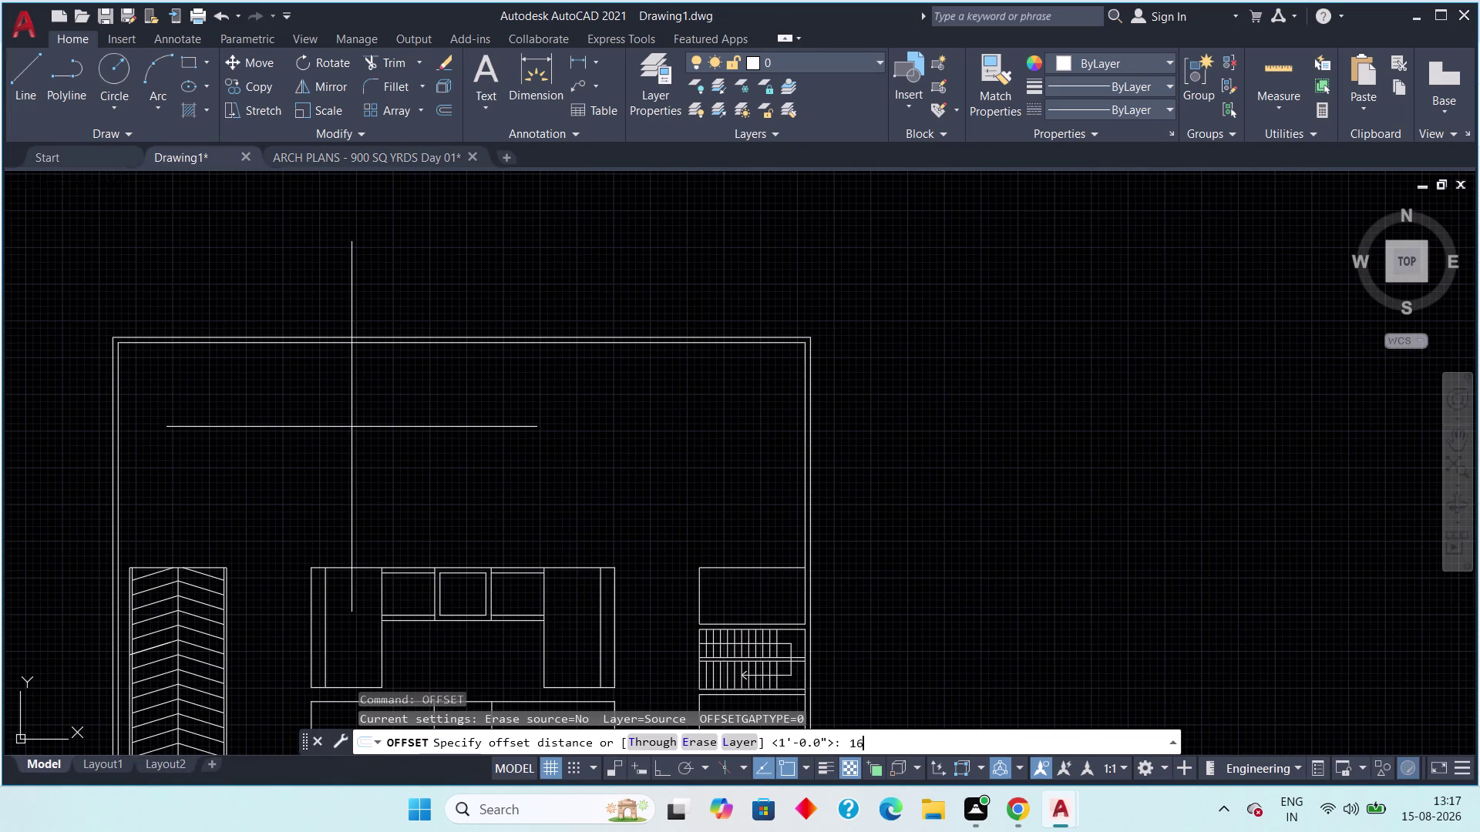
text('6")
key(space)
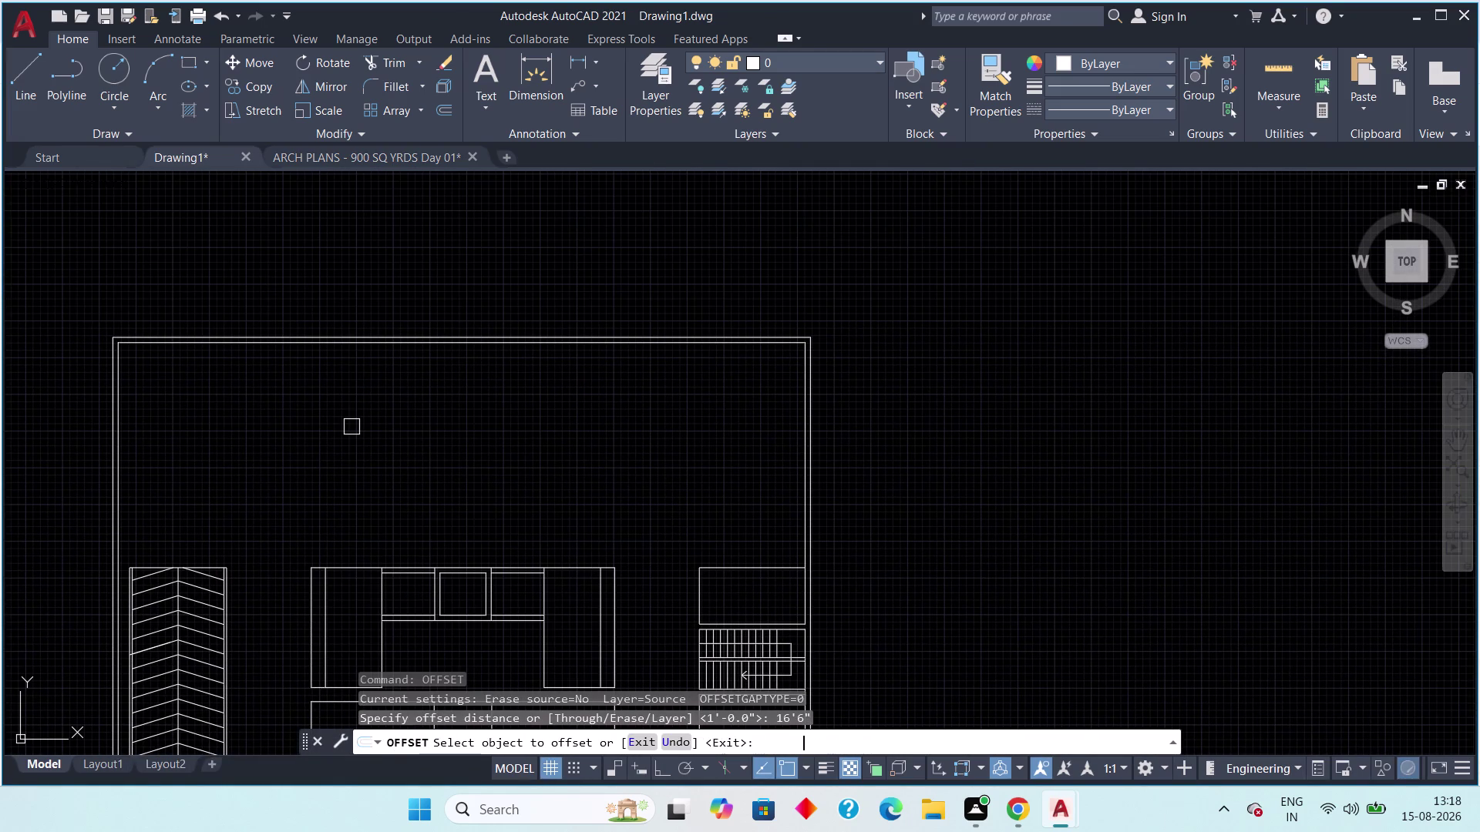
scroll(up, 3)
click(344, 239)
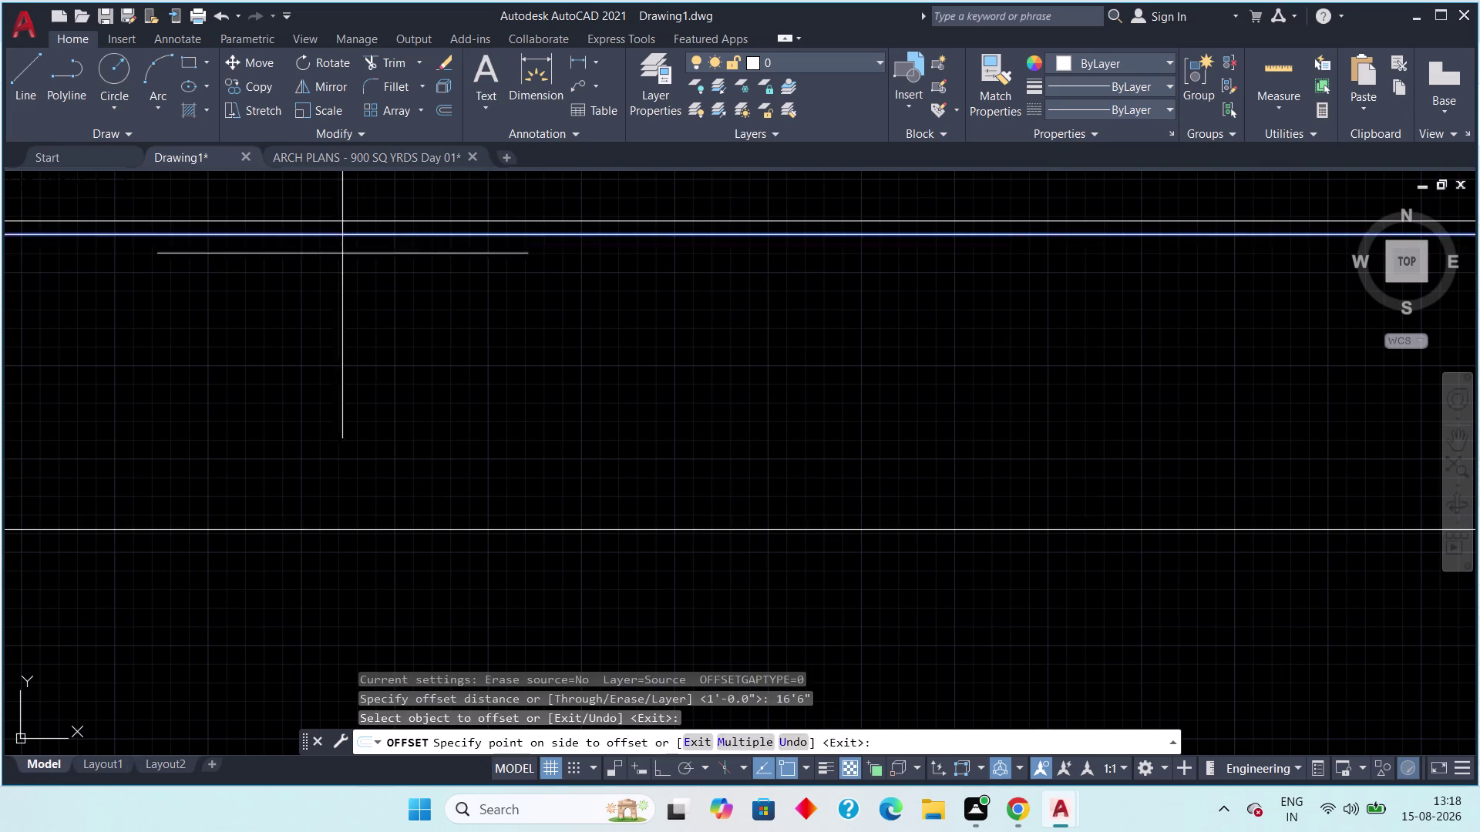
click(292, 361)
scroll(down, 3)
middle_drag(311, 390, 357, 410)
key(Escape)
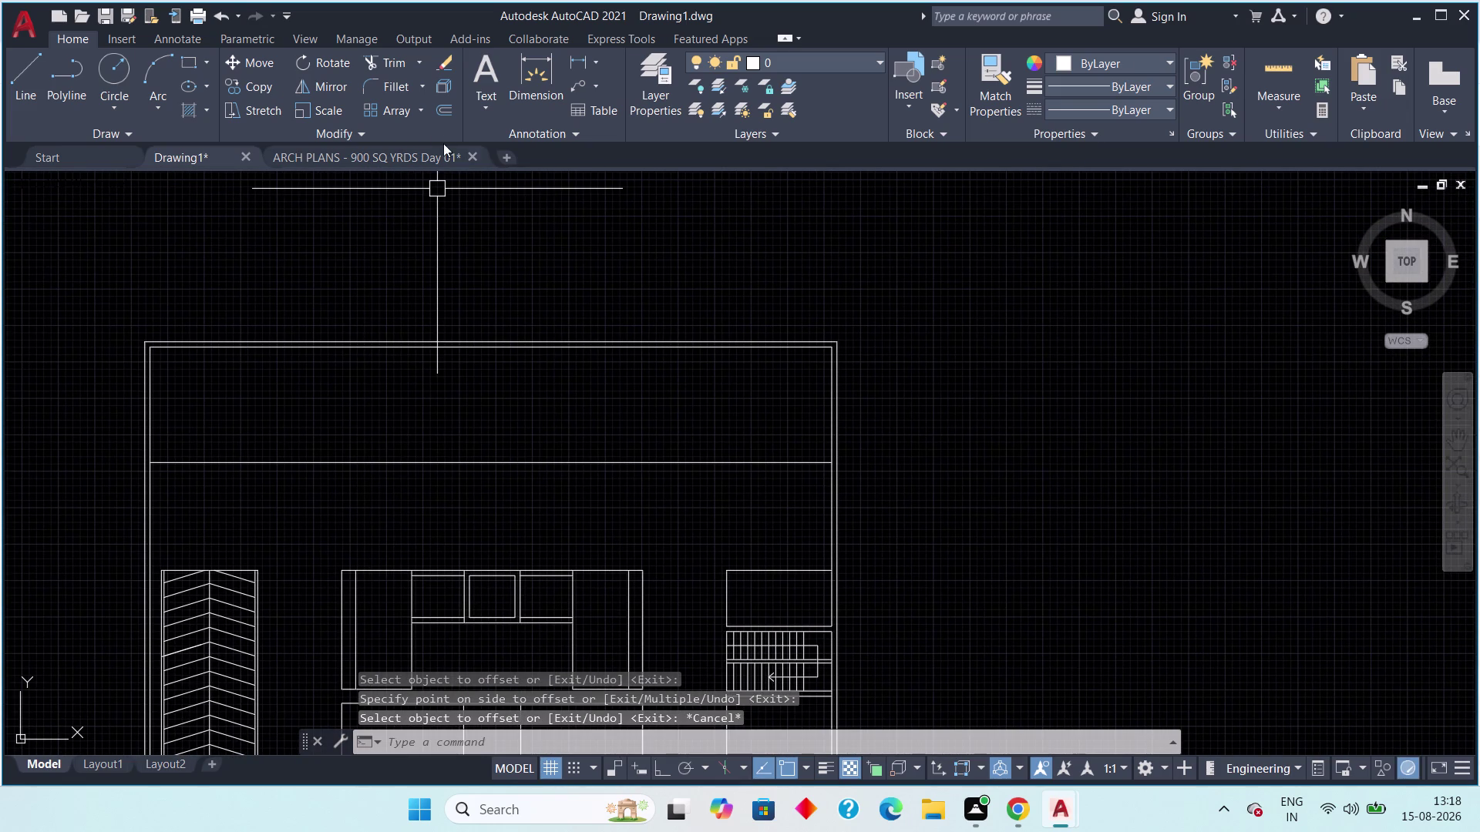
click(380, 158)
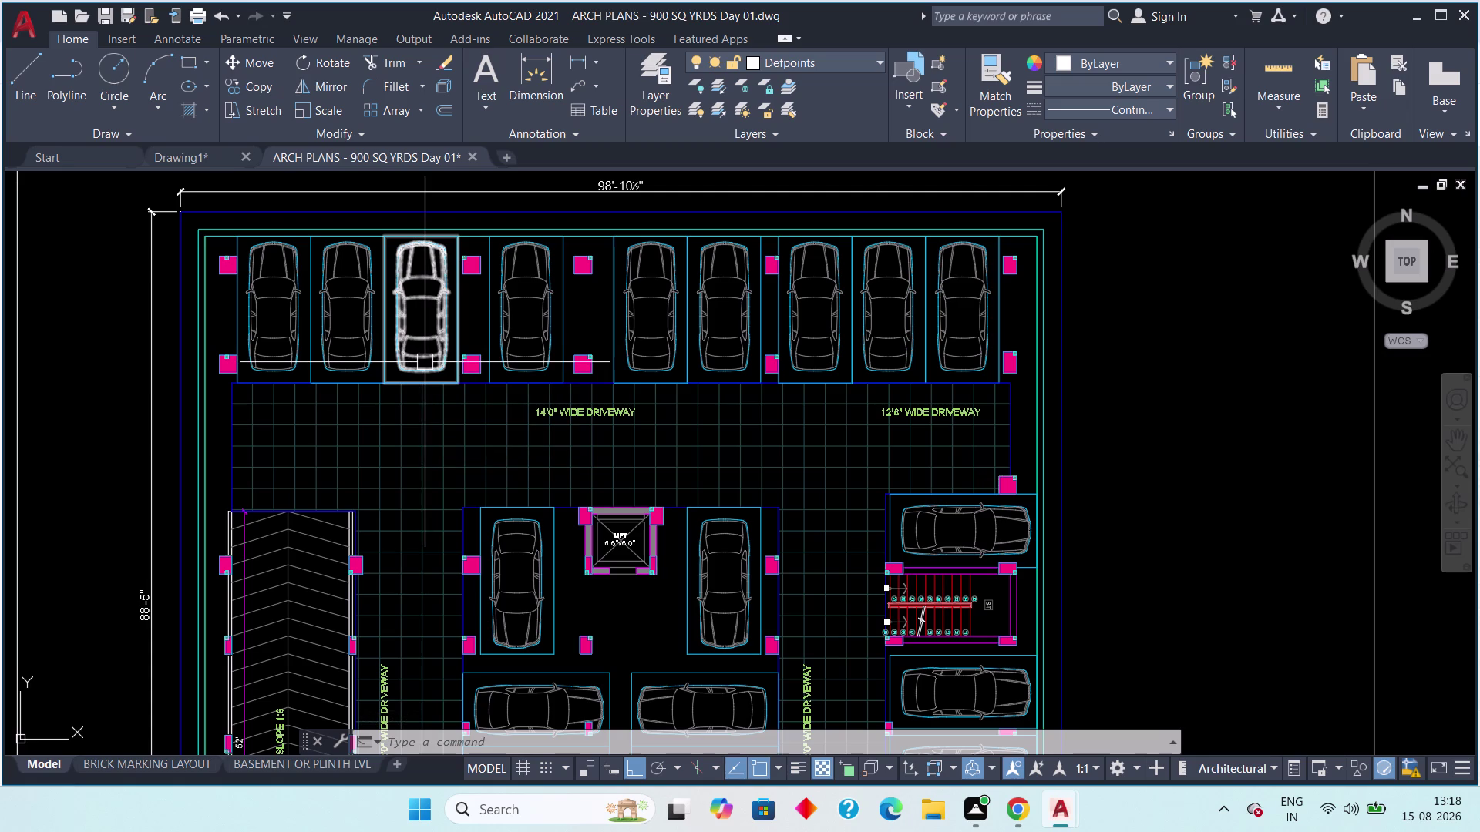
click(575, 57)
scroll(up, 3)
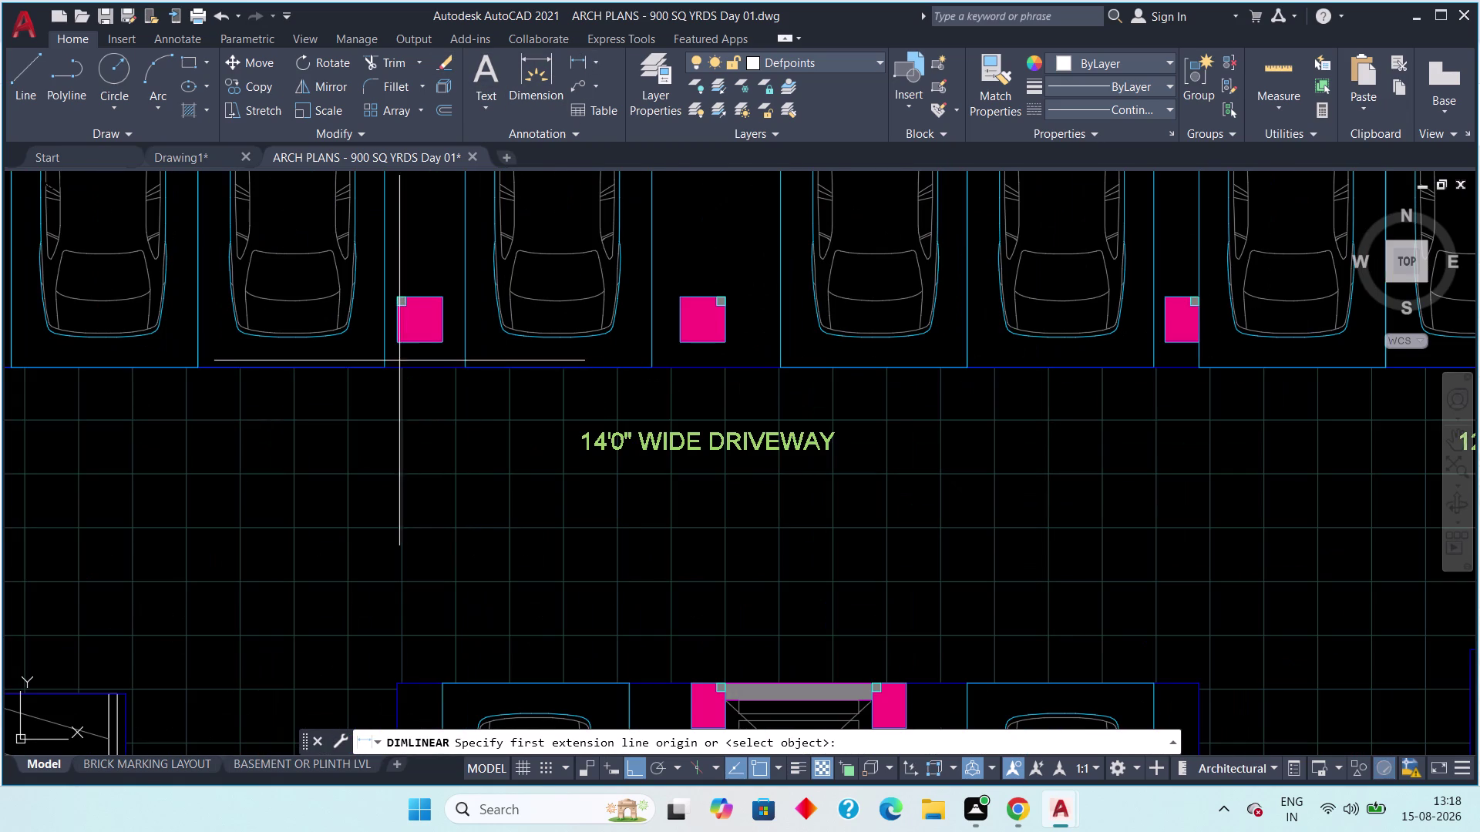
click(388, 365)
click(465, 363)
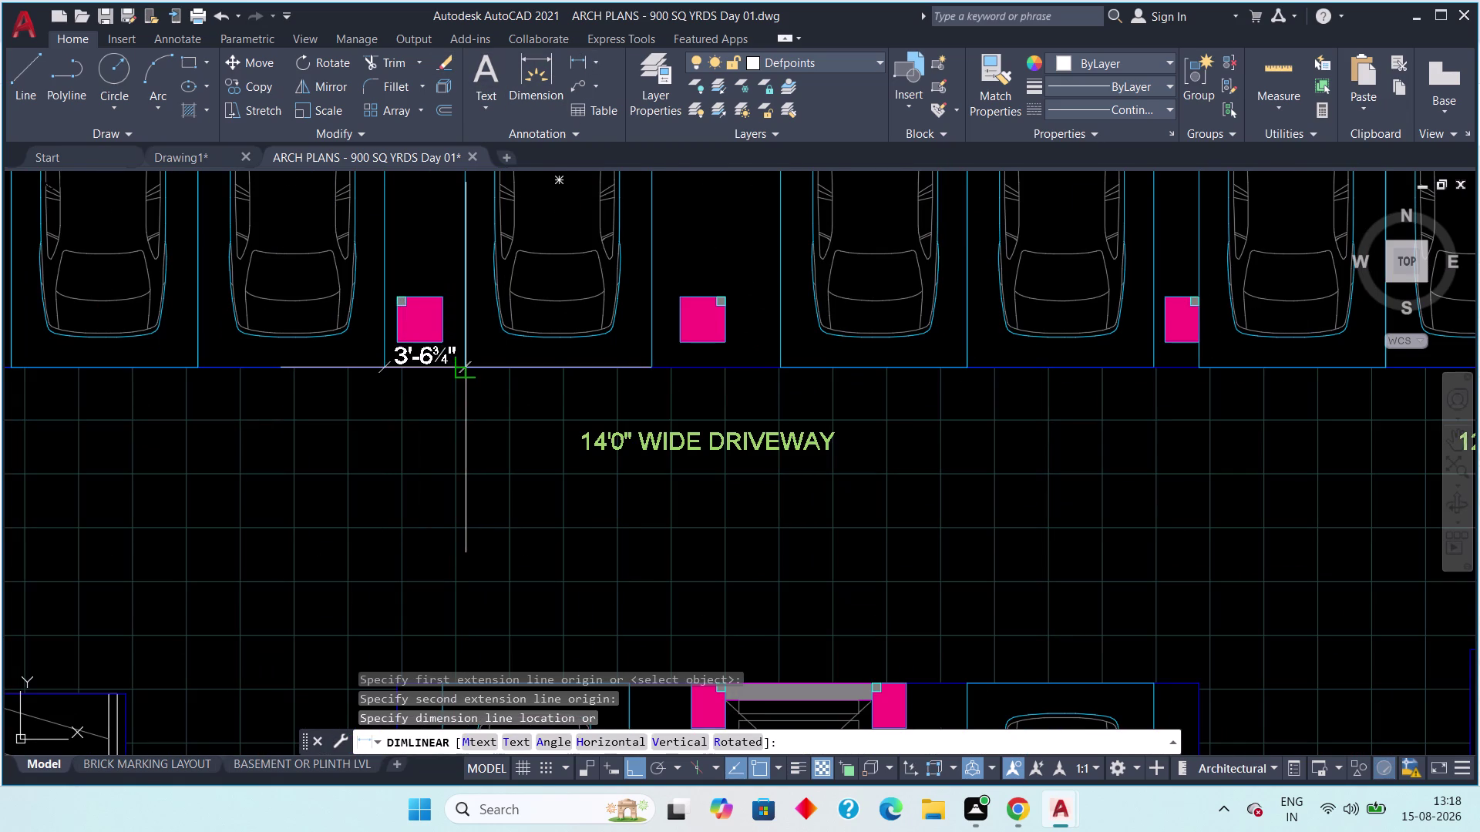
key(Escape)
scroll(down, 3)
middle_drag(520, 394, 431, 433)
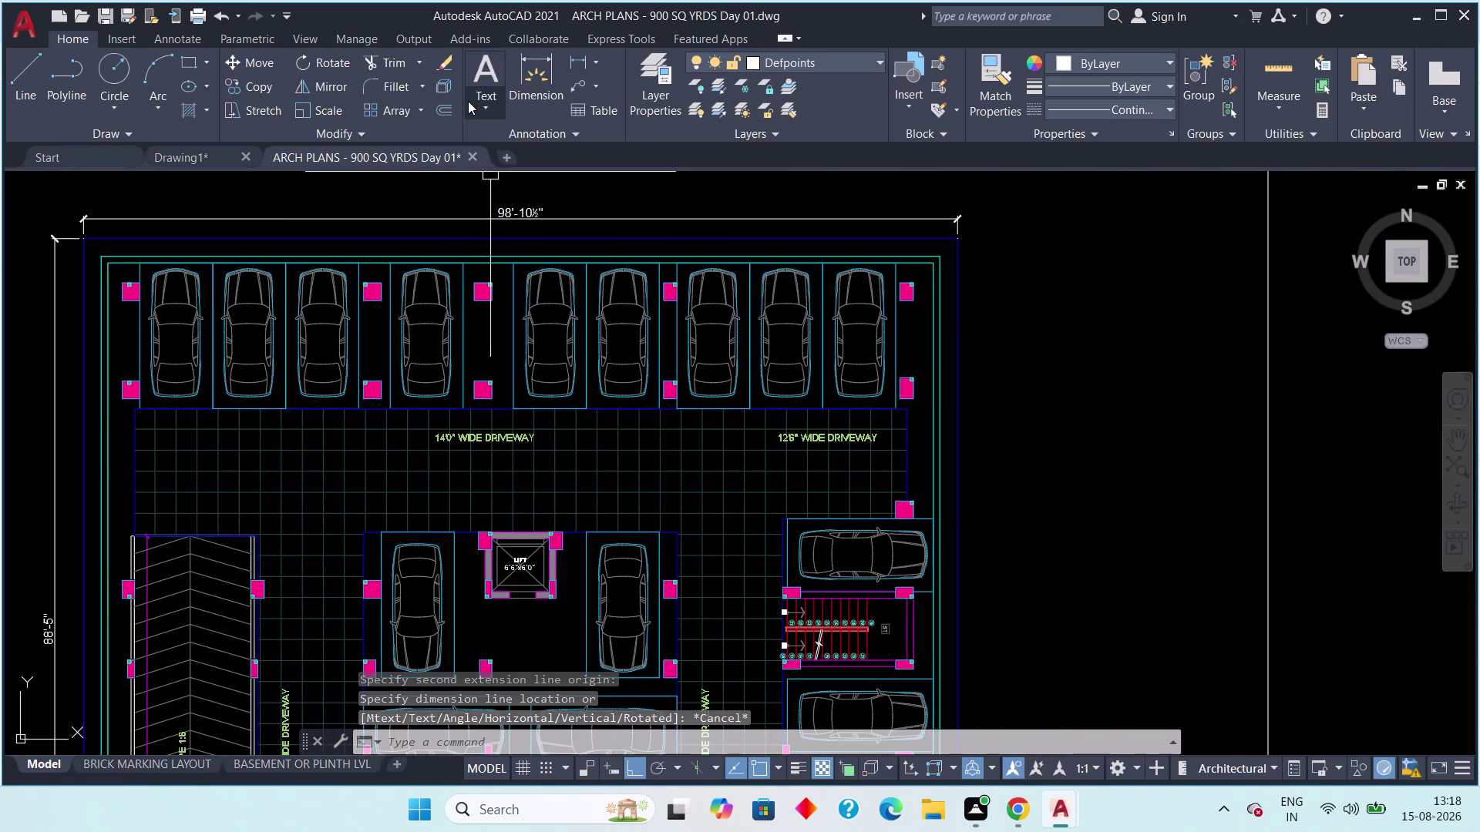
click(572, 57)
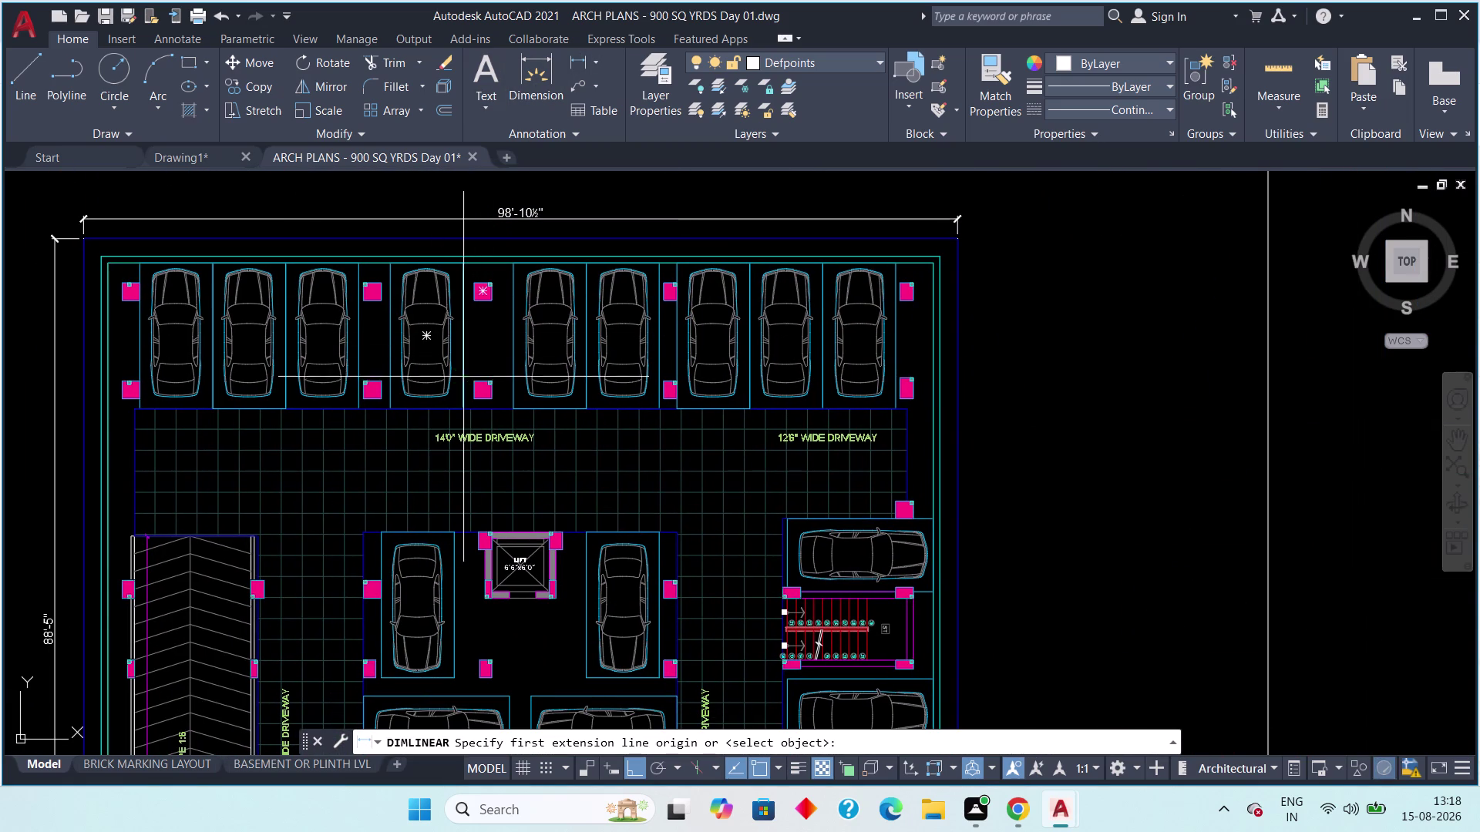
click(461, 404)
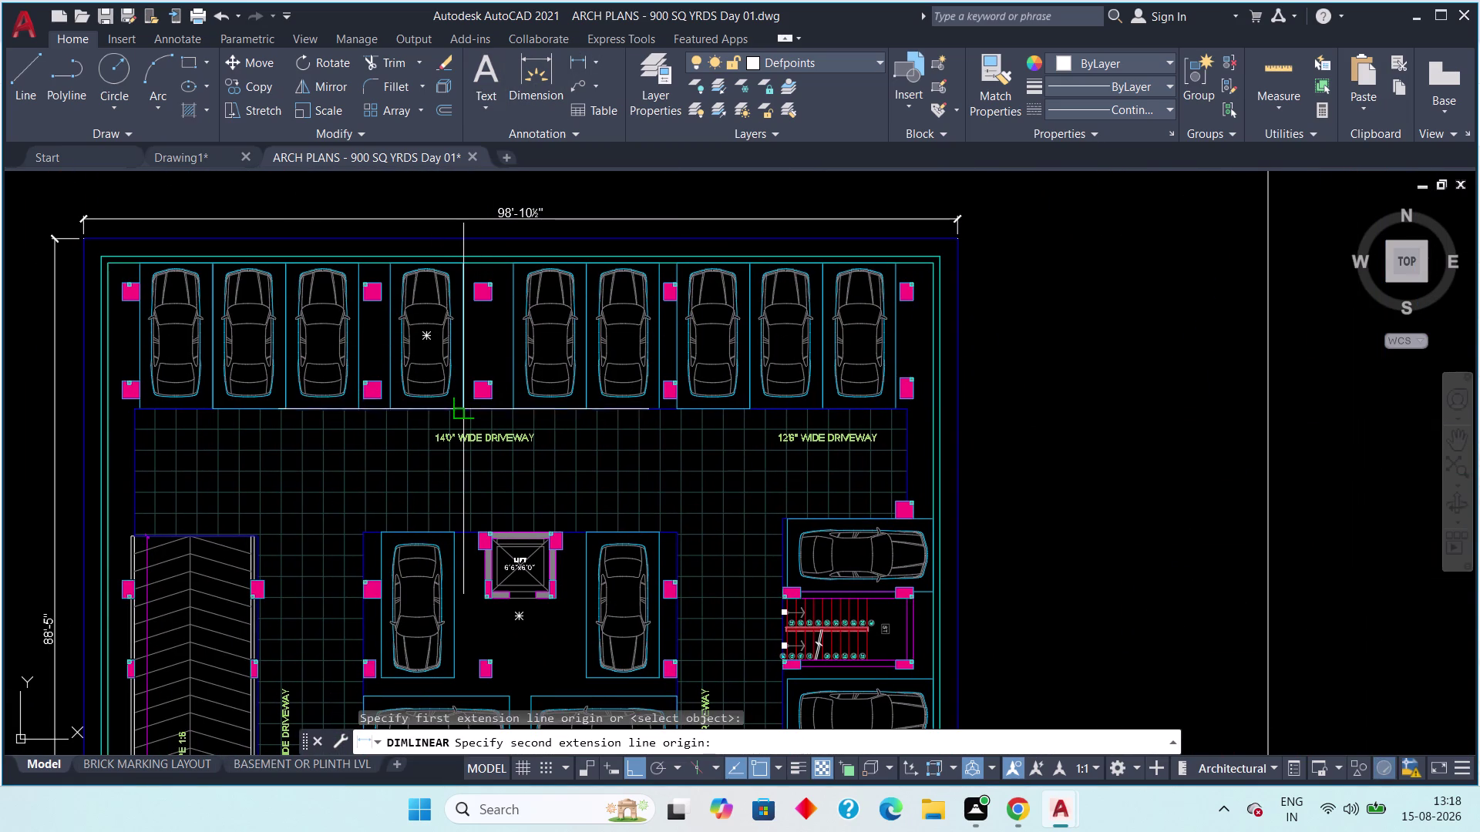
click(513, 406)
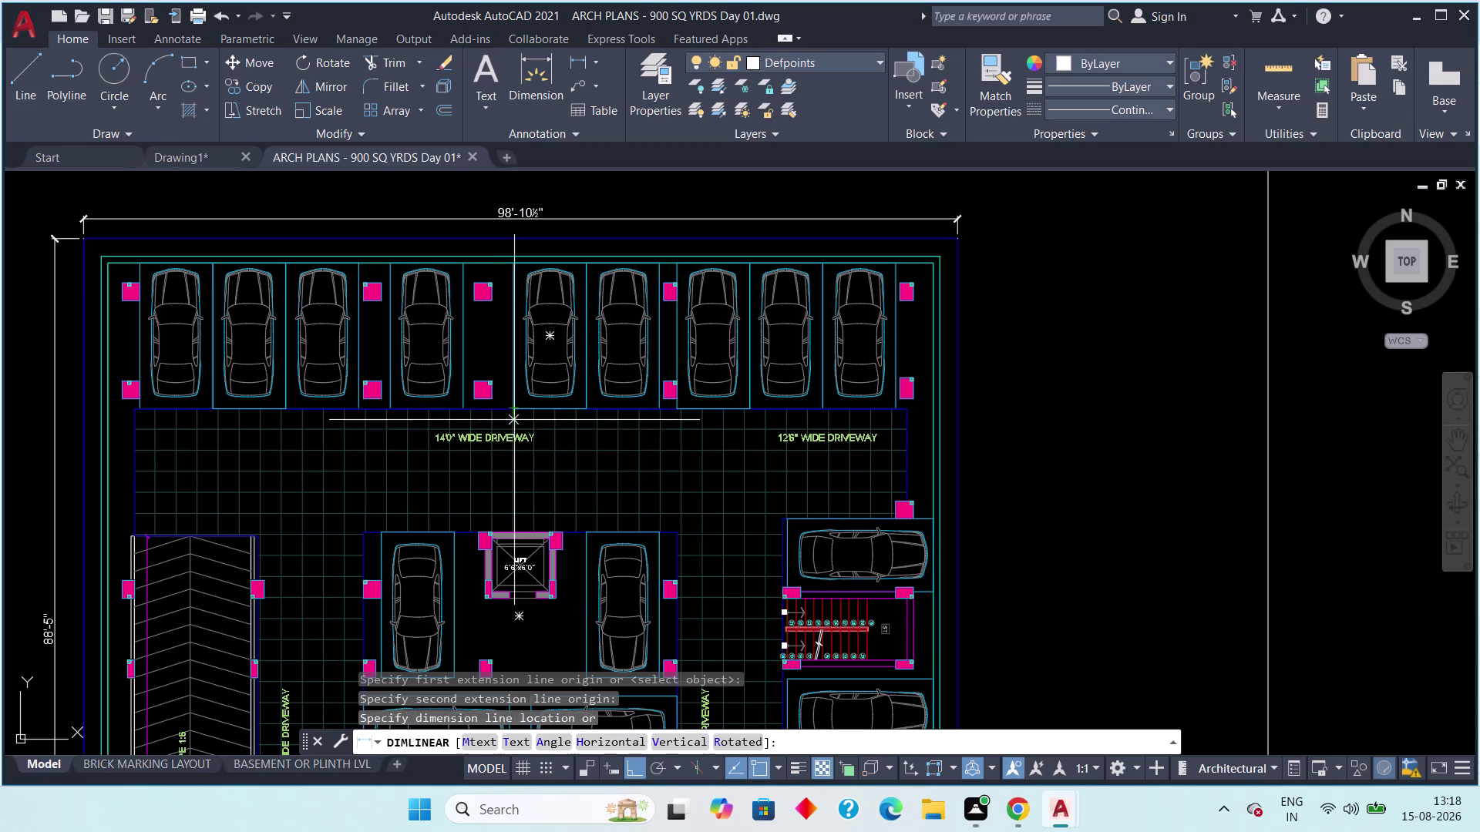
scroll(up, 3)
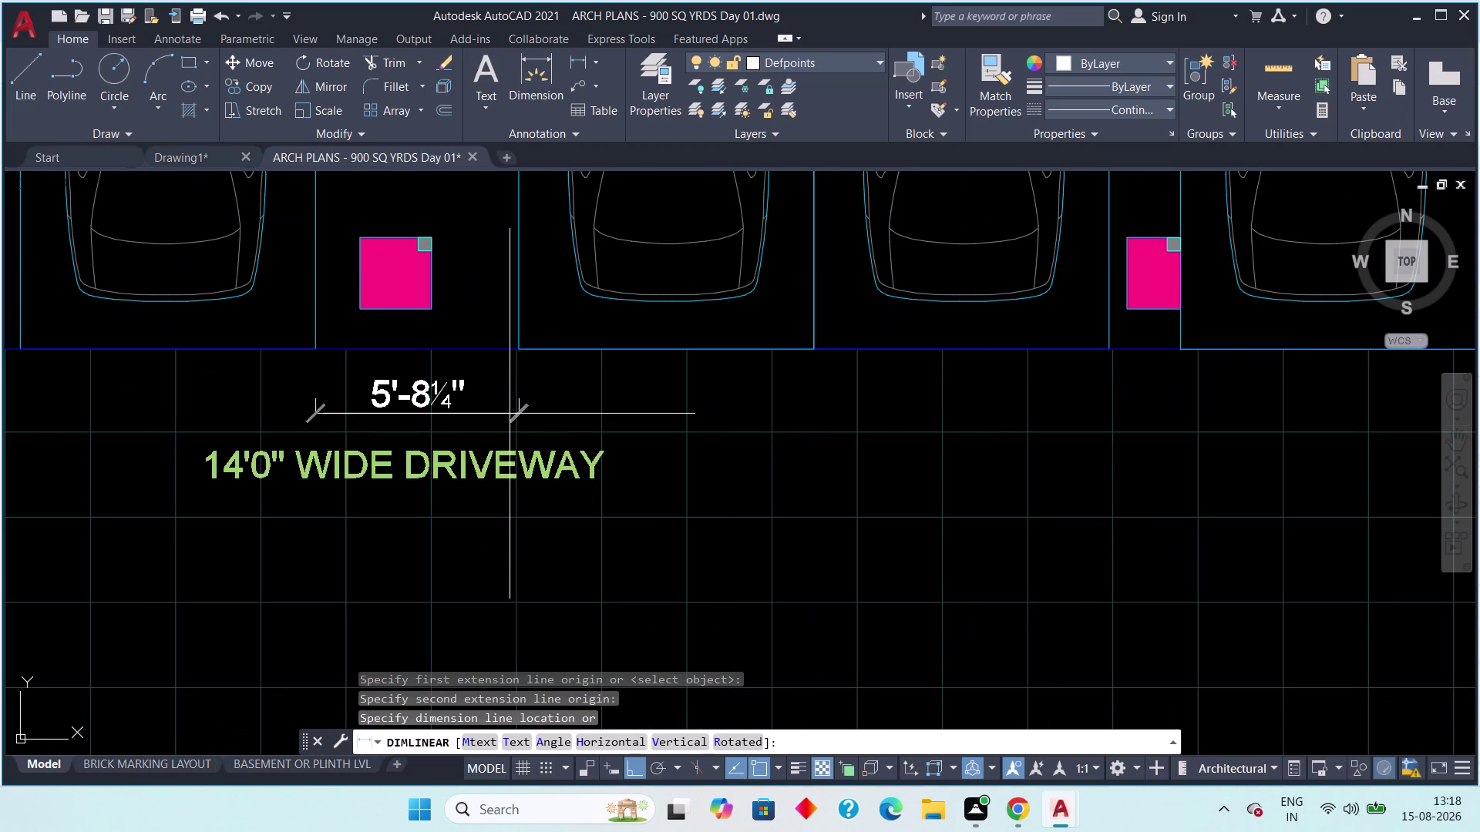
scroll(down, 3)
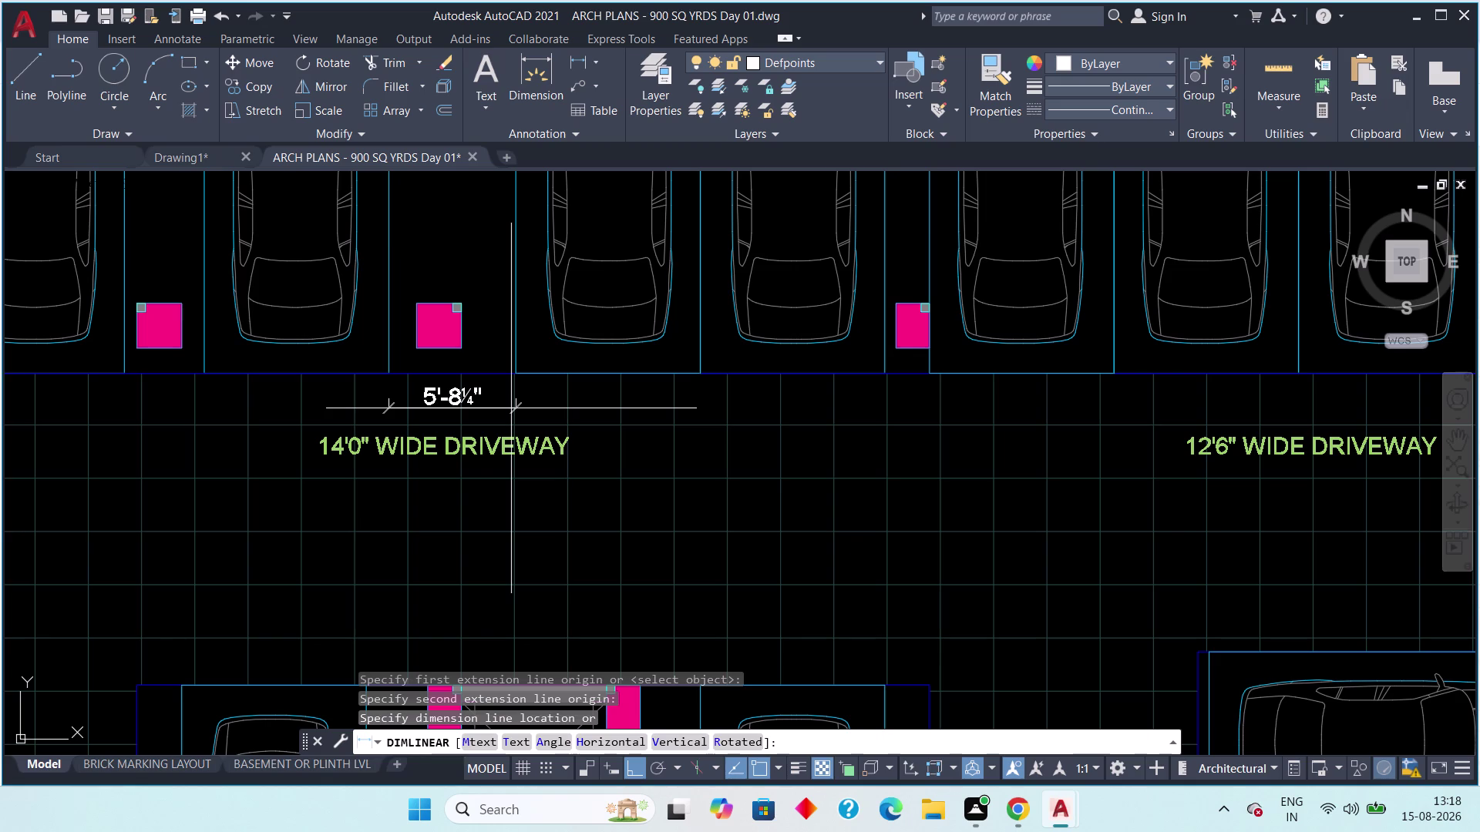
key(Escape)
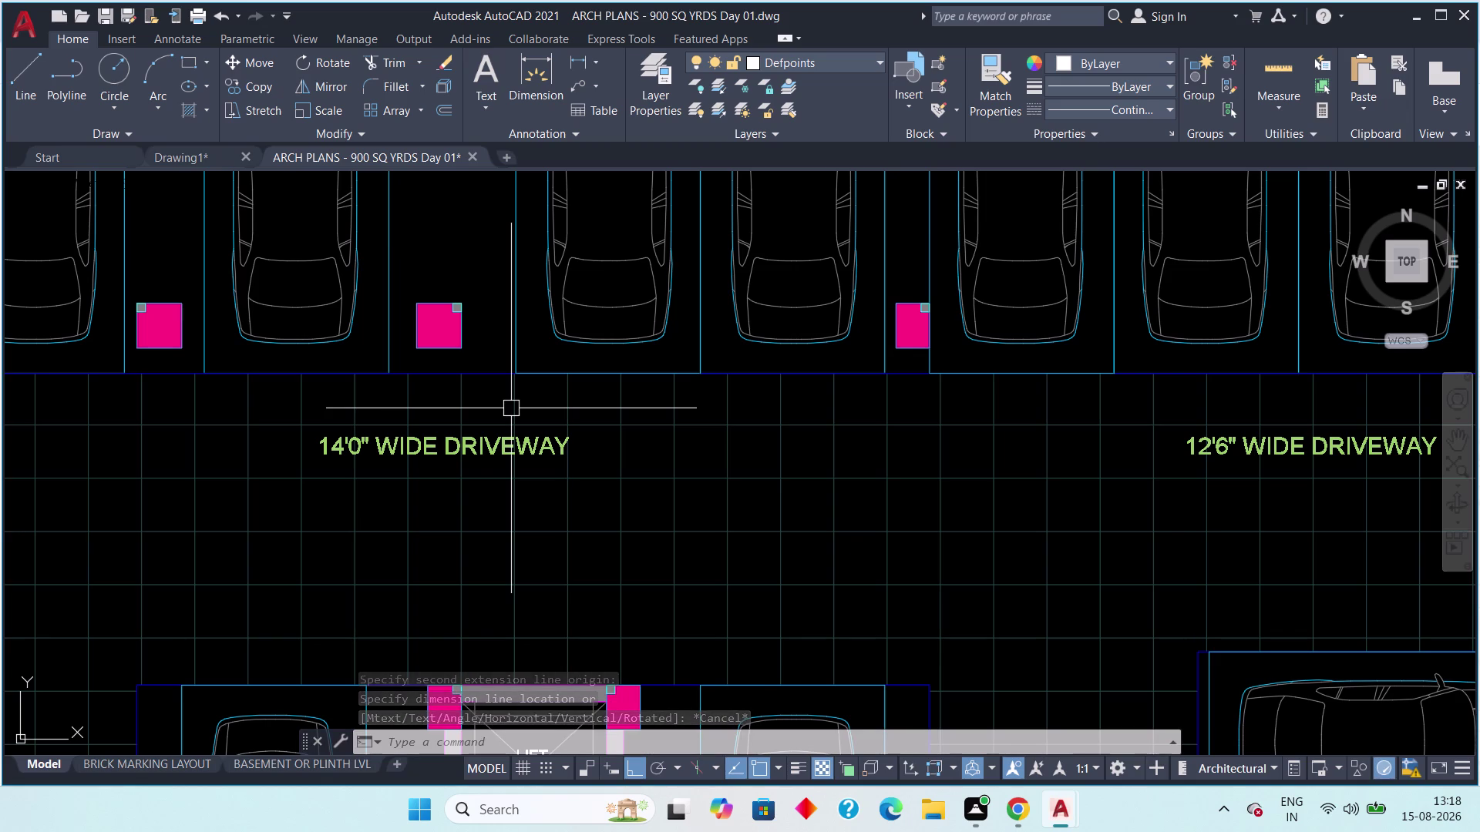
scroll(down, 3)
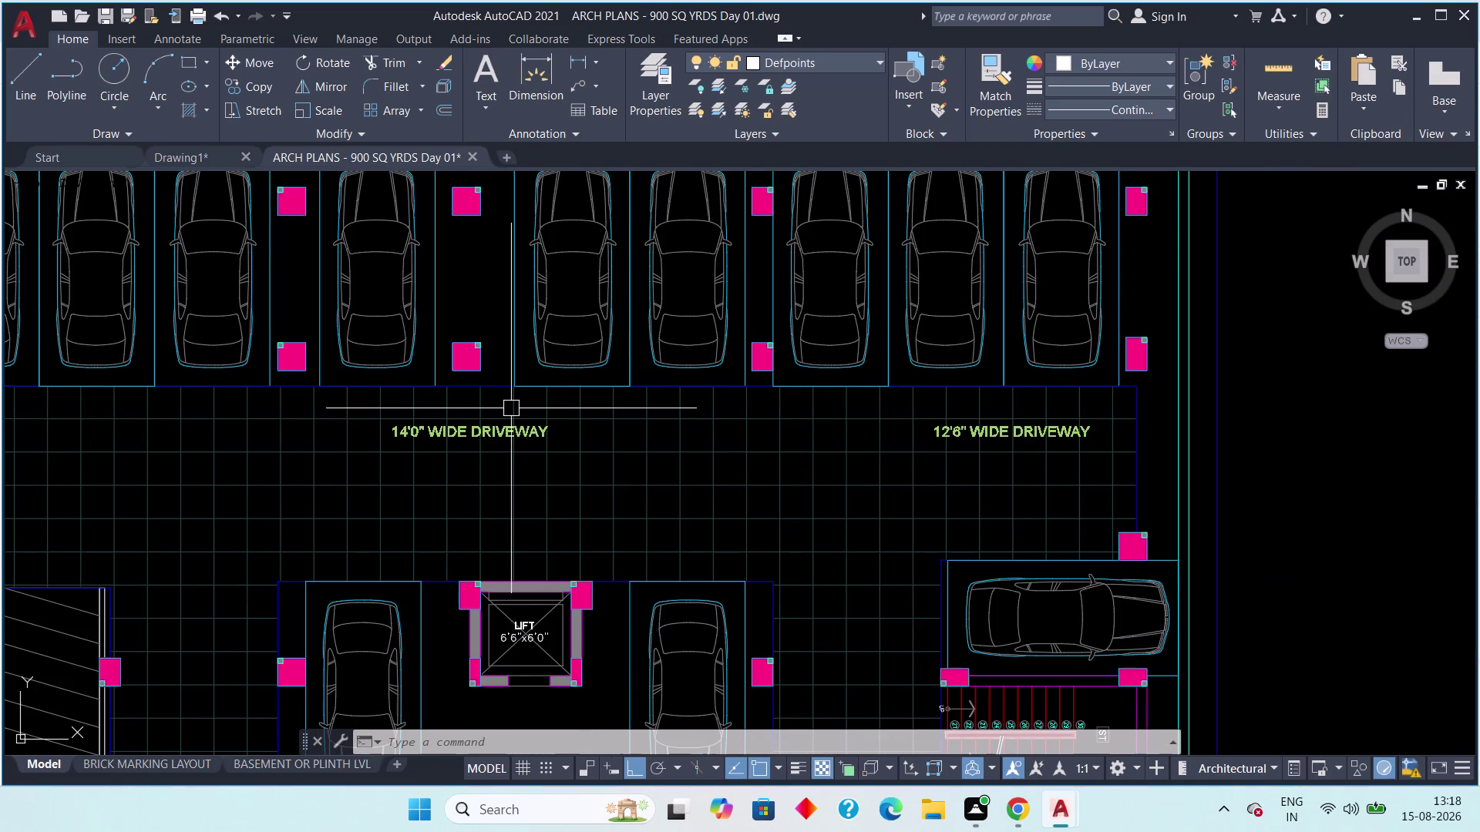
middle_drag(511, 408, 592, 458)
scroll(down, 3)
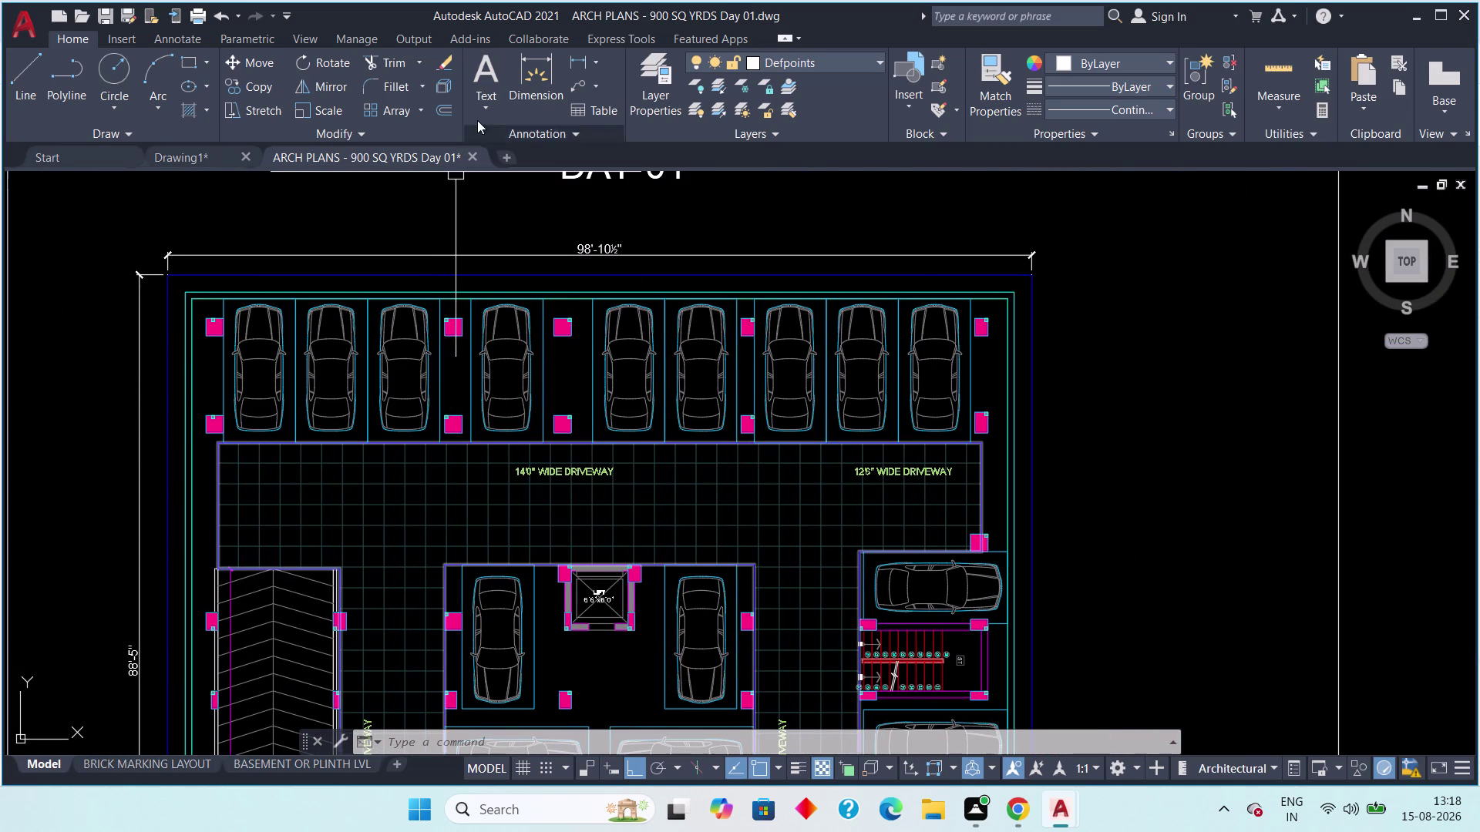
drag(571, 54, 572, 62)
scroll(up, 3)
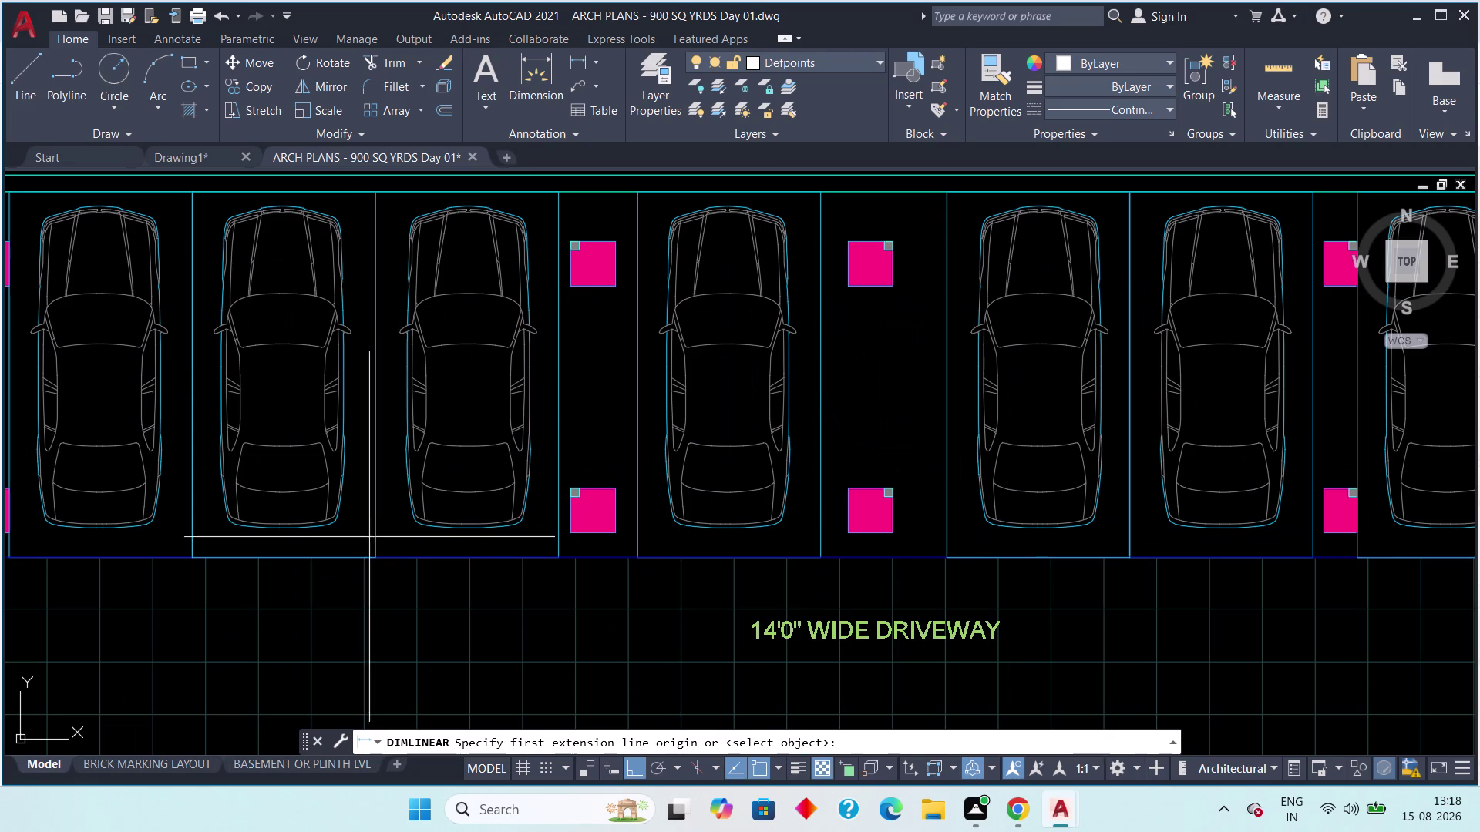
click(374, 561)
click(565, 573)
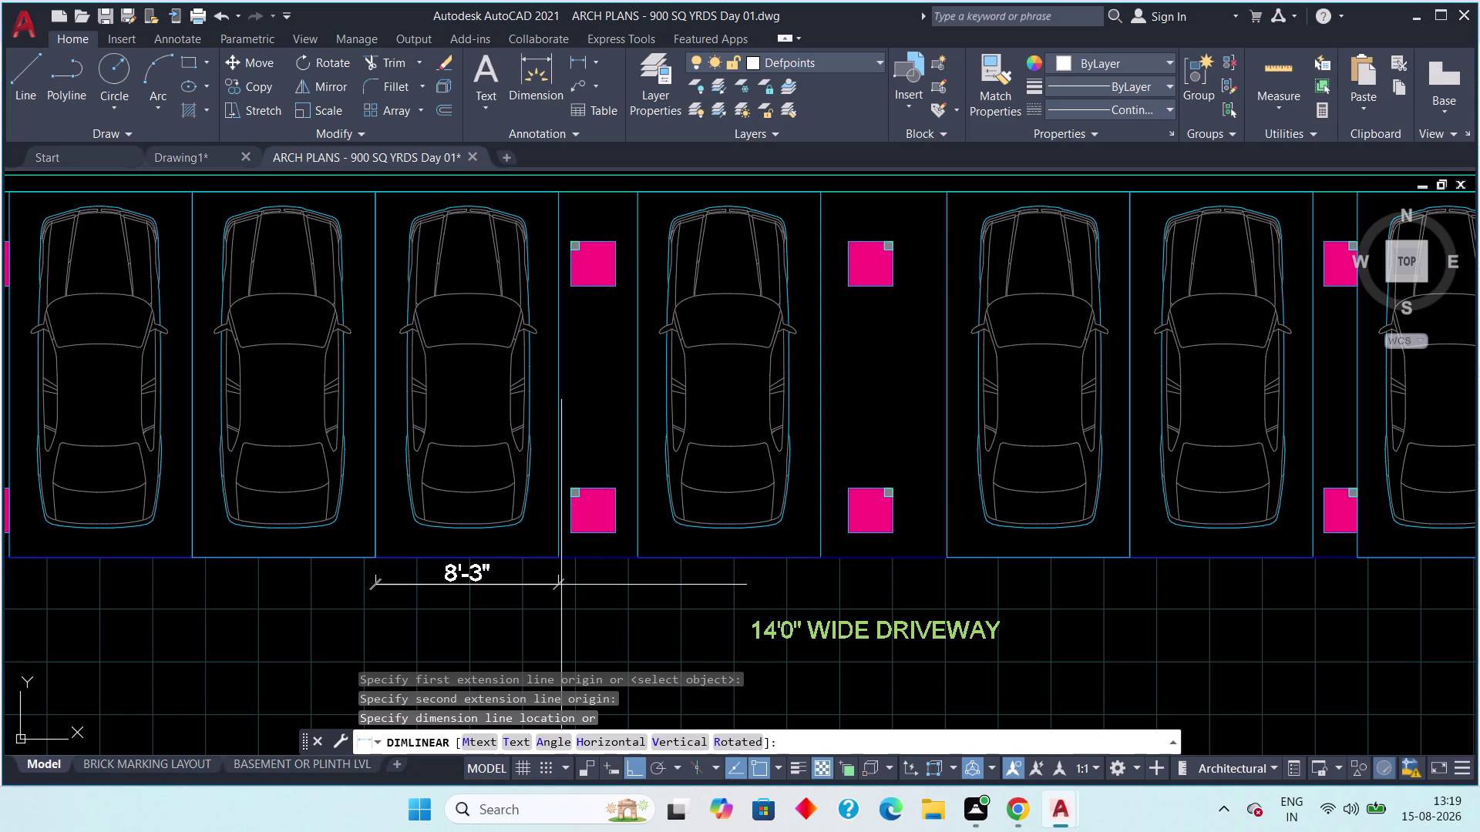
scroll(down, 3)
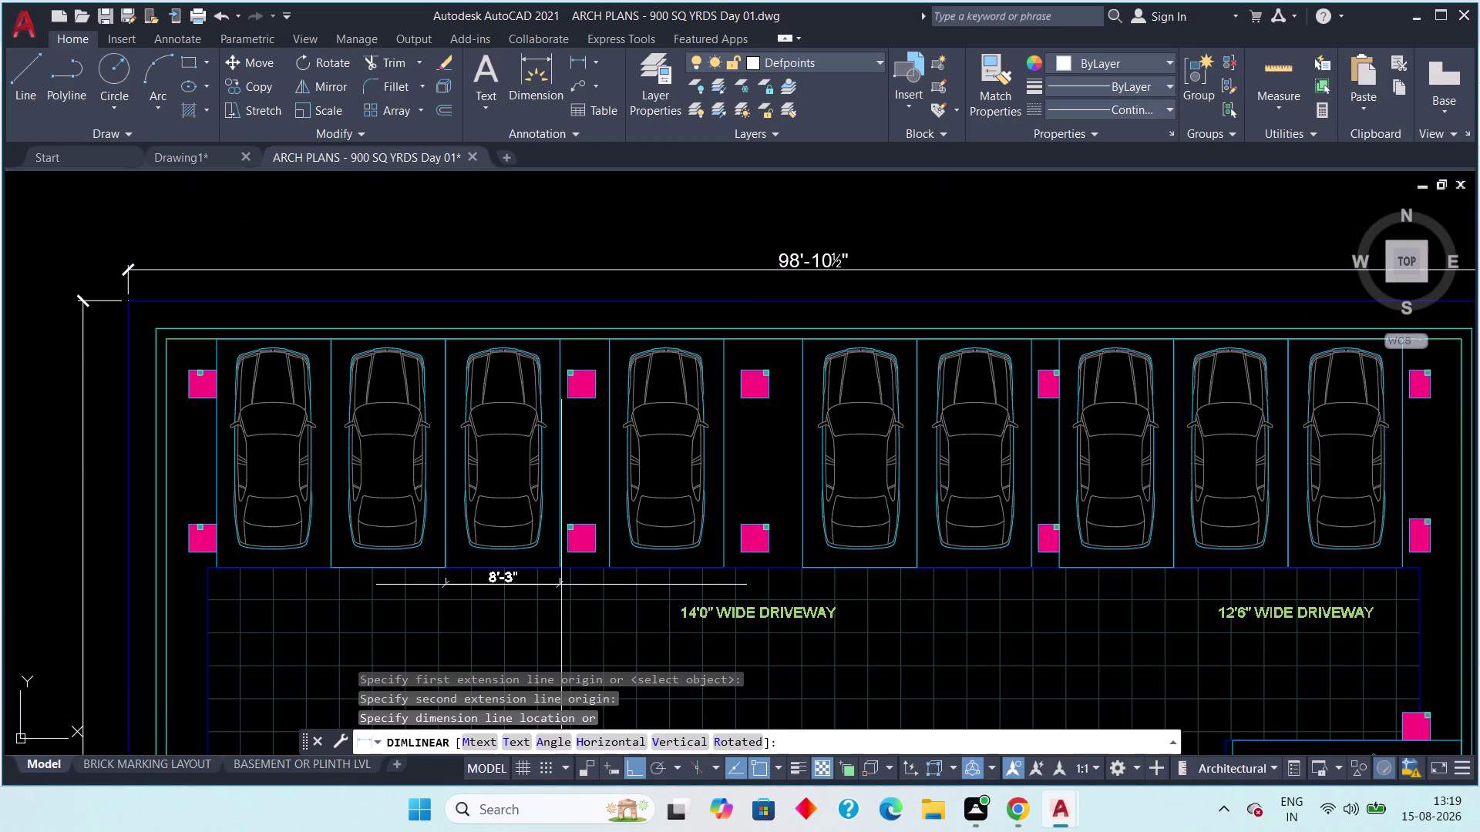
key(Escape)
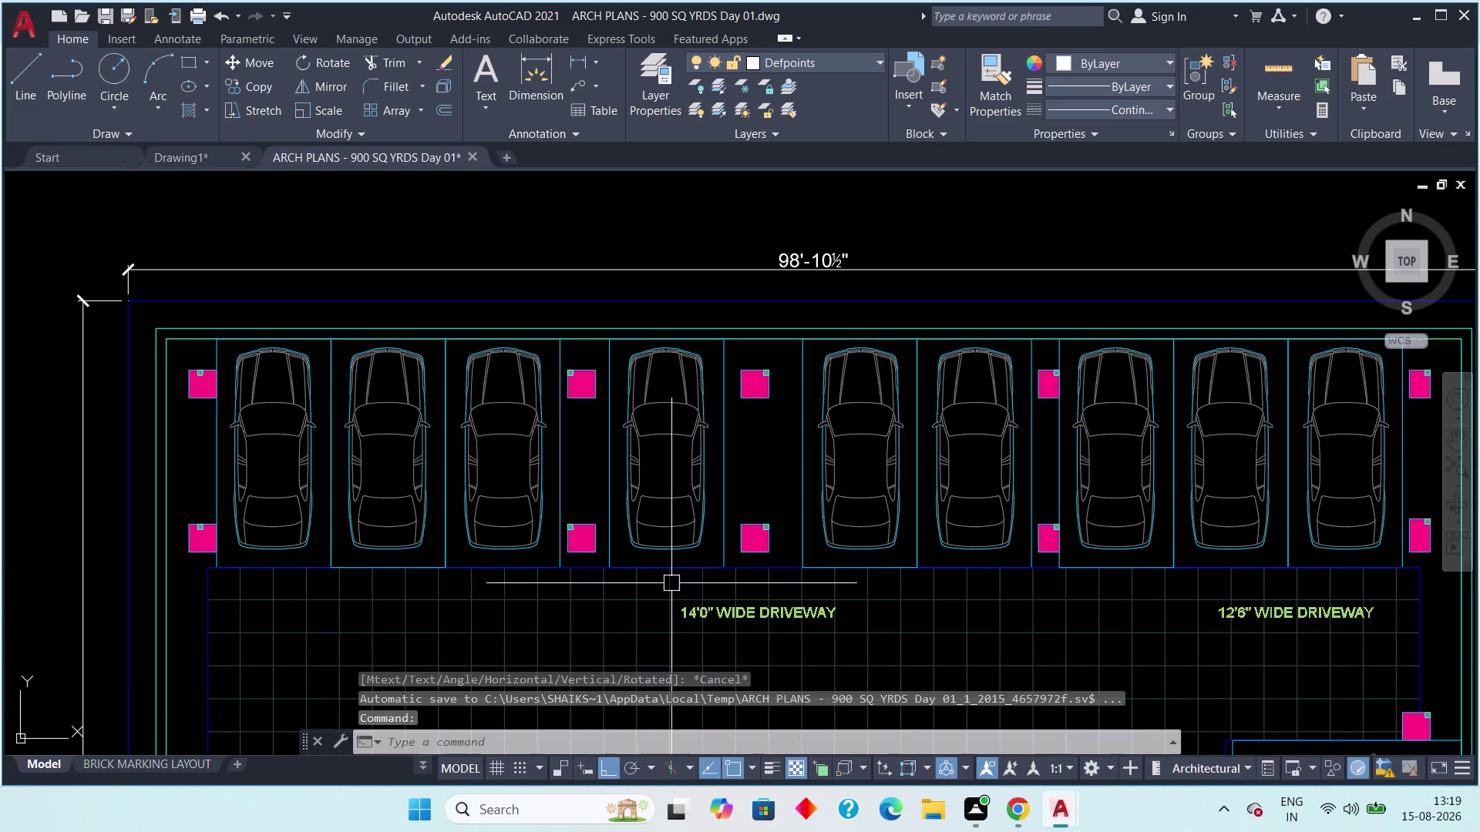
click(576, 64)
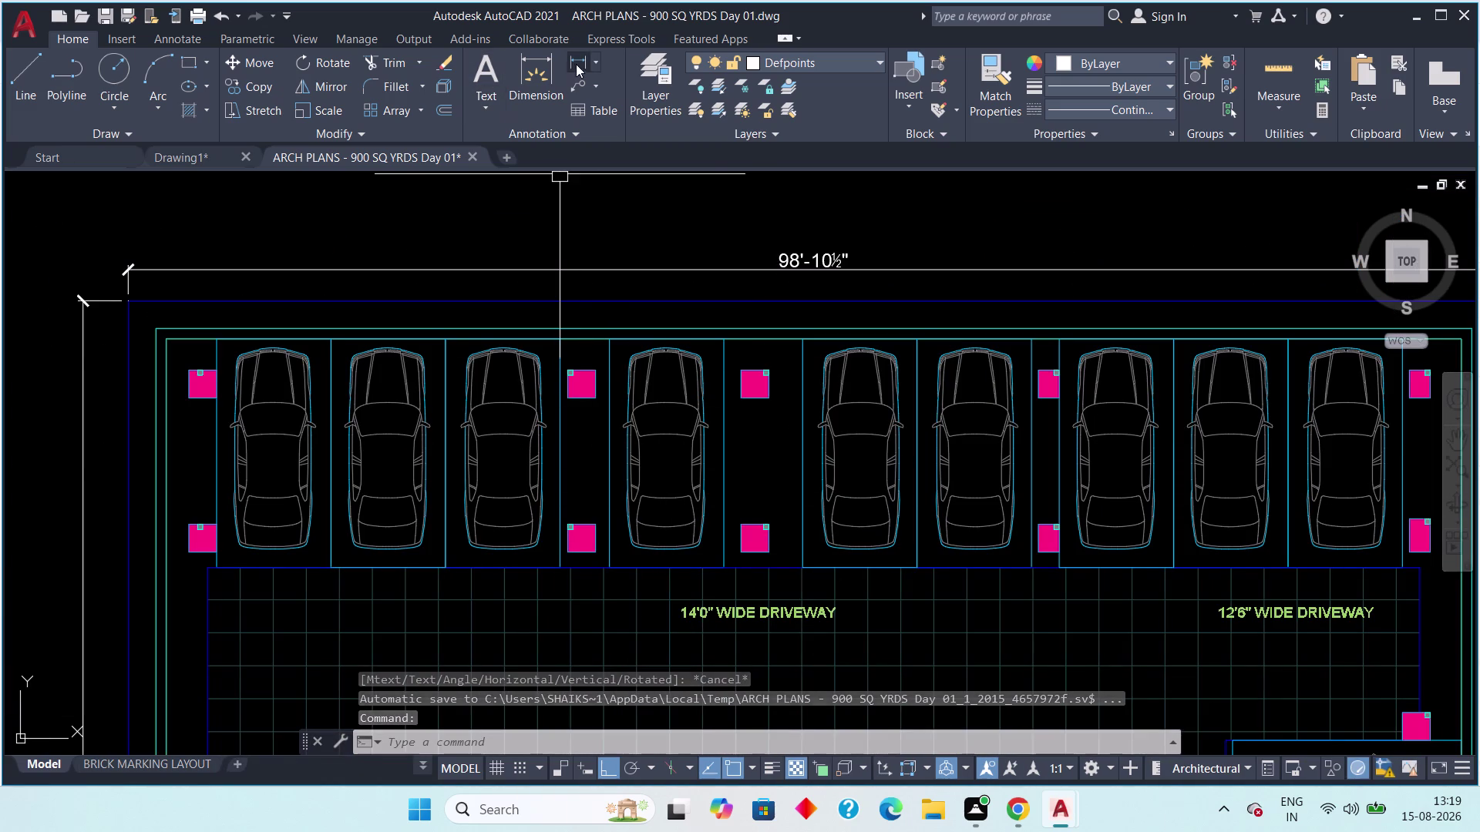
scroll(up, 3)
click(697, 572)
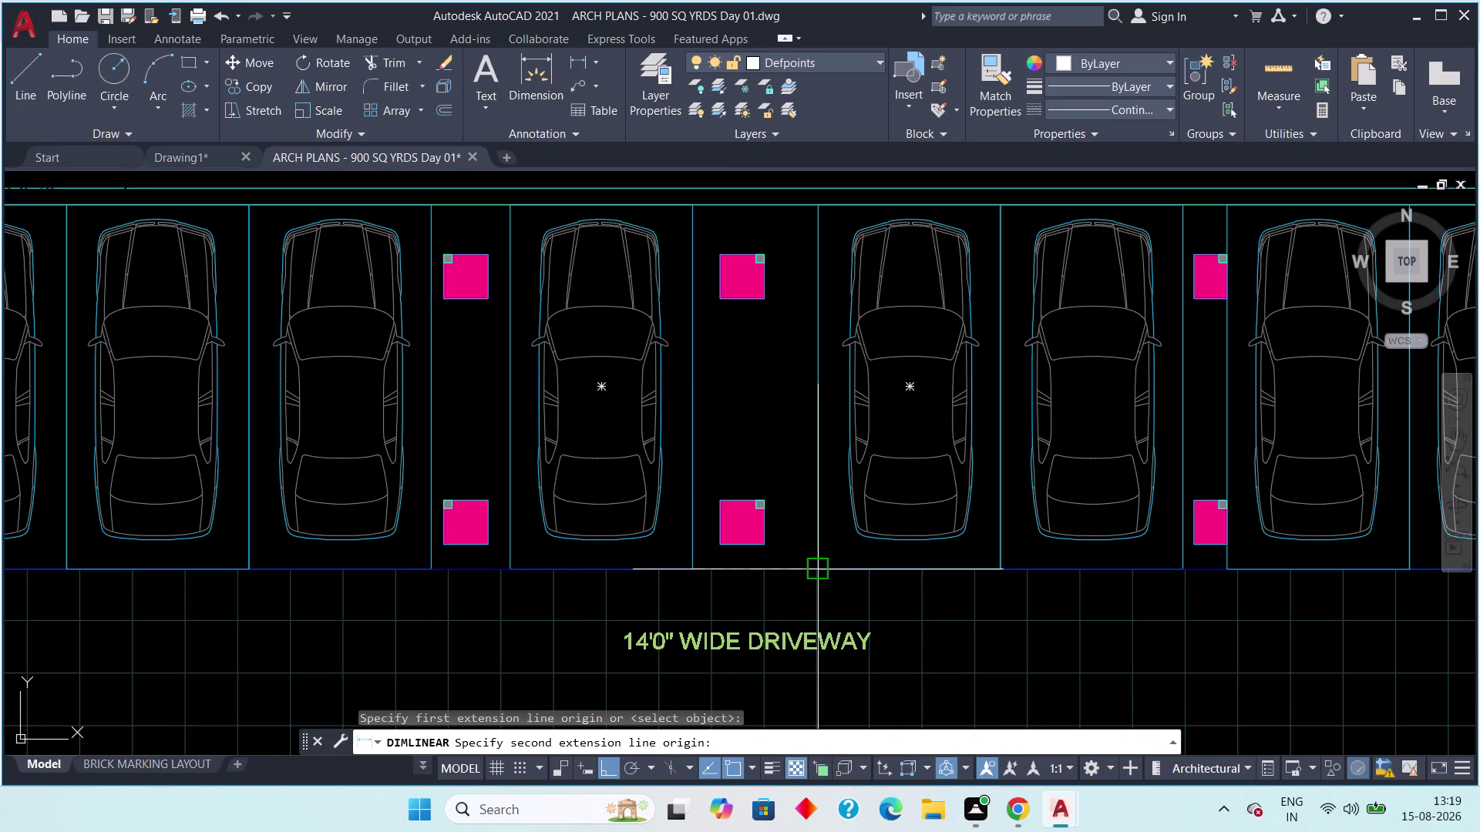
click(819, 569)
key(Escape)
scroll(down, 3)
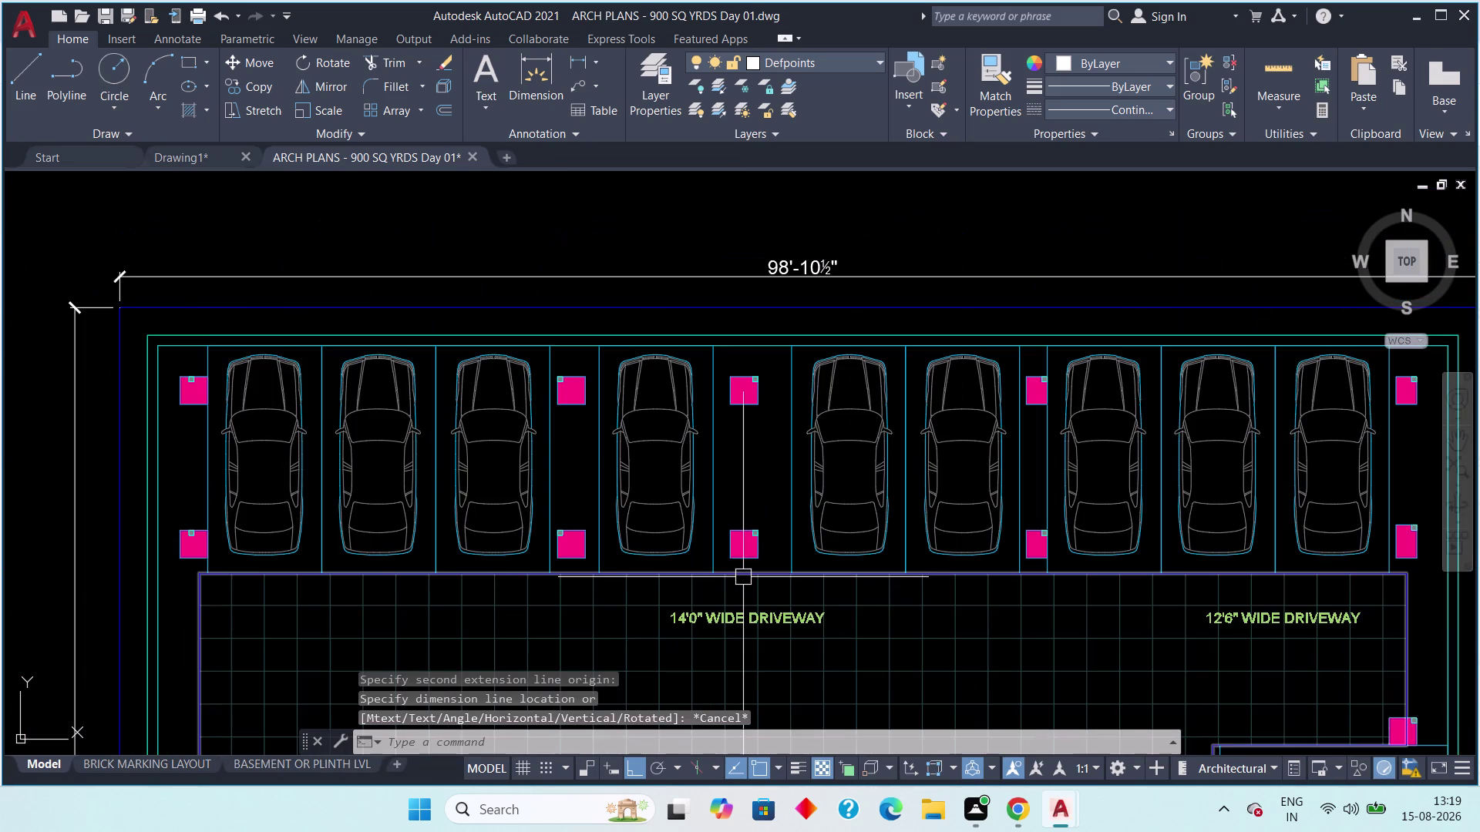
click(180, 161)
middle_drag(322, 539, 422, 503)
scroll(down, 3)
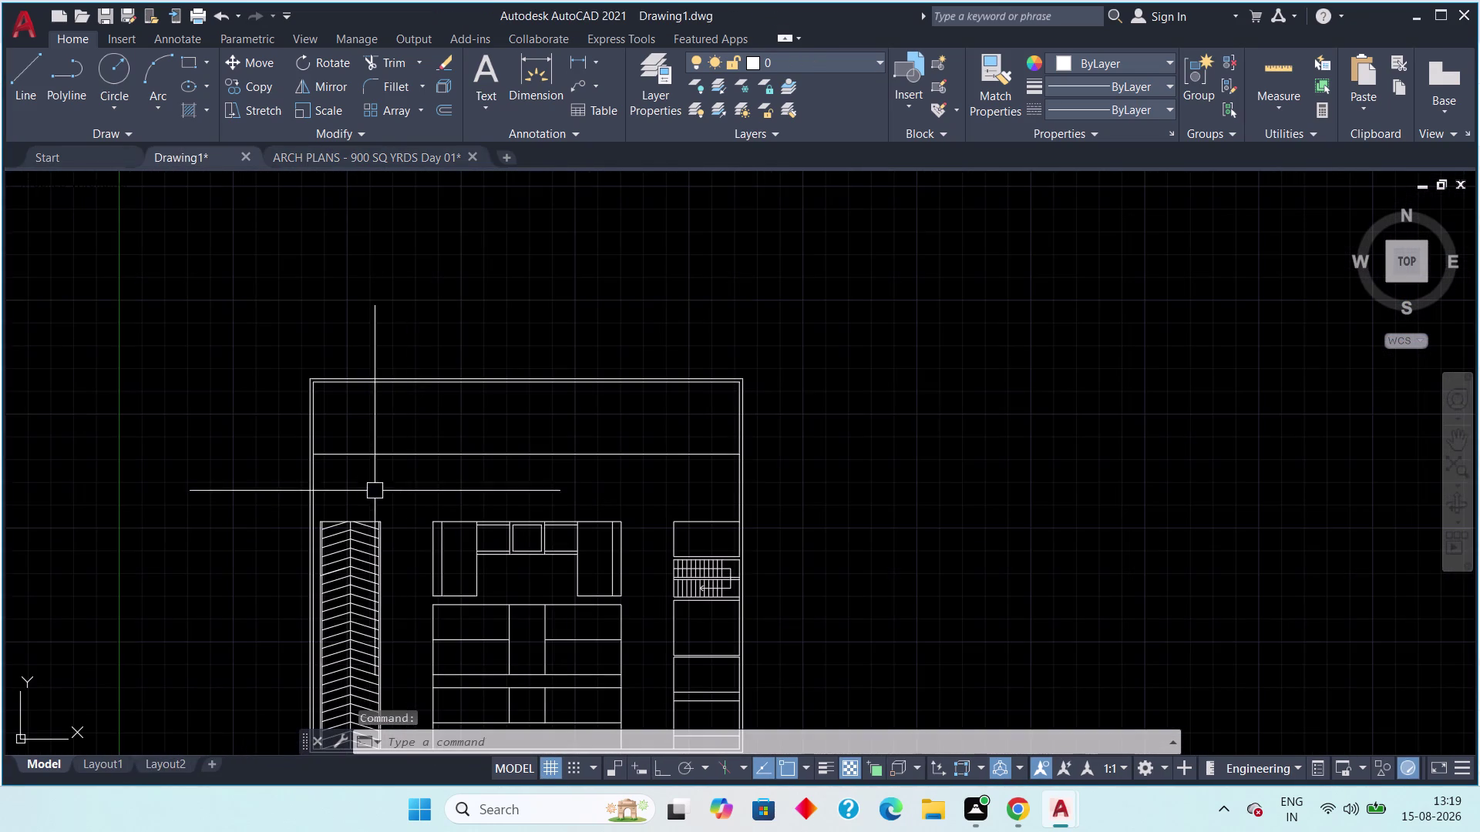
Offset the left wall line 8' into the plan as a bay divider.
scroll(up, 3)
scroll(up, 3)
scroll(up, 3)
middle_drag(324, 477, 419, 478)
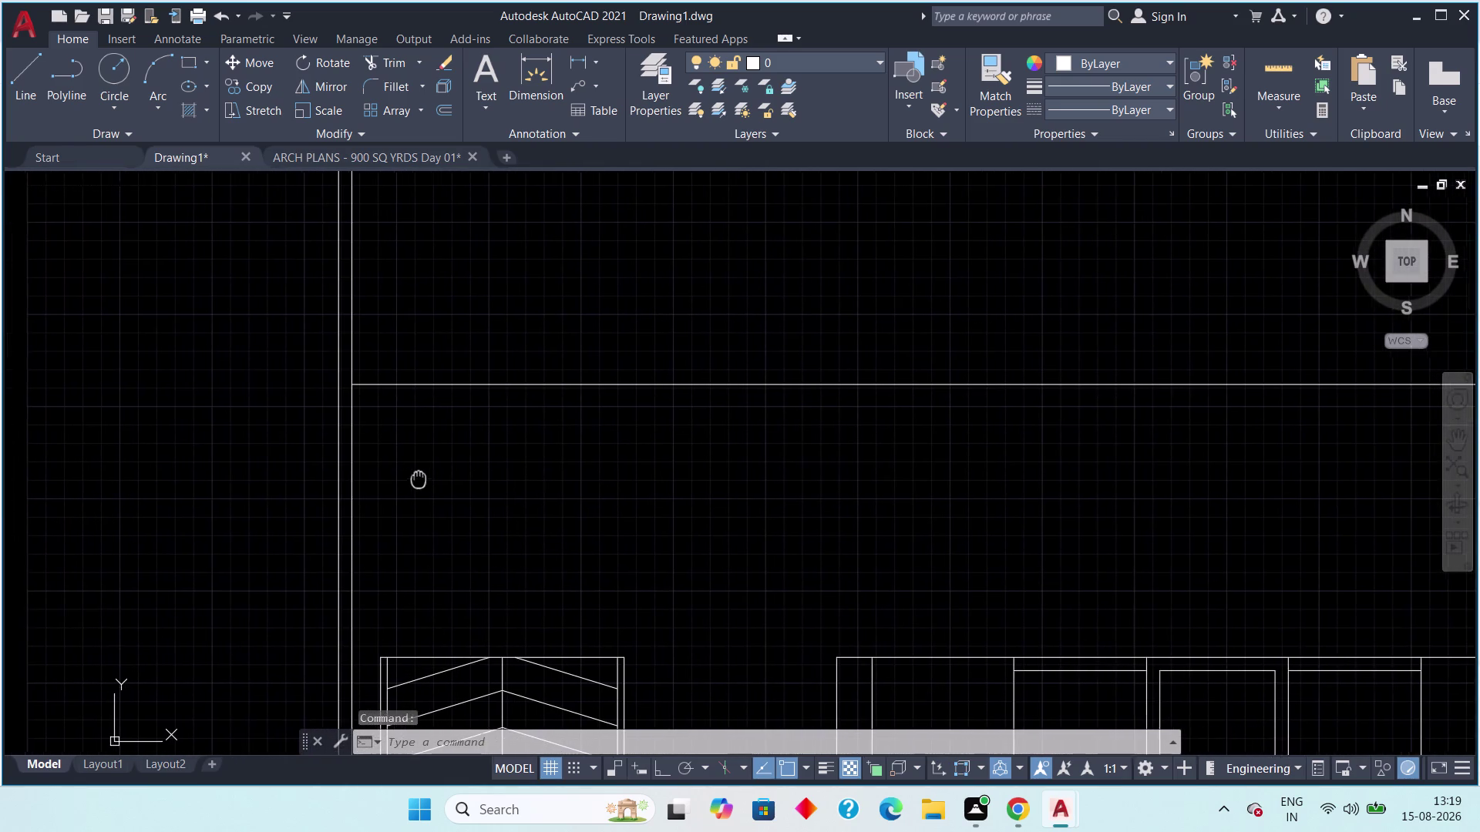
middle_drag(419, 479, 423, 477)
scroll(down, 3)
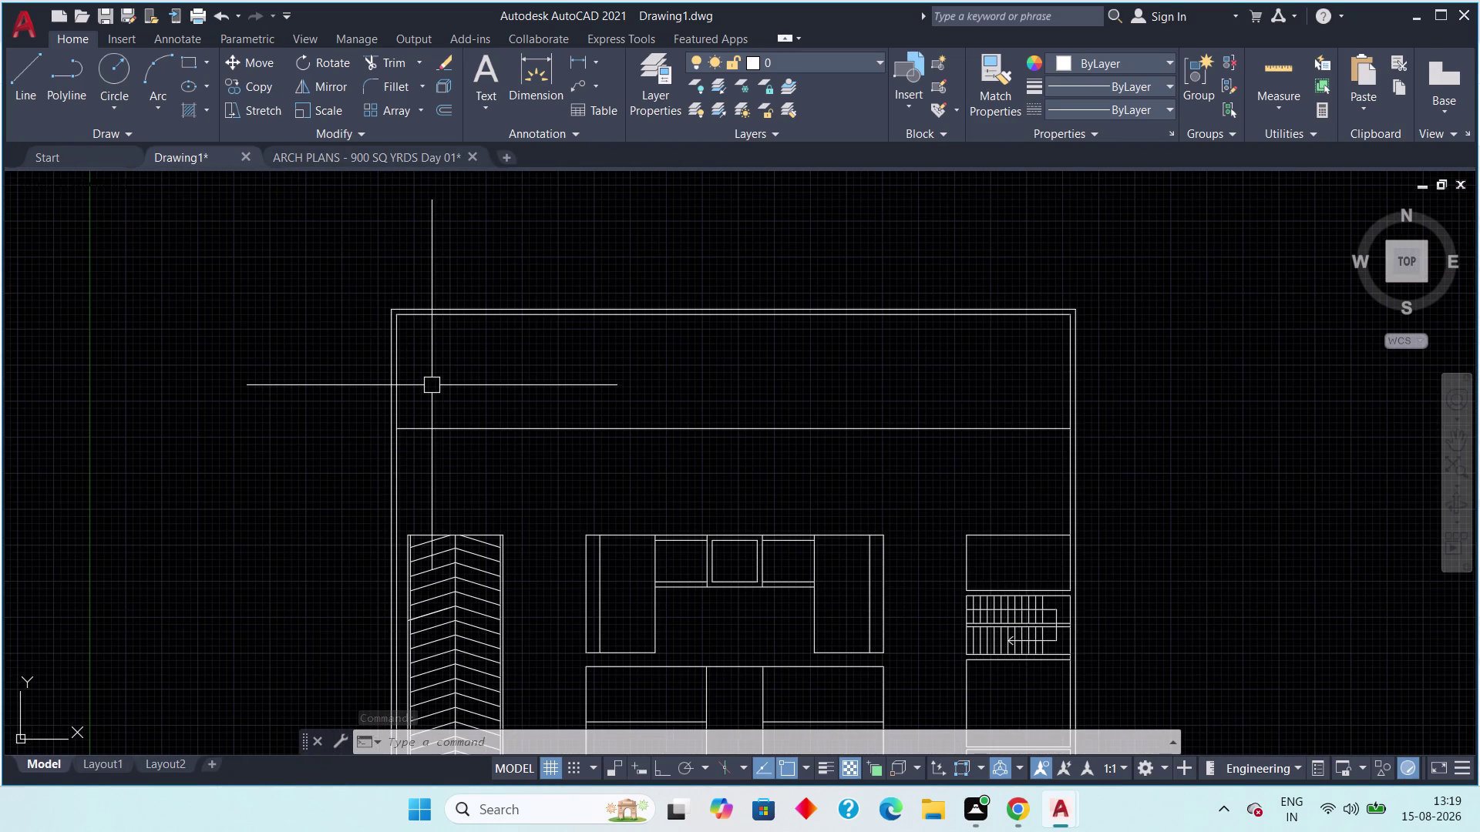
text(off)
key(space)
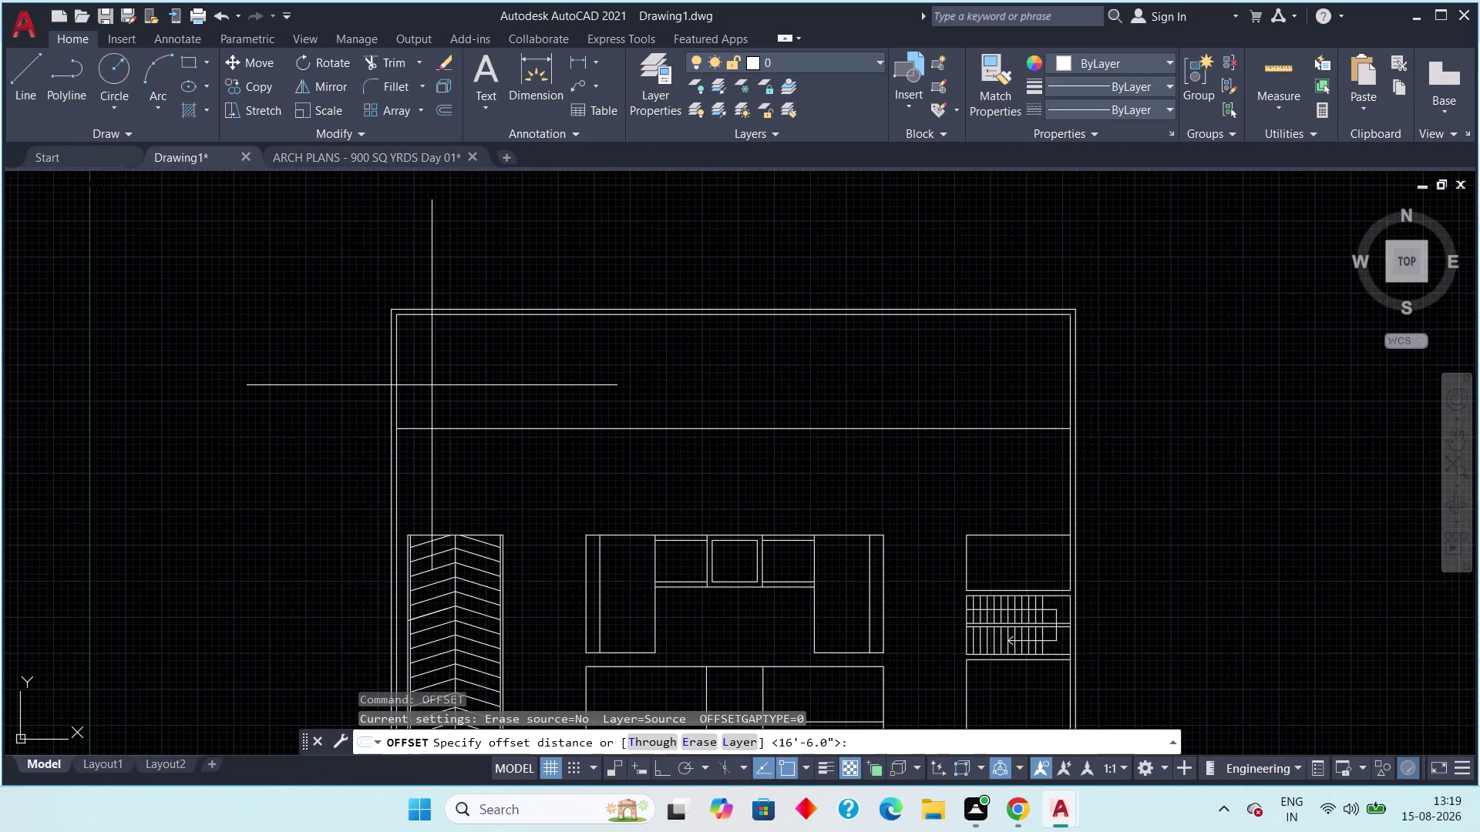
text(8')
key(space)
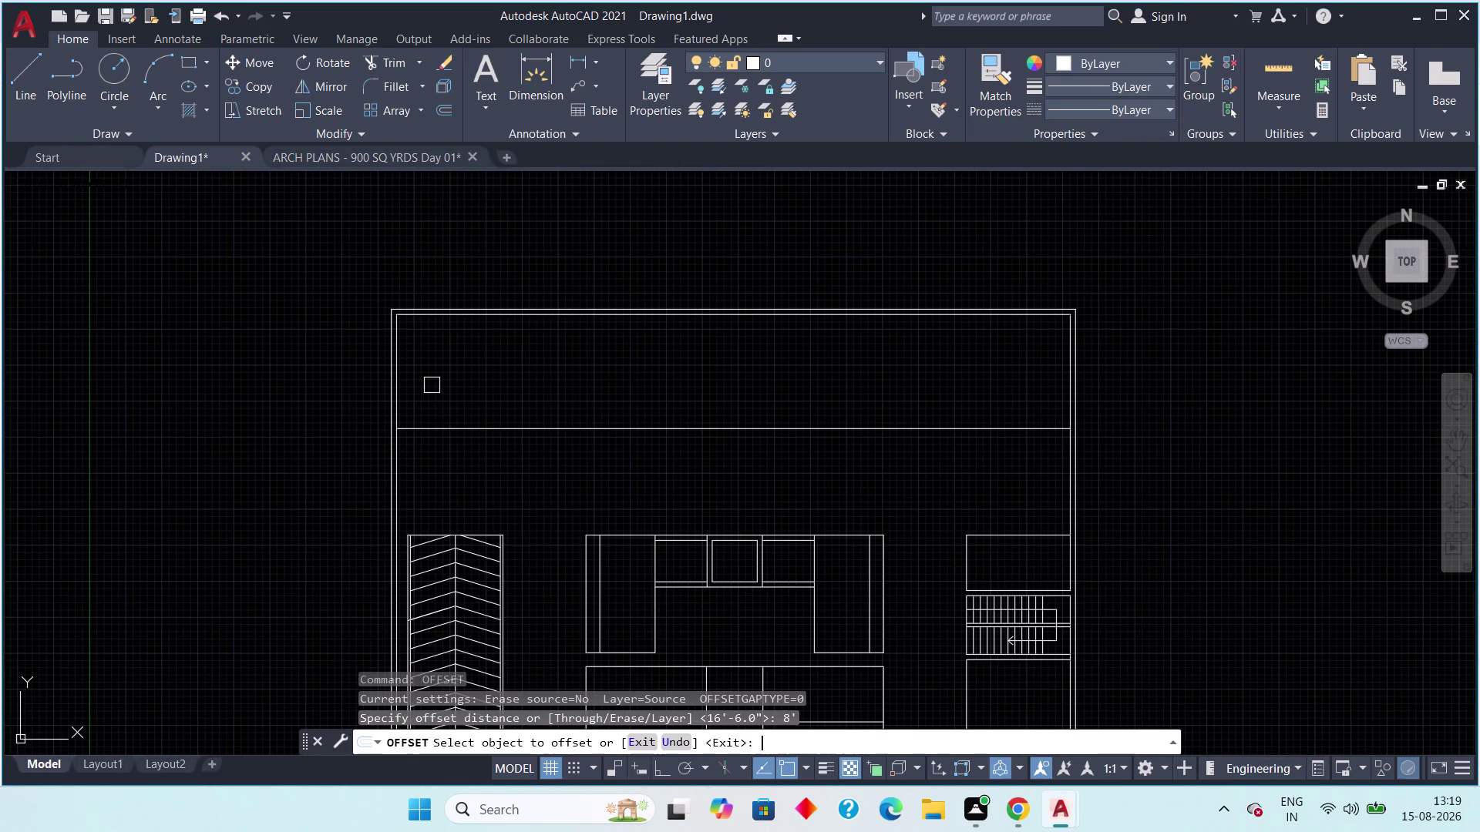
scroll(up, 3)
click(396, 416)
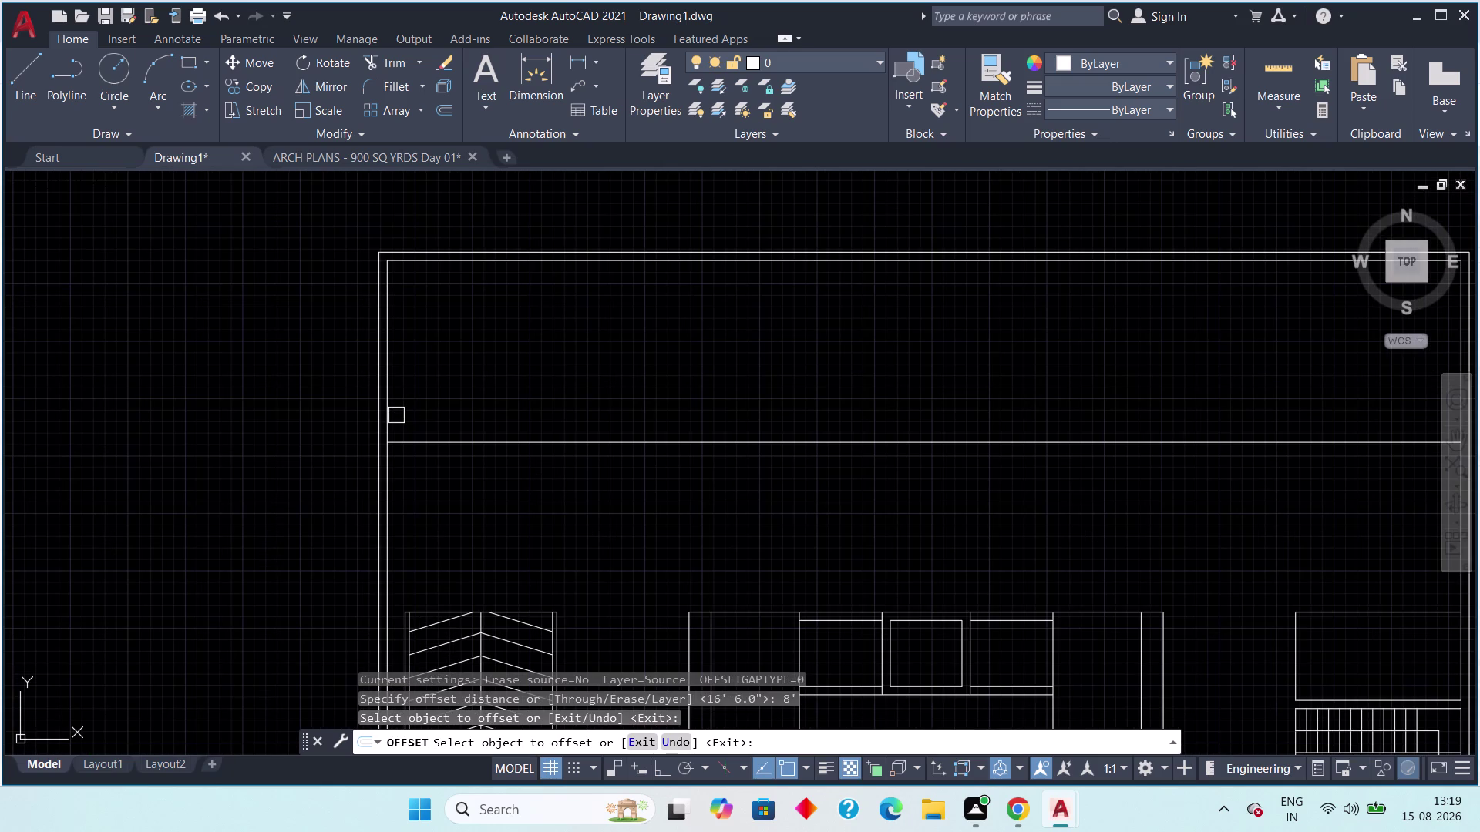
click(391, 423)
click(460, 406)
key(Escape)
Grip-stretch the divider's lower end up to the strip's bottom edge.
click(478, 501)
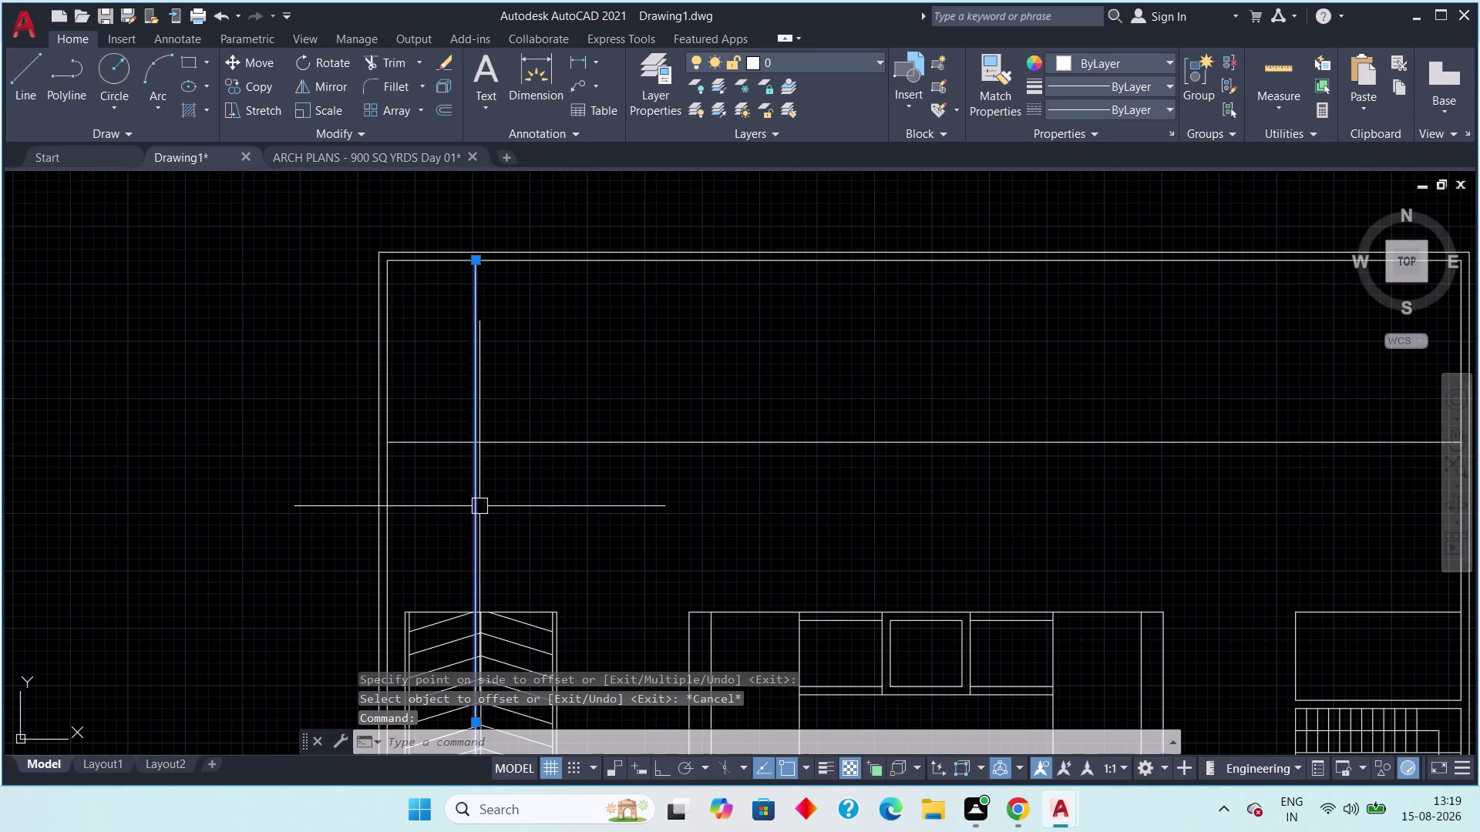
scroll(down, 3)
middle_drag(484, 545, 429, 312)
scroll(up, 3)
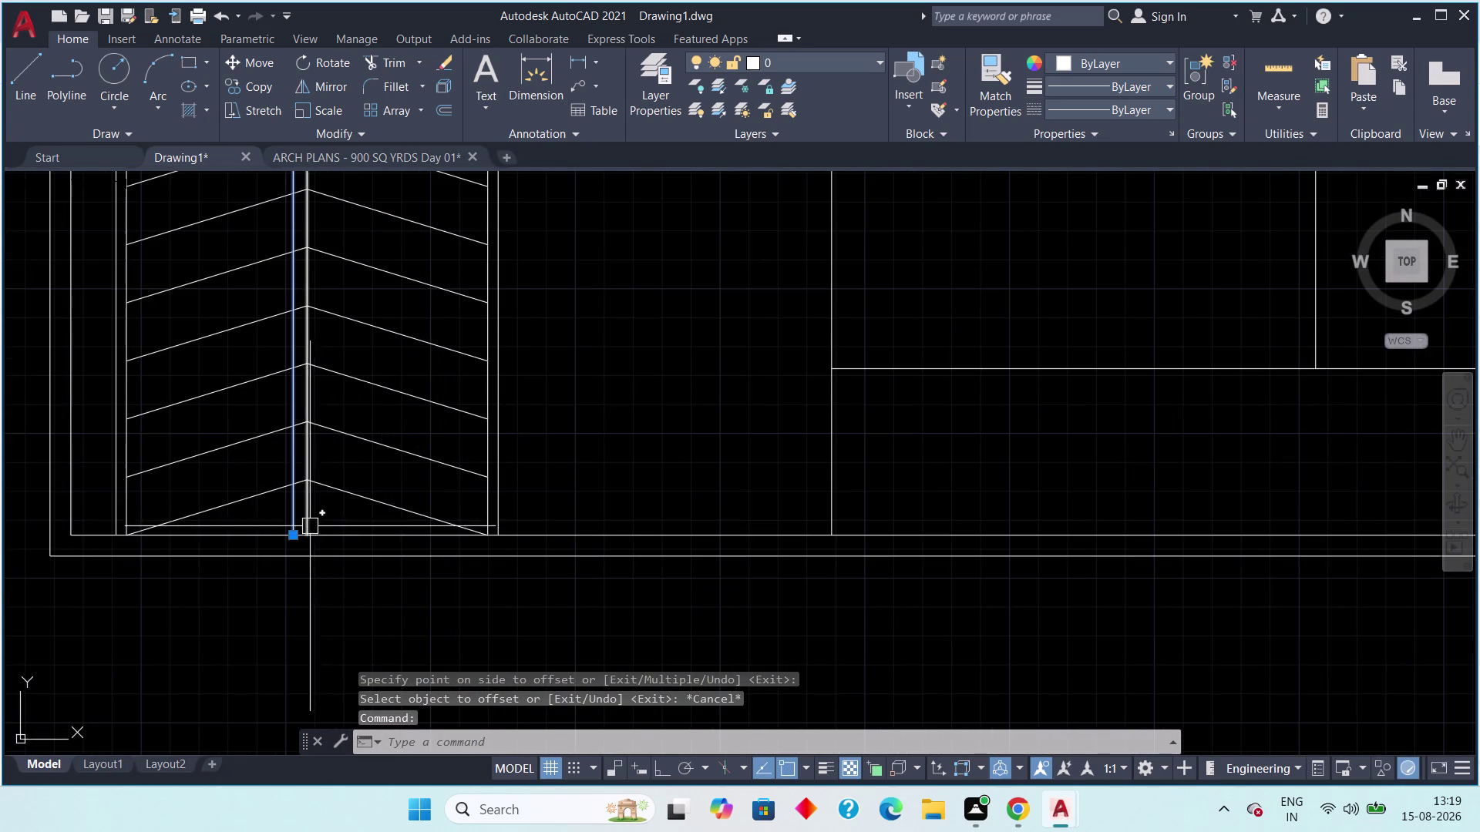
click(295, 536)
scroll(down, 3)
middle_drag(285, 402, 256, 710)
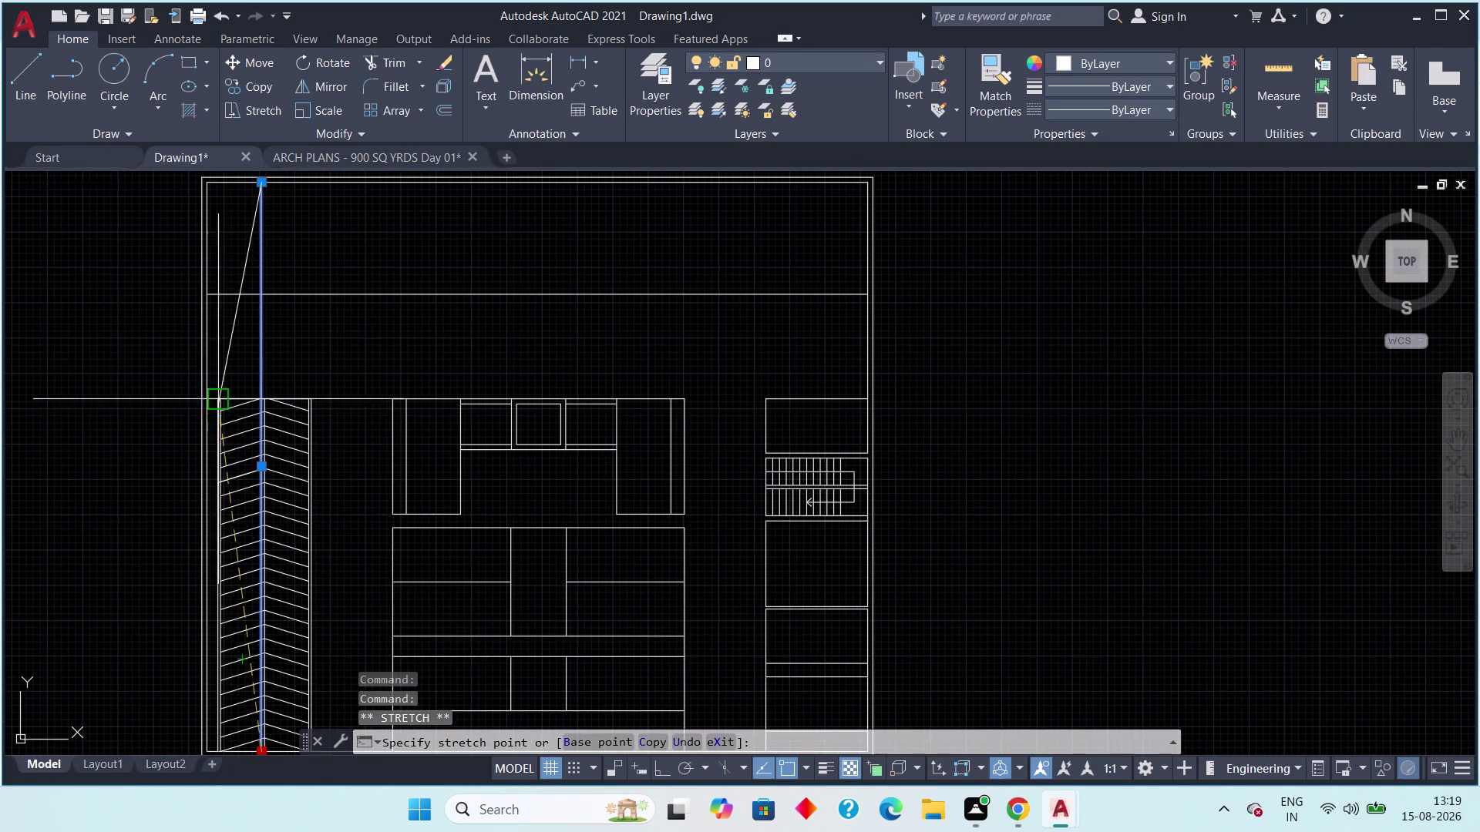
click(258, 286)
key(Escape)
Pan over the top strip and begin another offset.
middle_drag(327, 249, 316, 386)
scroll(up, 3)
text(o)
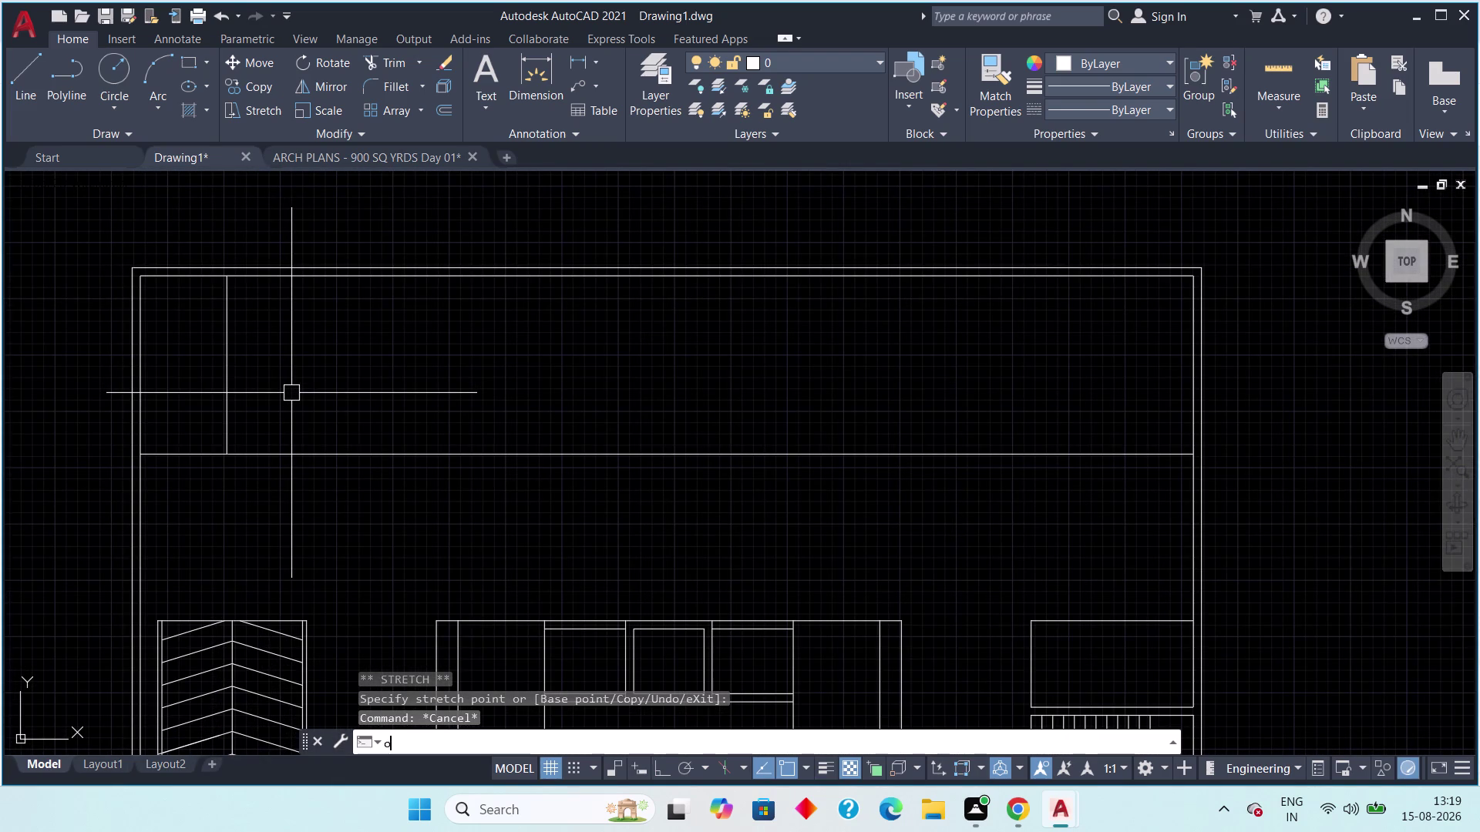
Offset two new bay dividers, each 8' further right, starting from the first divider.
text(ff)
key(space)
text(8')
key(space)
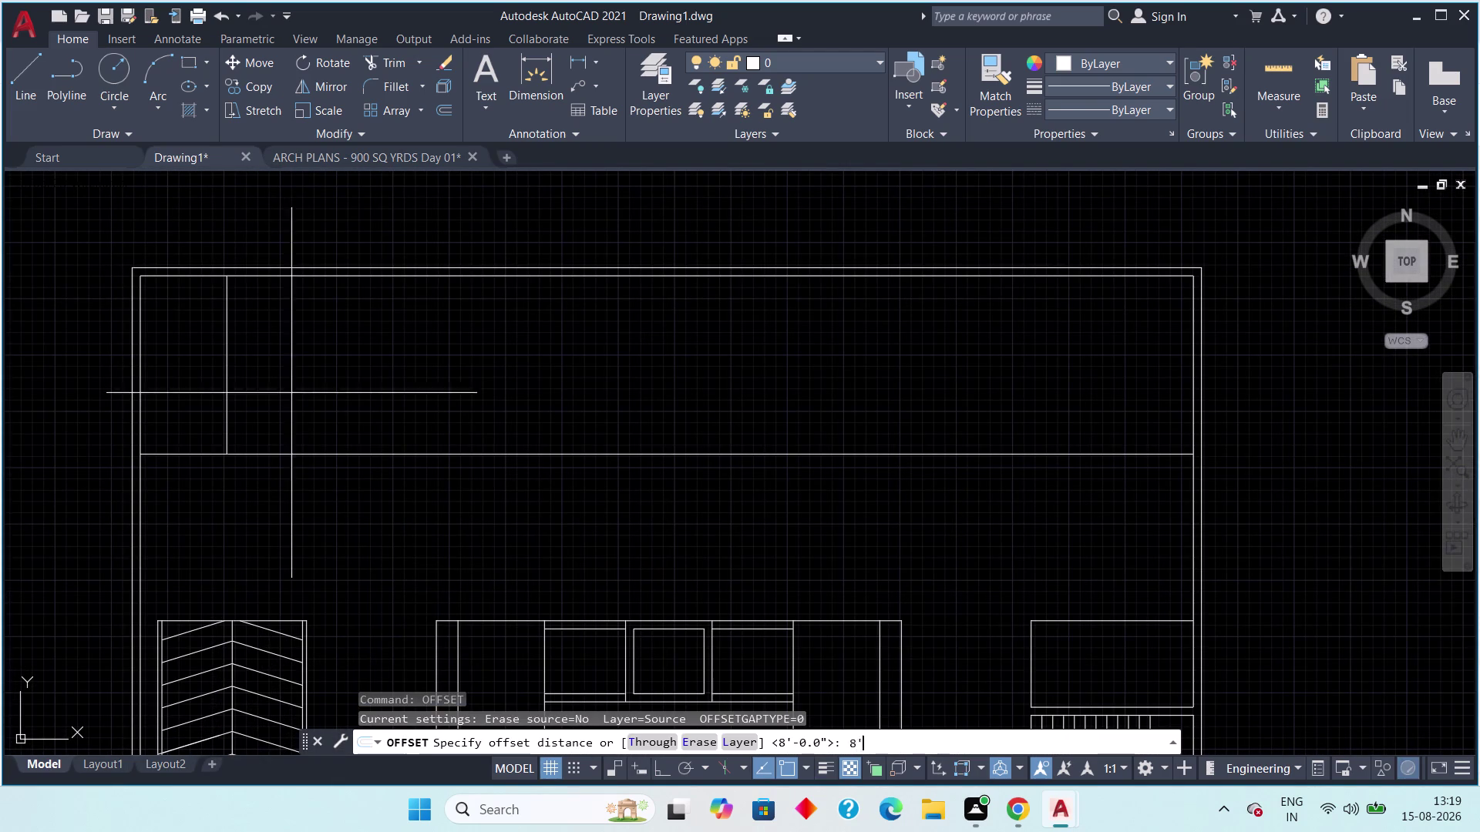
click(226, 418)
click(322, 385)
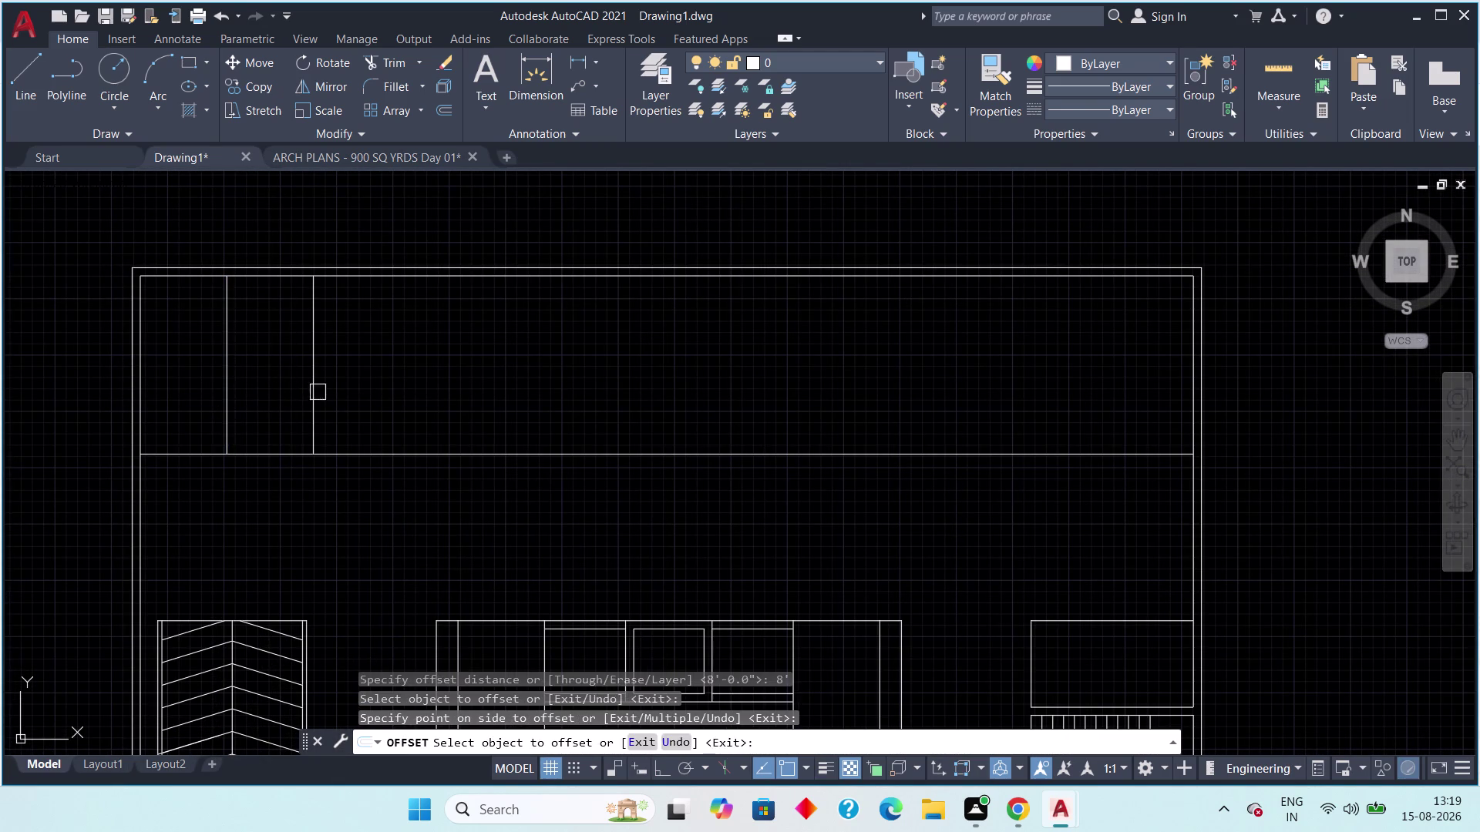
click(312, 398)
click(379, 385)
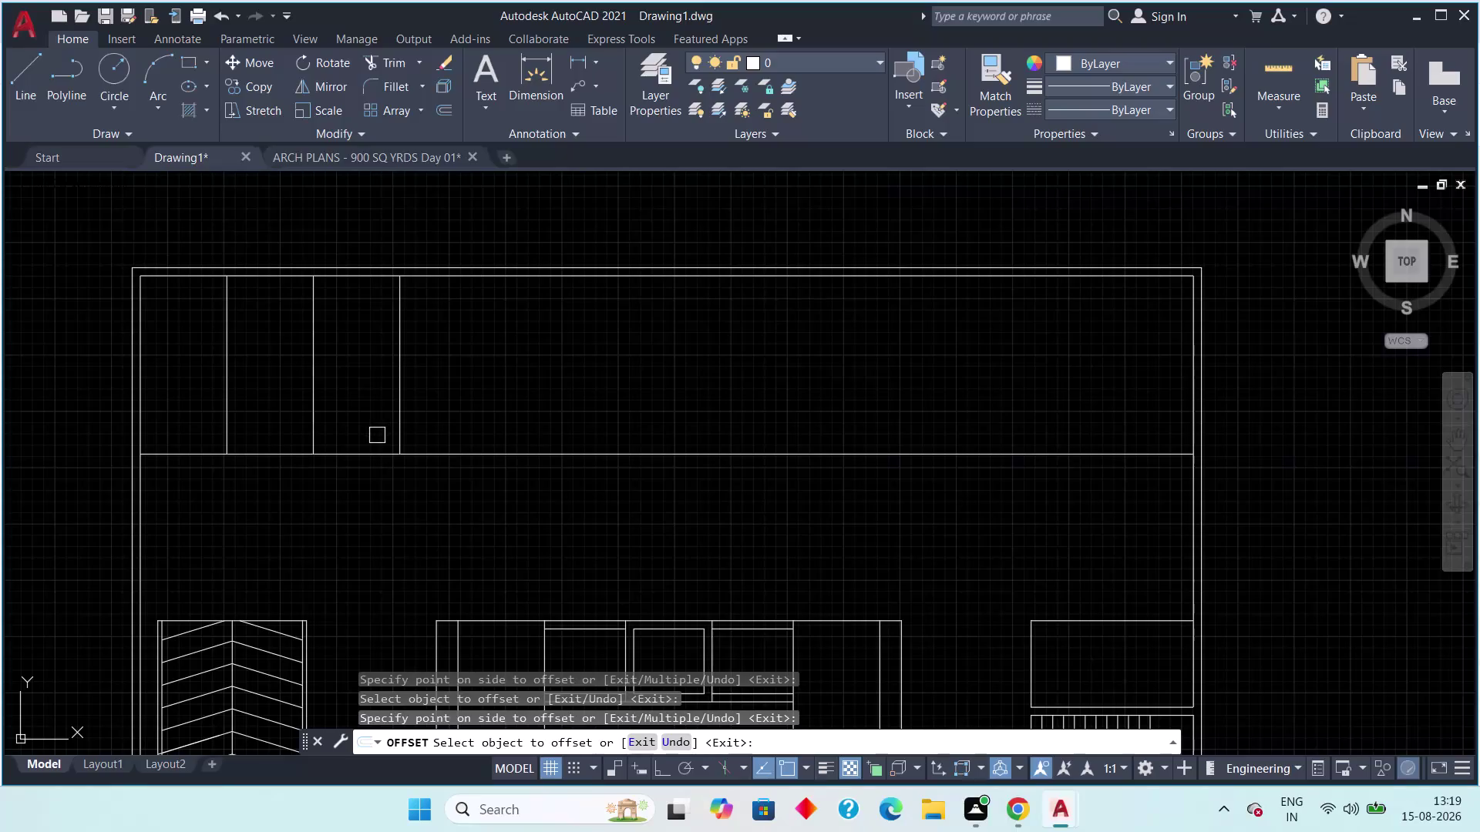
key(Escape)
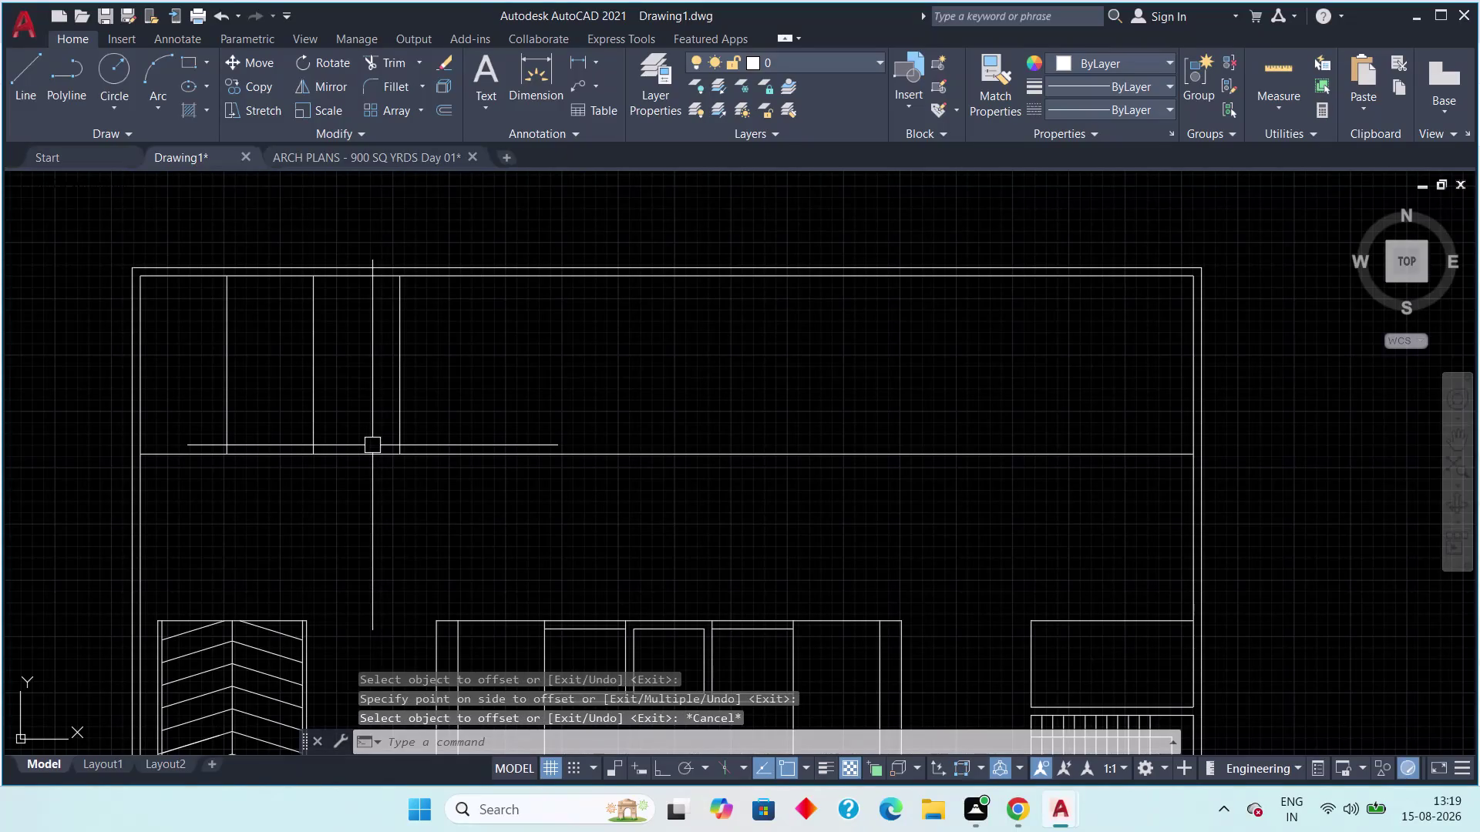
Add a divider 3'-6" to the right of the last bay line.
key(space)
text(3')
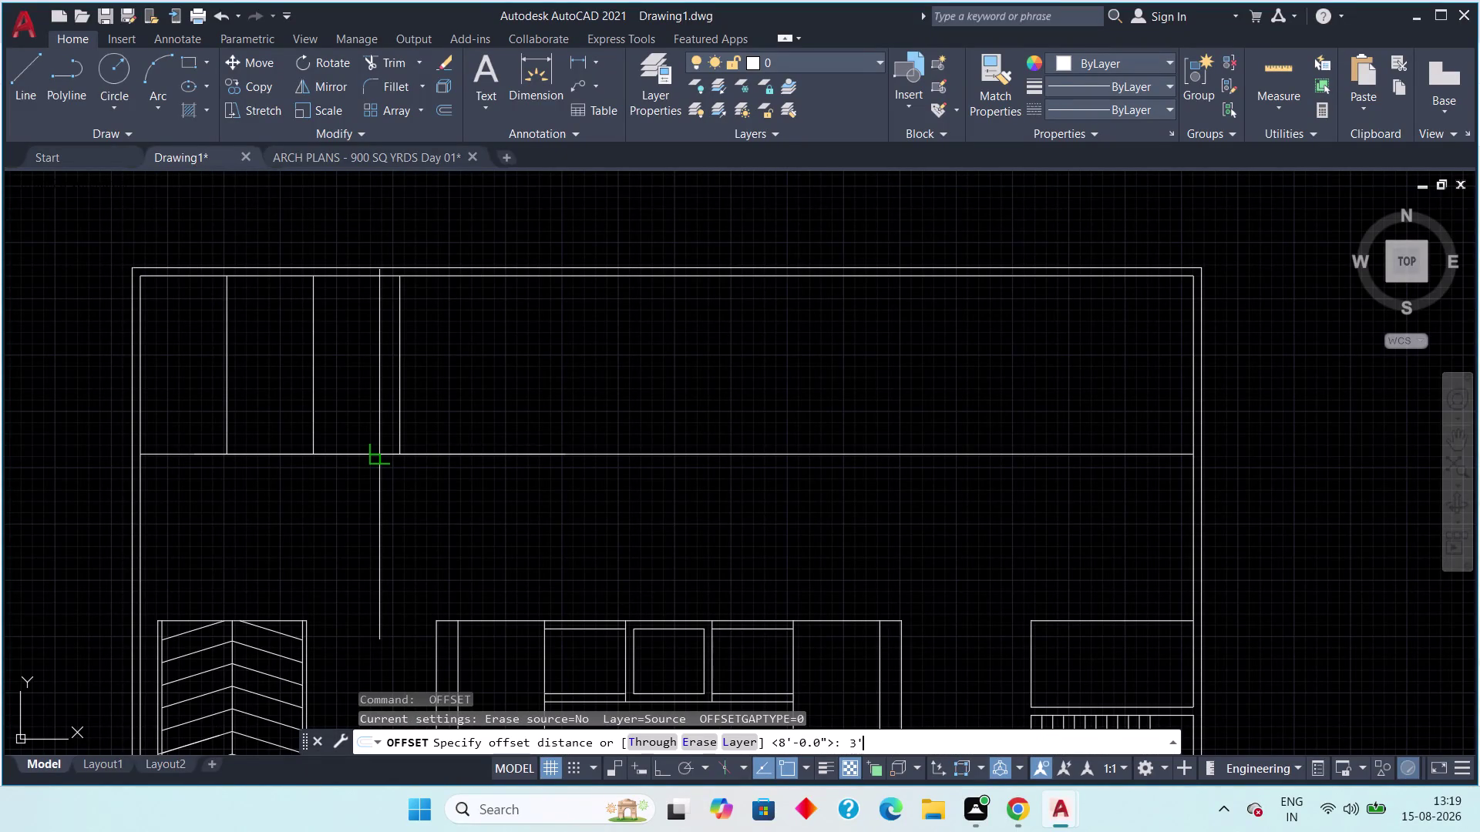
text(6")
key(space)
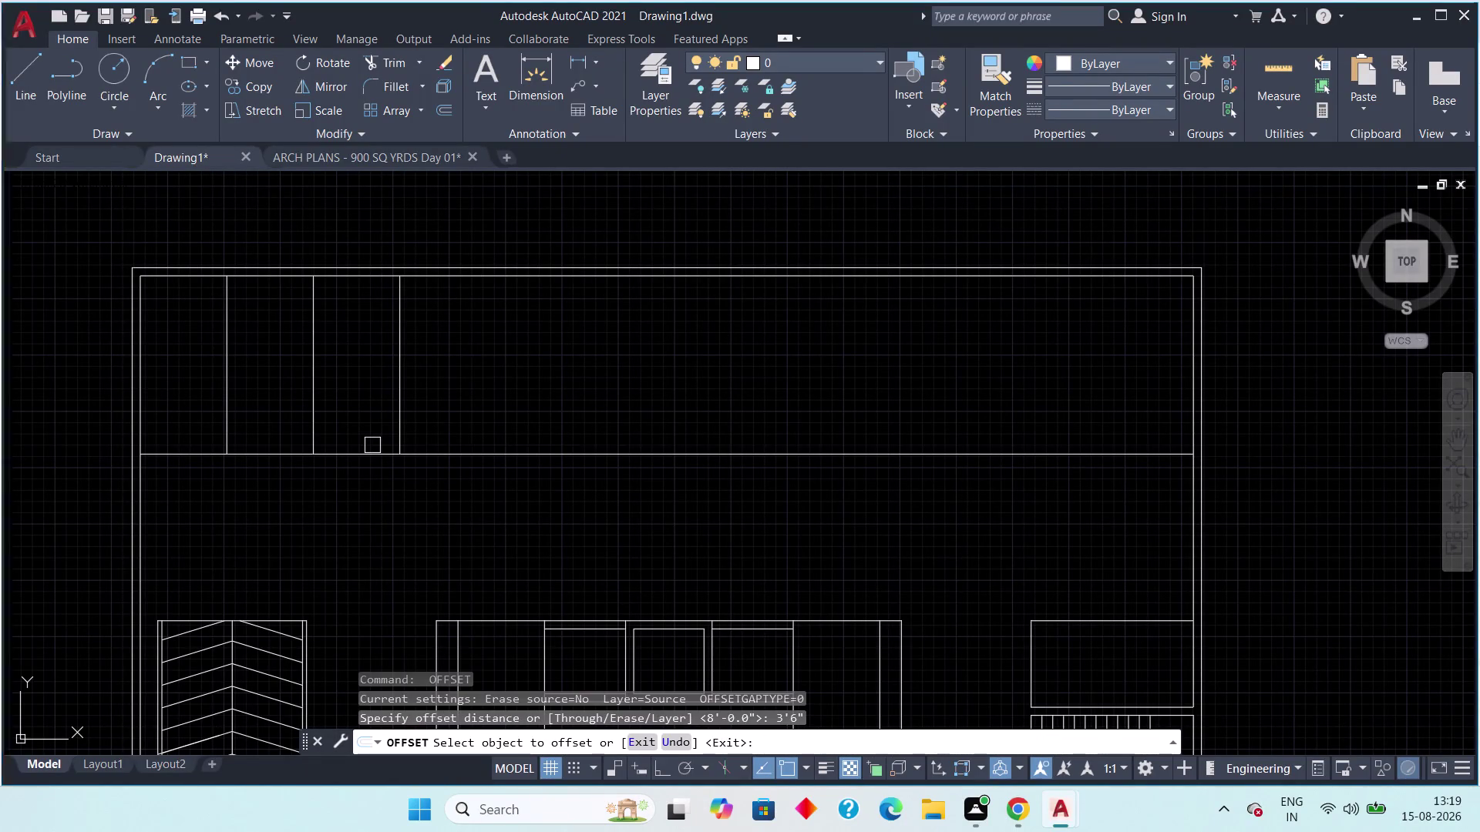
drag(397, 406, 412, 405)
click(473, 401)
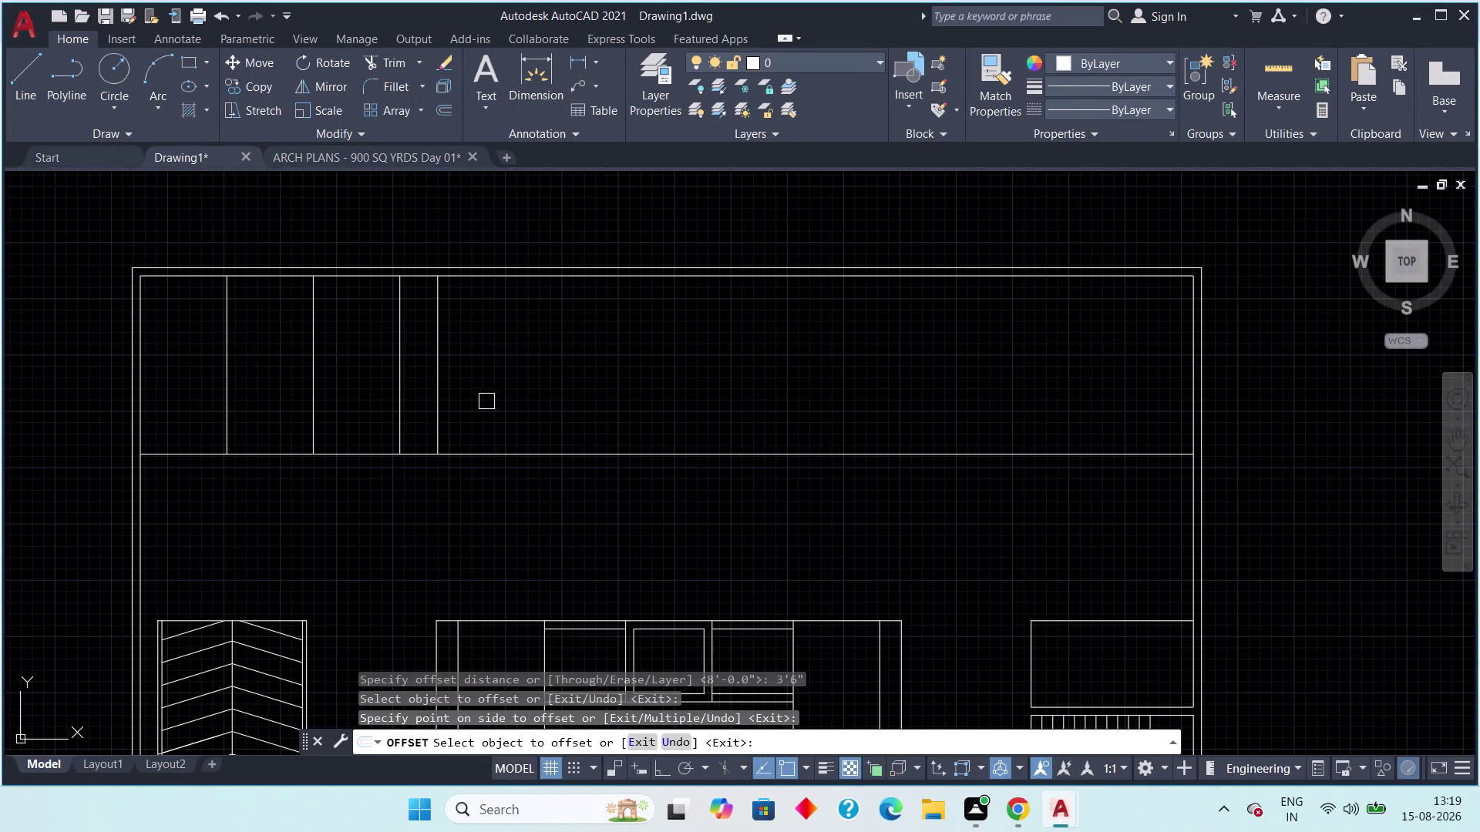
key(Escape)
Add another bay divider 8' to the right of the last line.
key(space)
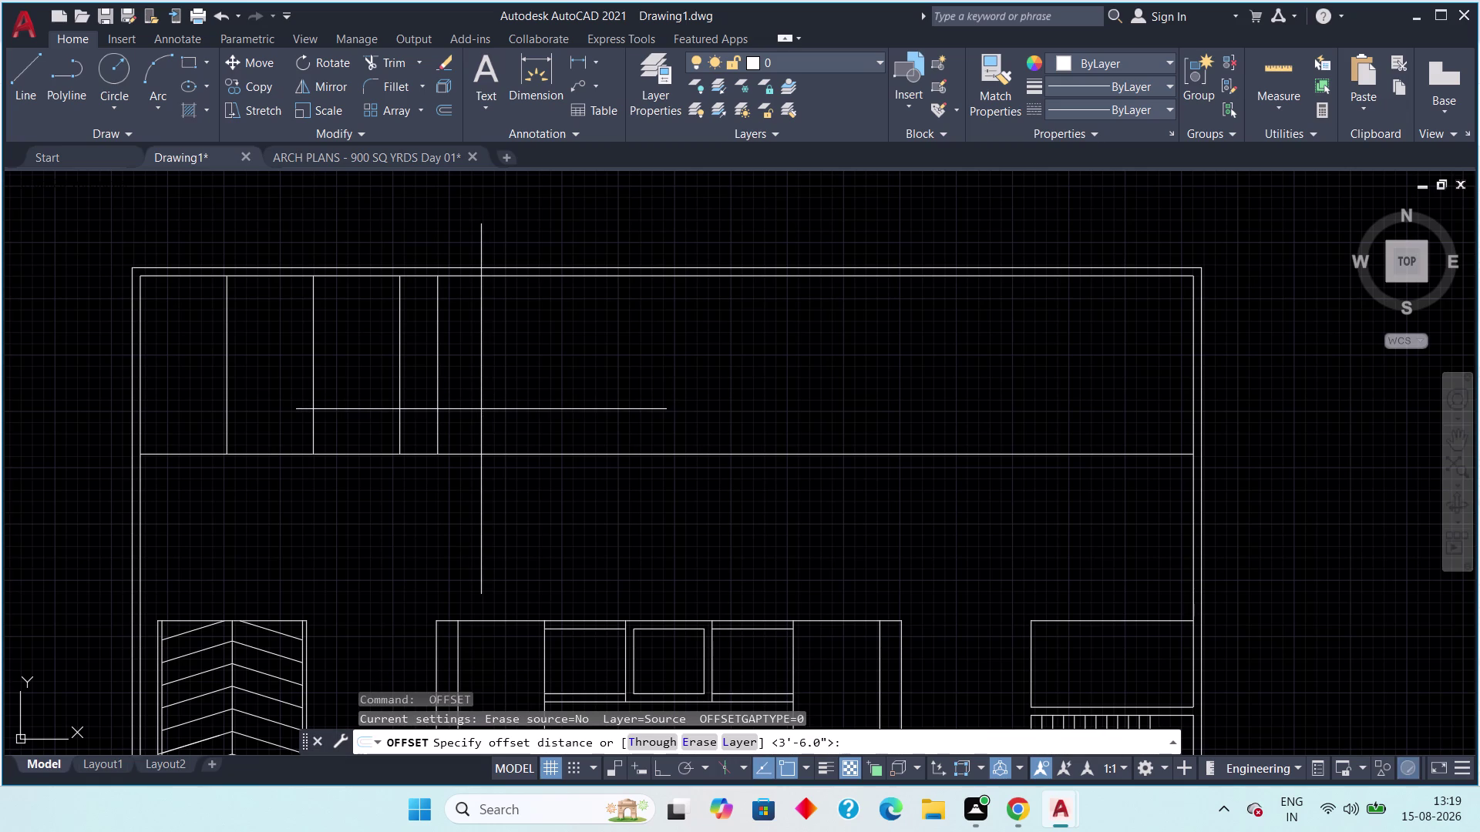
text(8')
key(space)
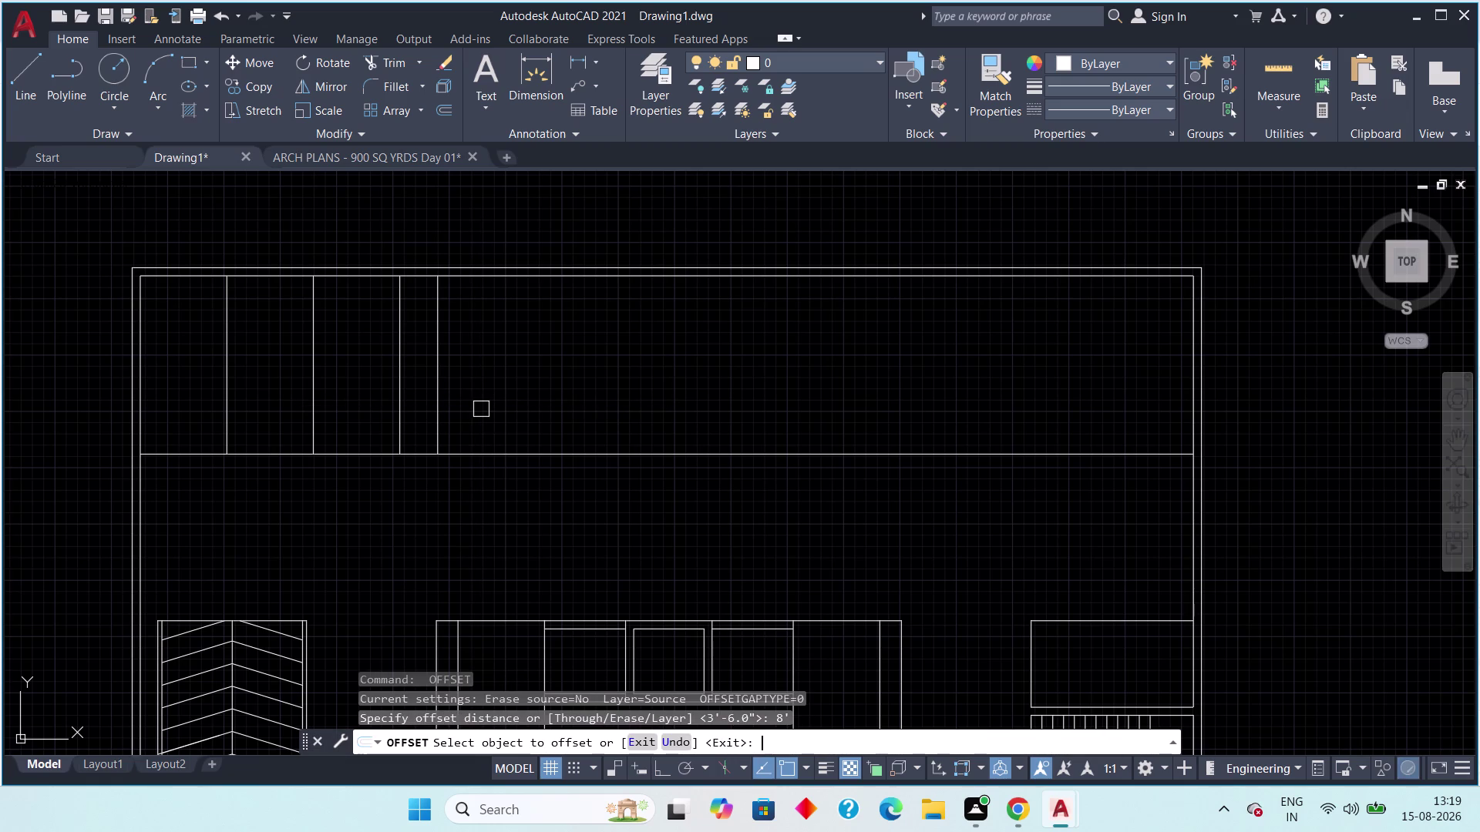
click(440, 430)
click(540, 374)
key(Escape)
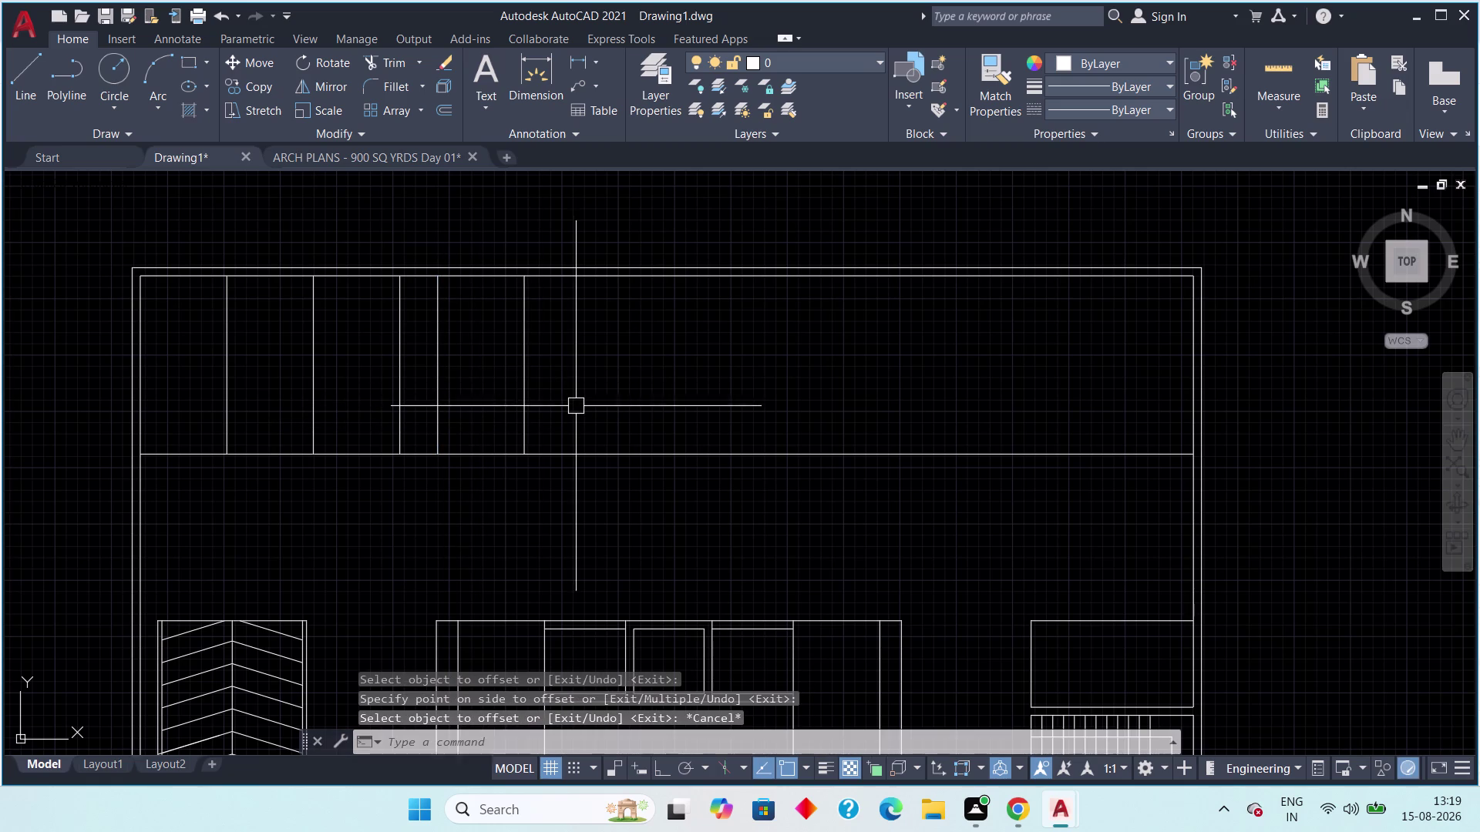
Add a divider 6' right of the newest line, then view the reference parking plan.
key(space)
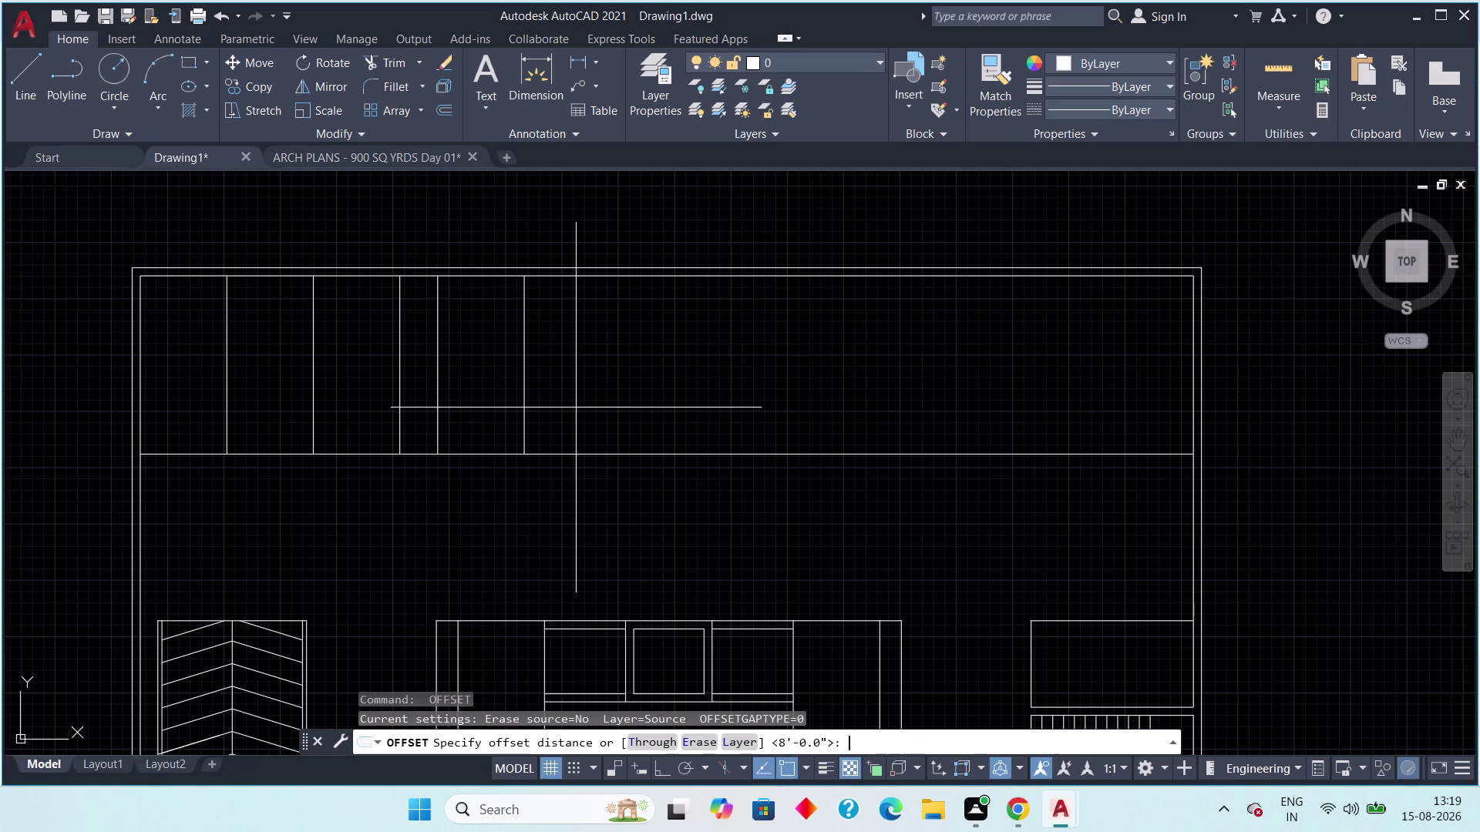
key(6)
text(')
key(space)
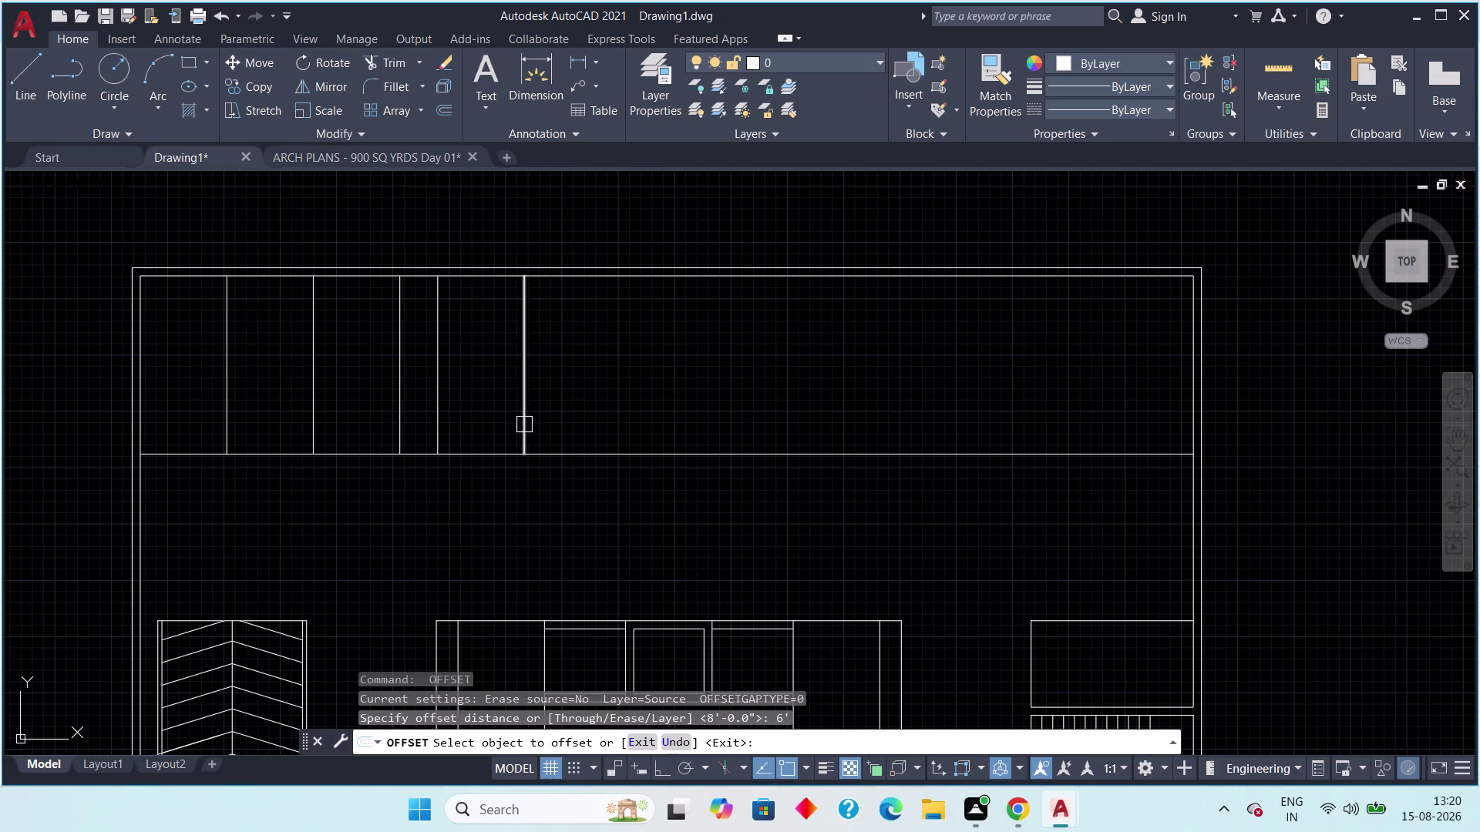
click(524, 424)
click(585, 394)
key(Escape)
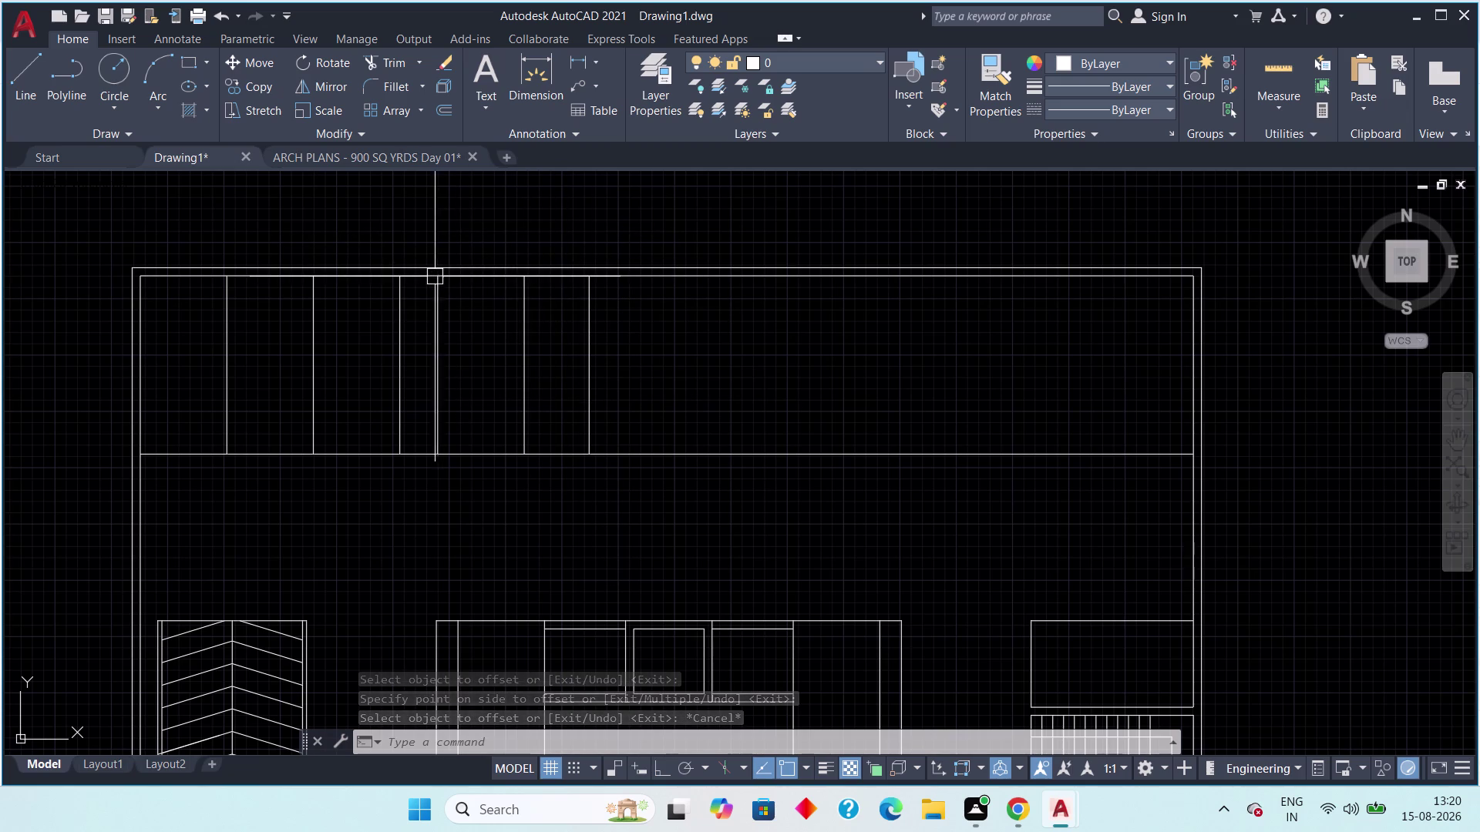
click(312, 149)
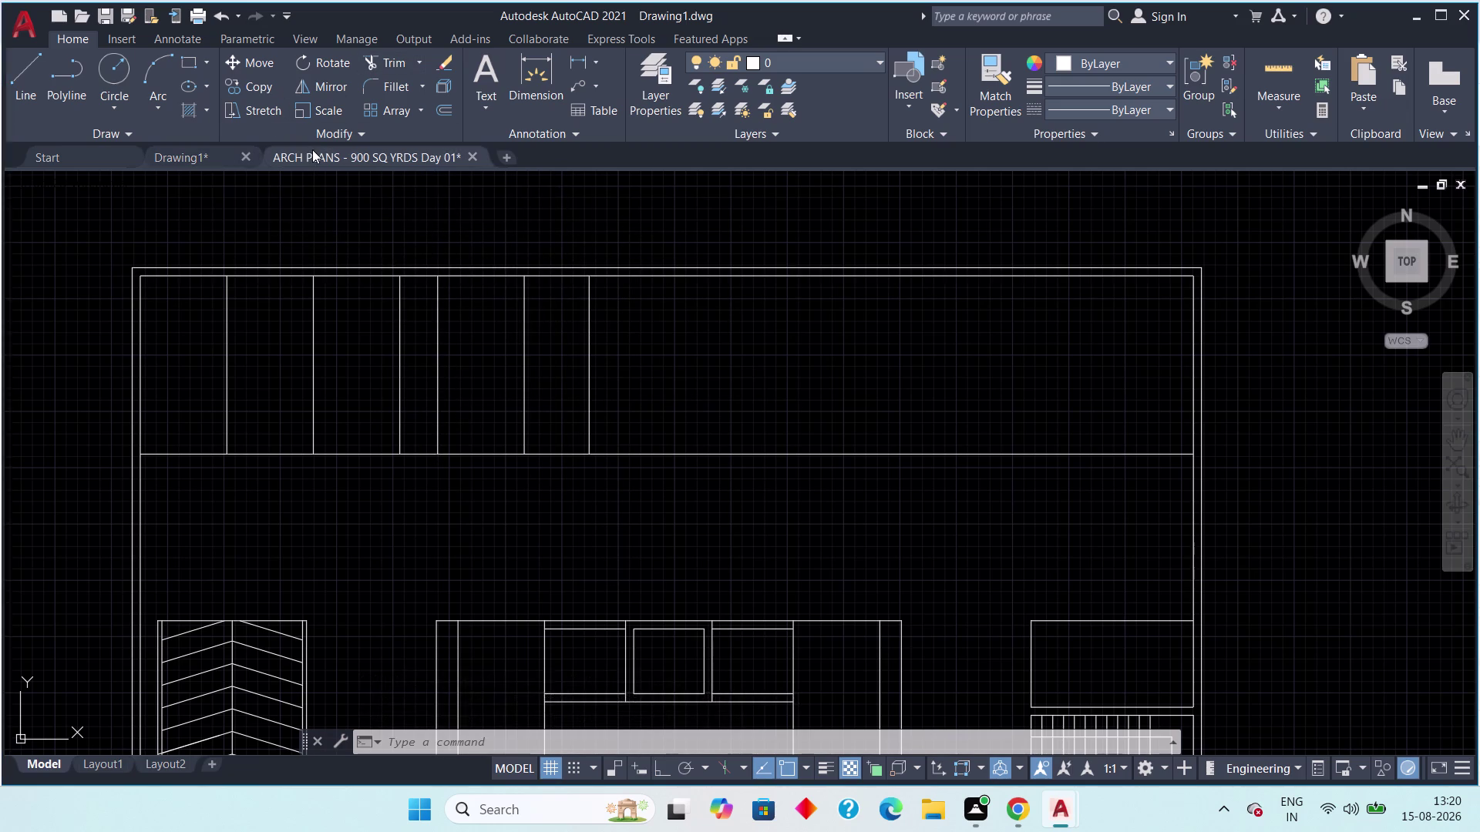
middle_drag(798, 429, 496, 400)
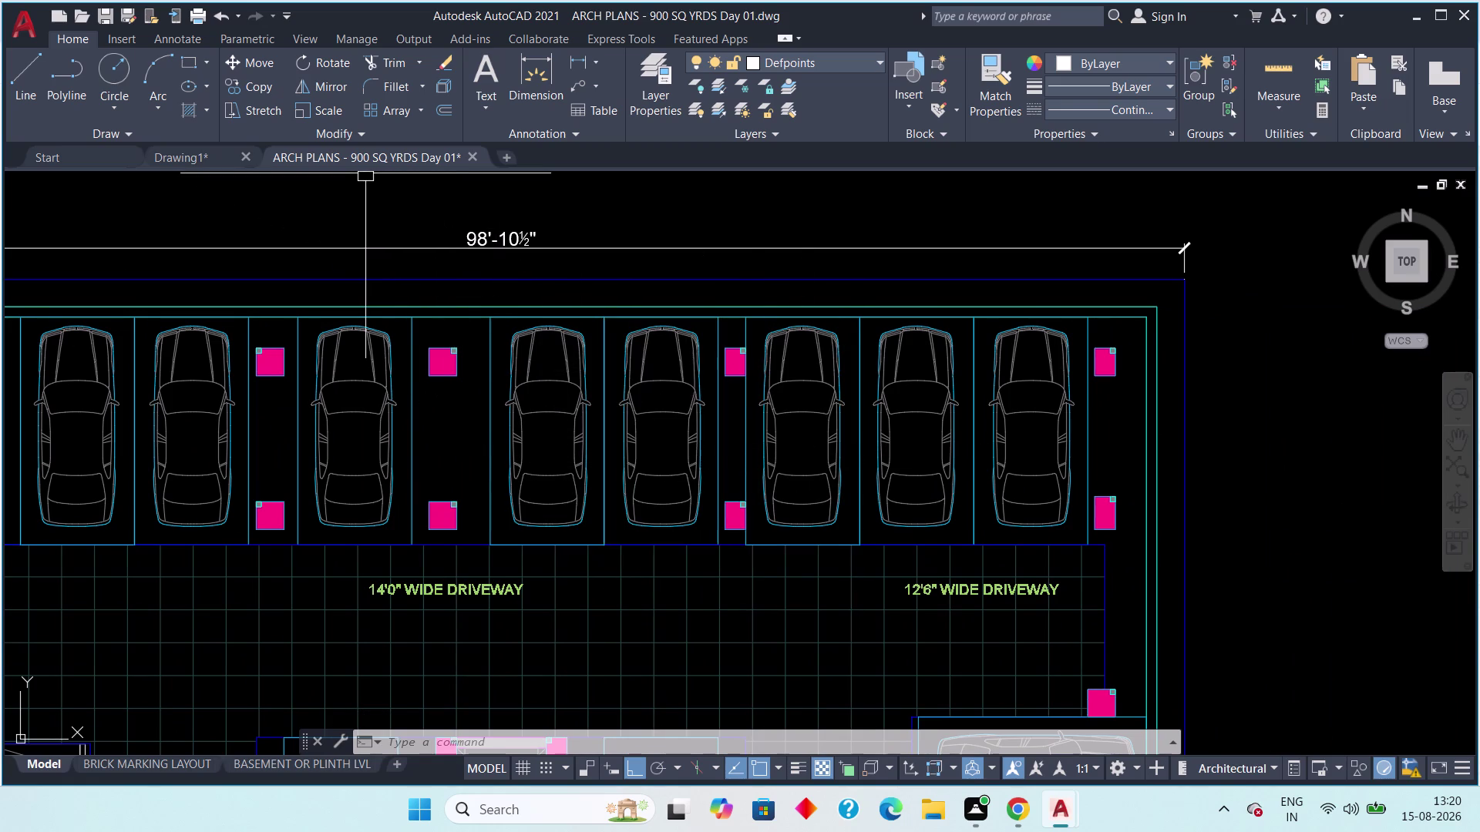
click(184, 154)
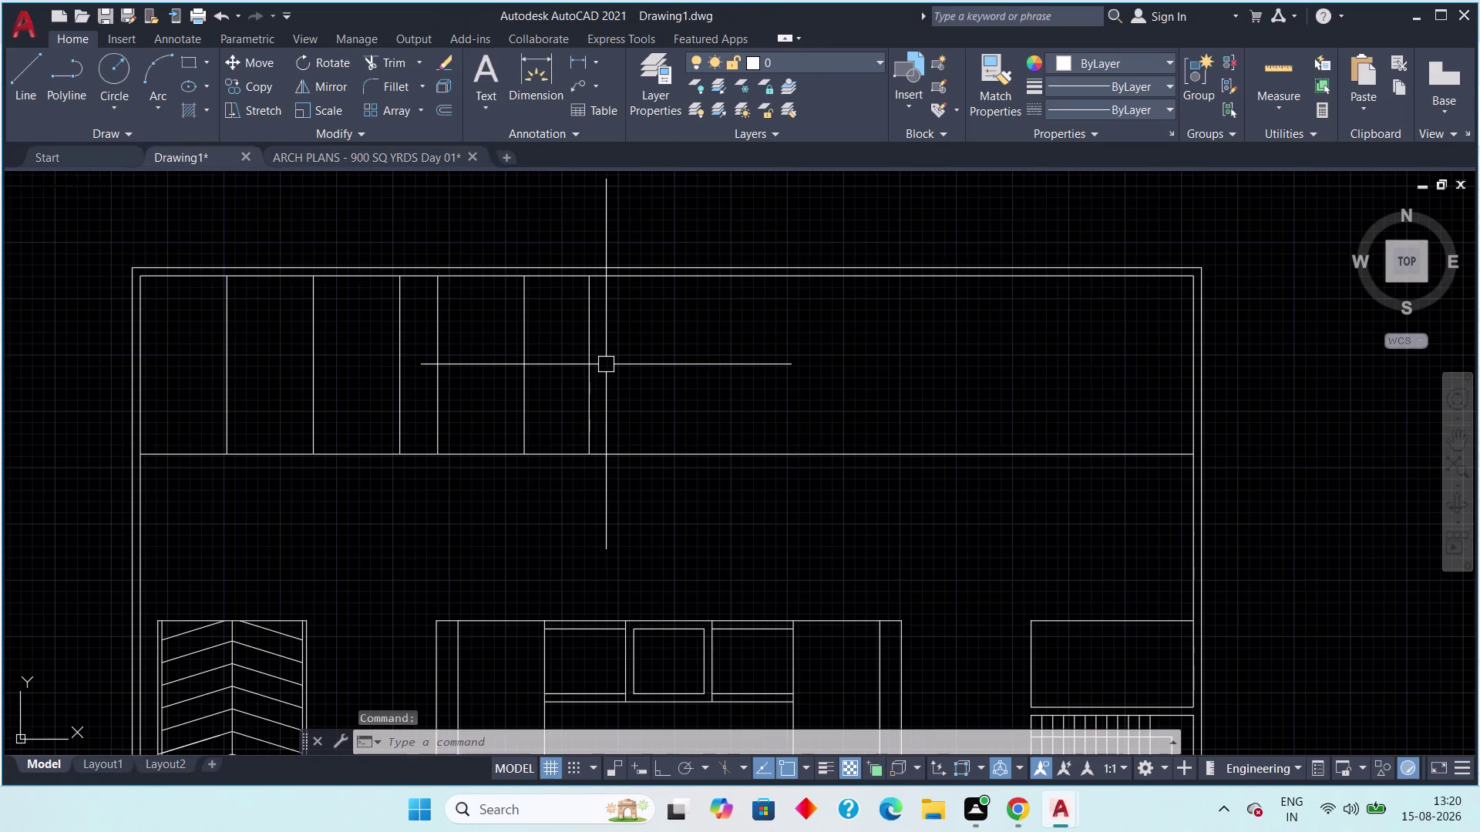
Offset the latest bay line 8' to the right as a new divider.
text(off)
key(space)
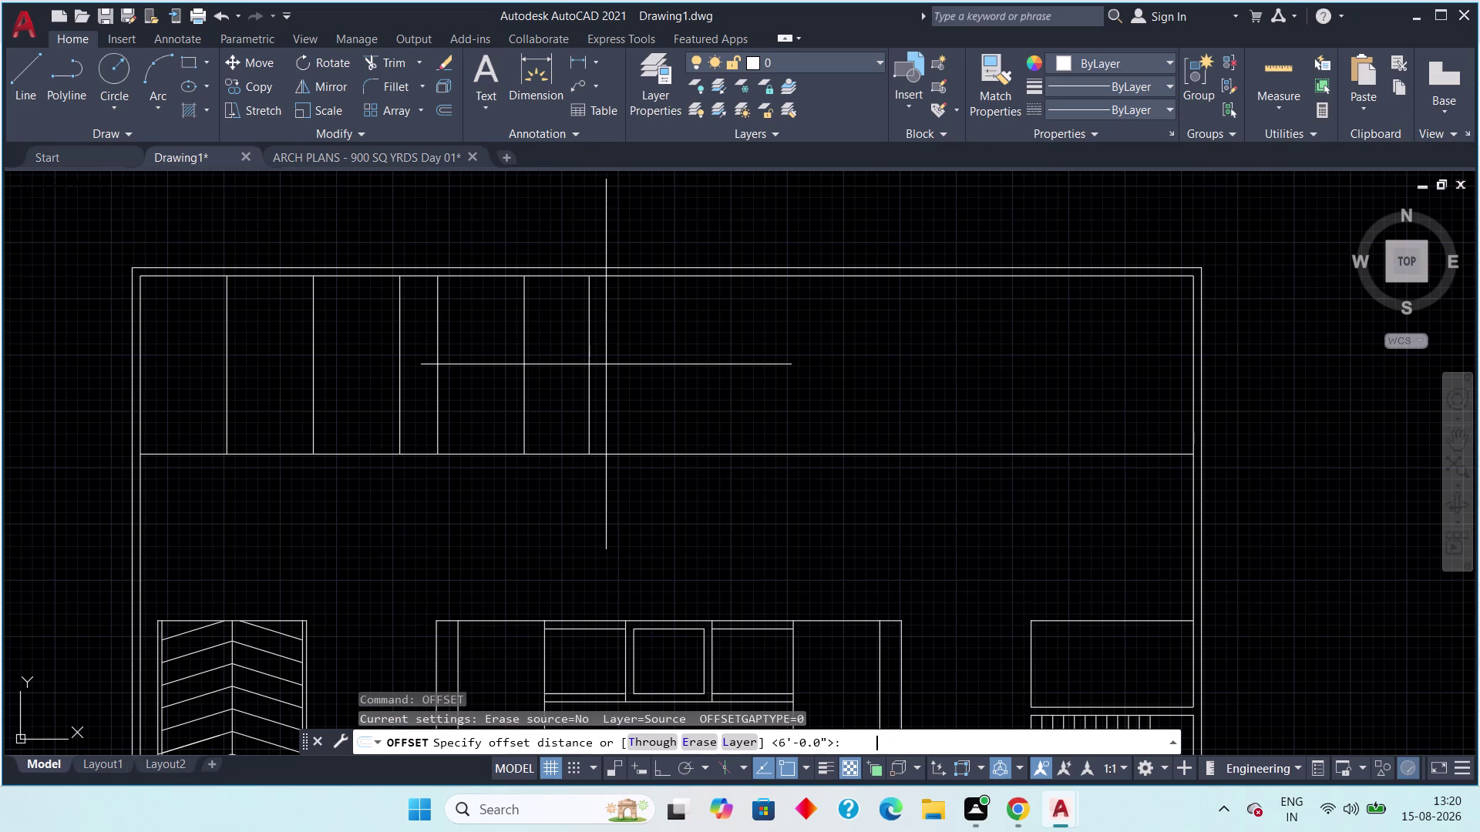
text(8')
key(space)
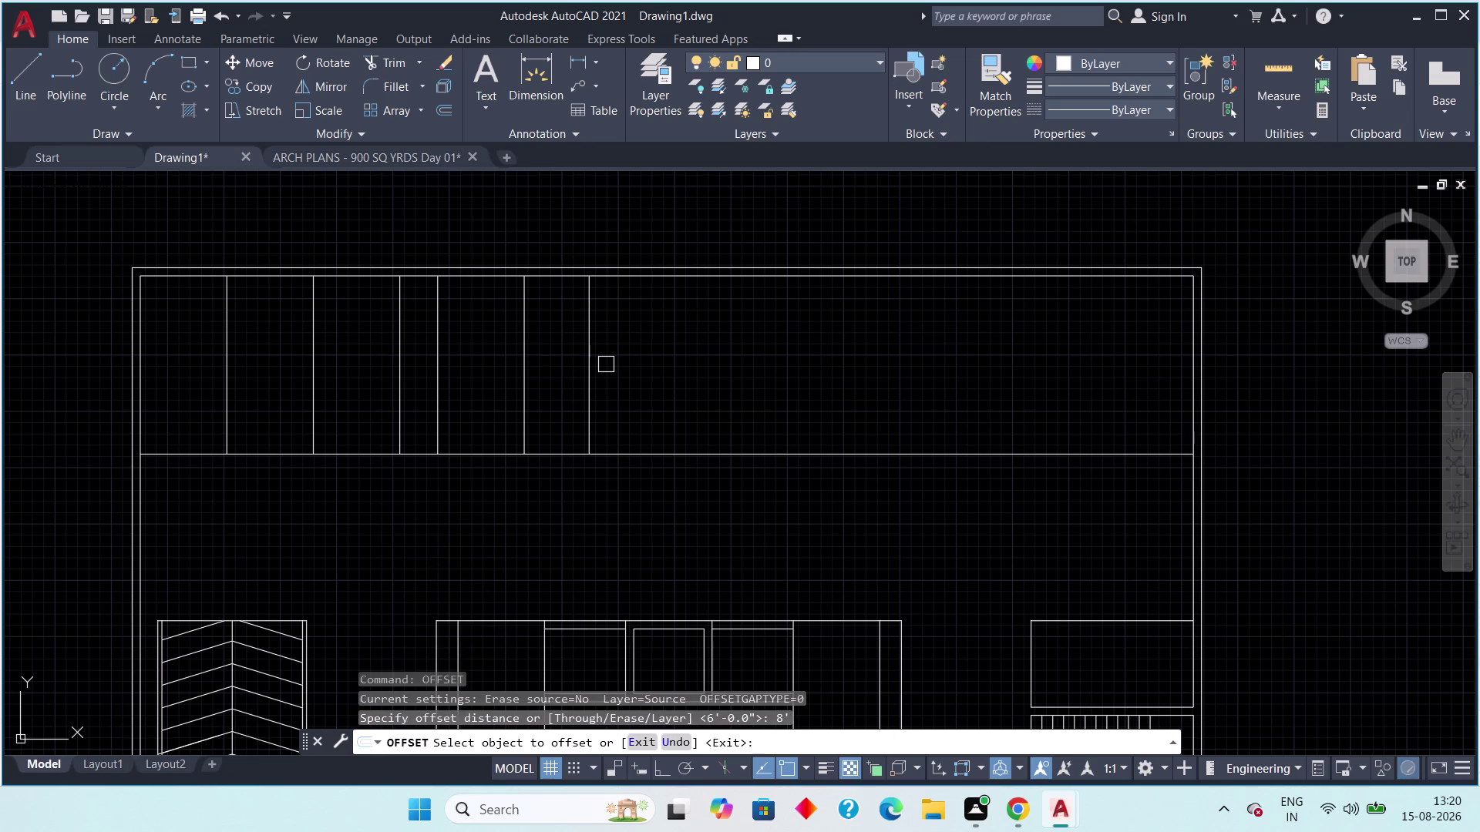
drag(587, 386, 596, 383)
click(655, 359)
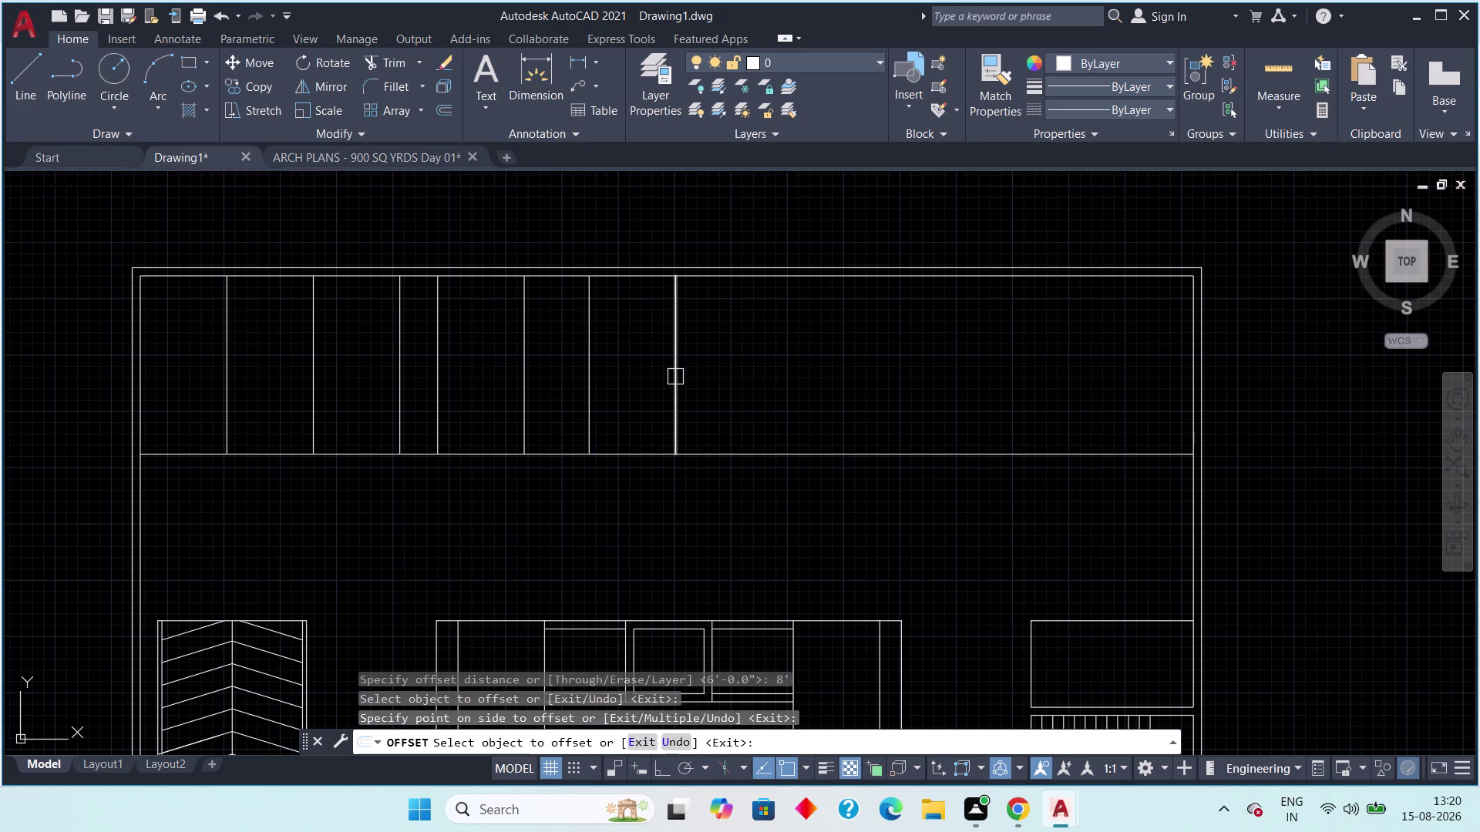
drag(675, 376, 693, 374)
click(730, 363)
key(Escape)
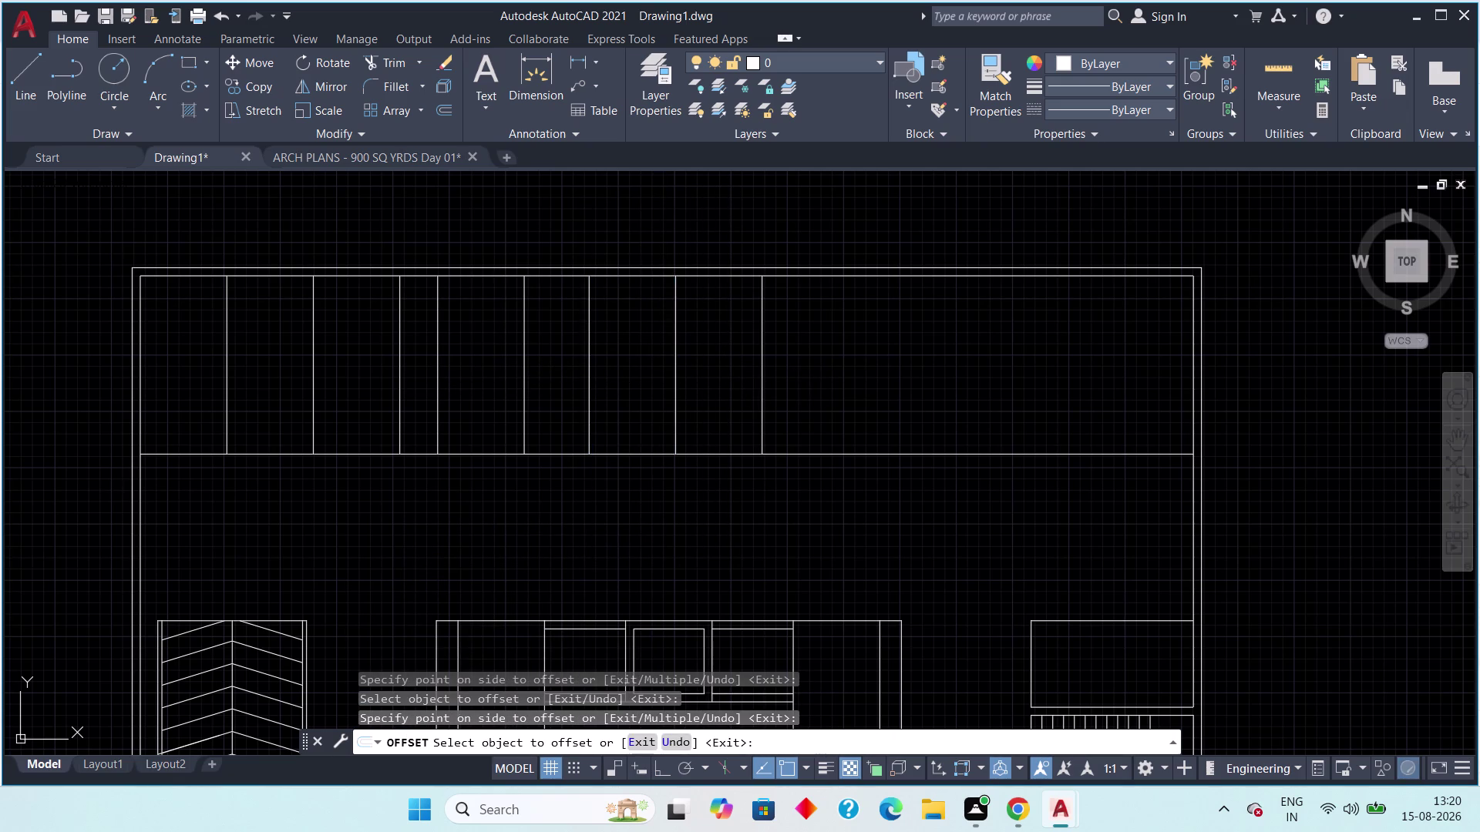
Add a 3'-6" divider, then check the reference parking plan and return to Drawing1.
key(space)
text(3)
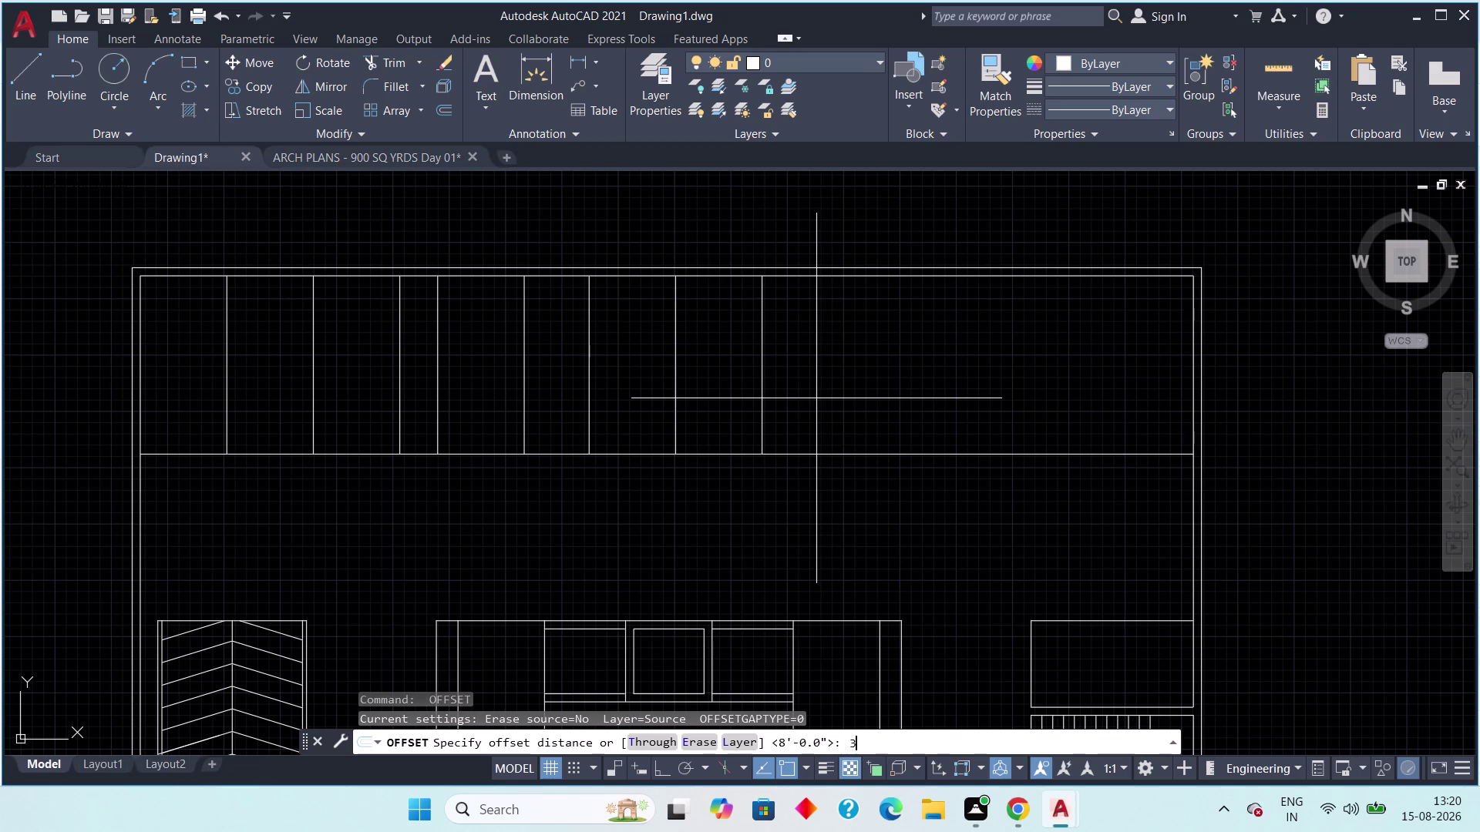
text('6")
key(space)
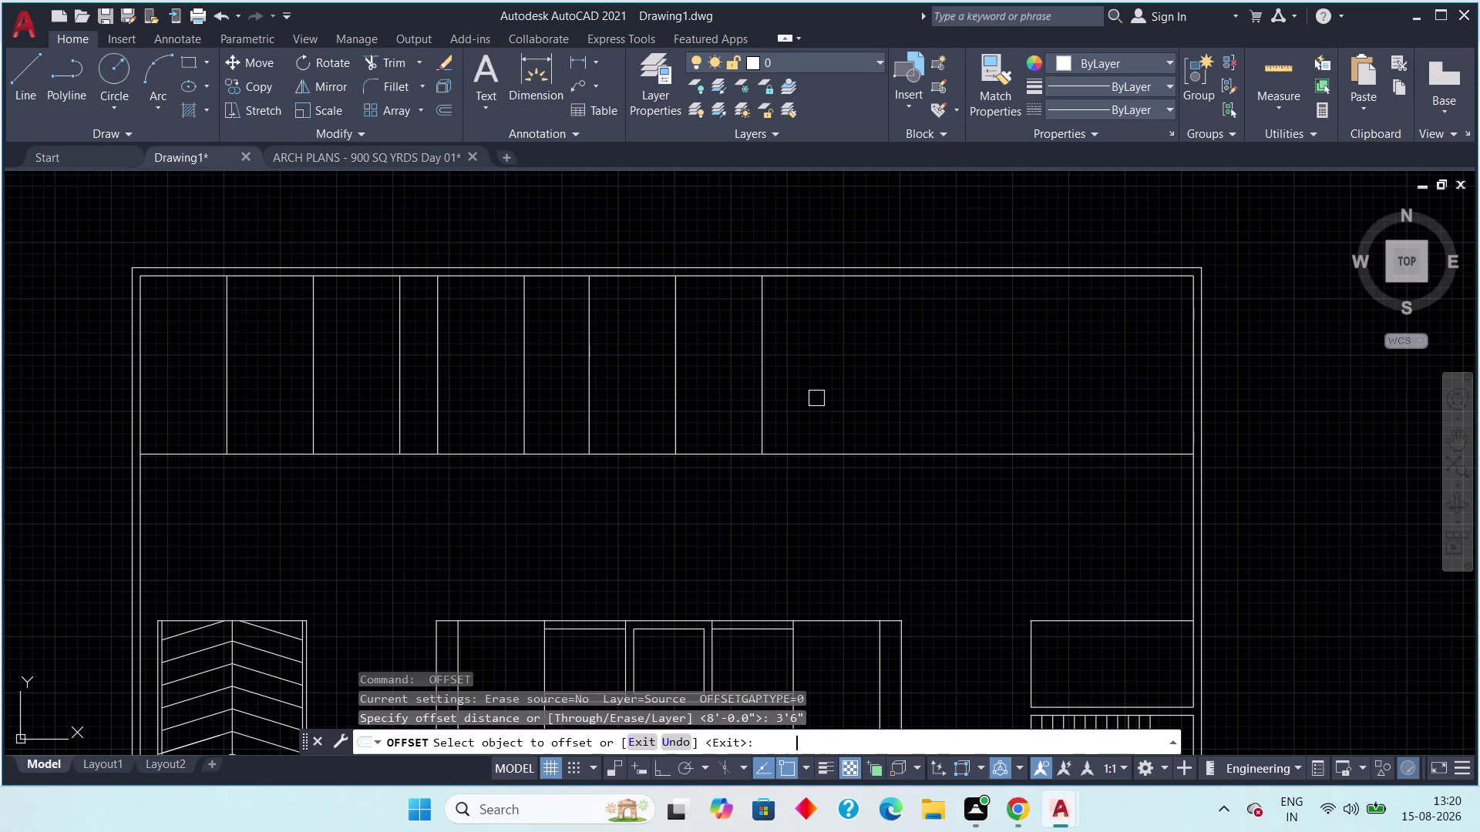
click(766, 404)
click(846, 376)
key(Escape)
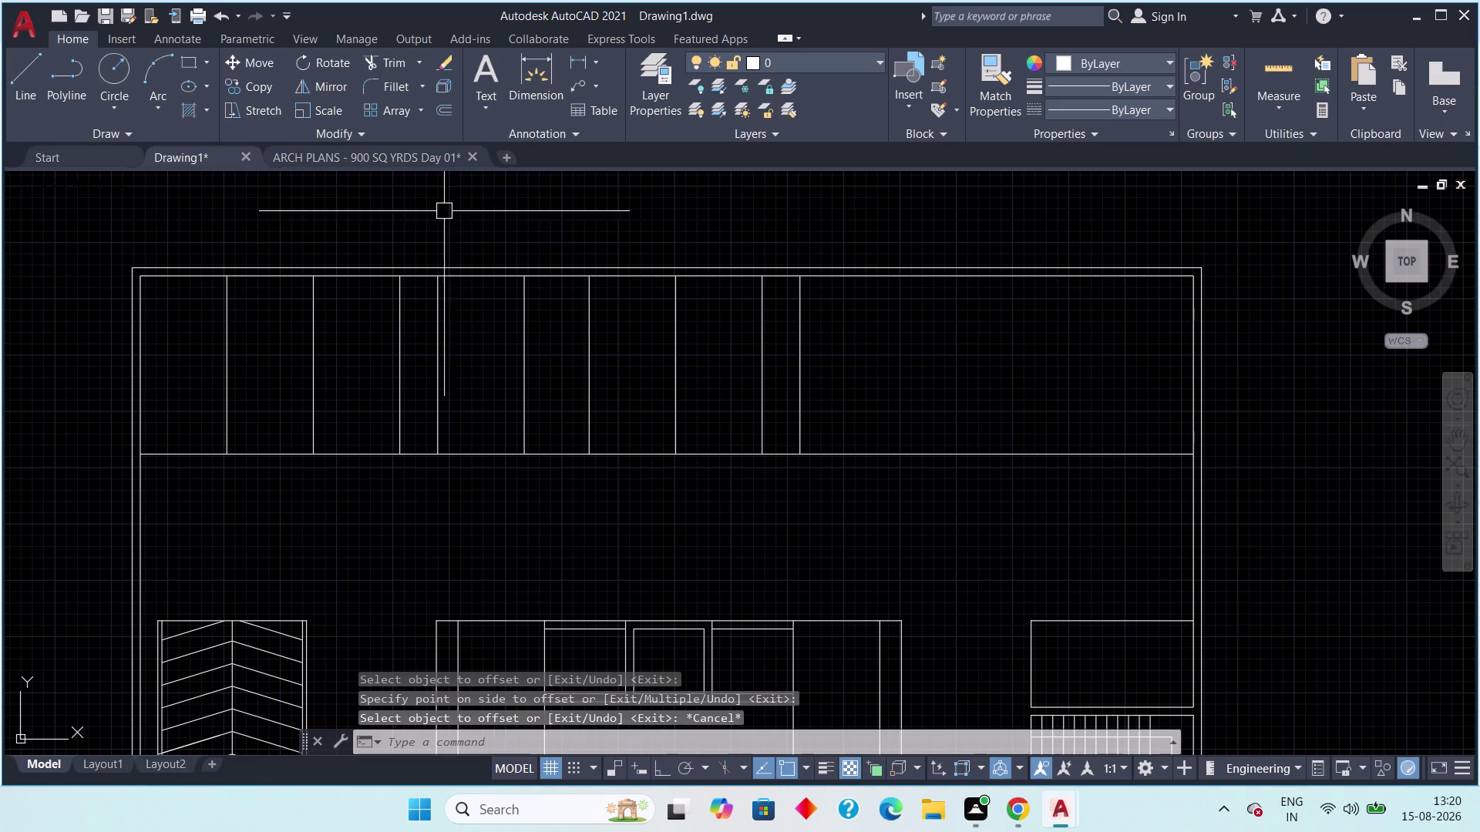
click(384, 158)
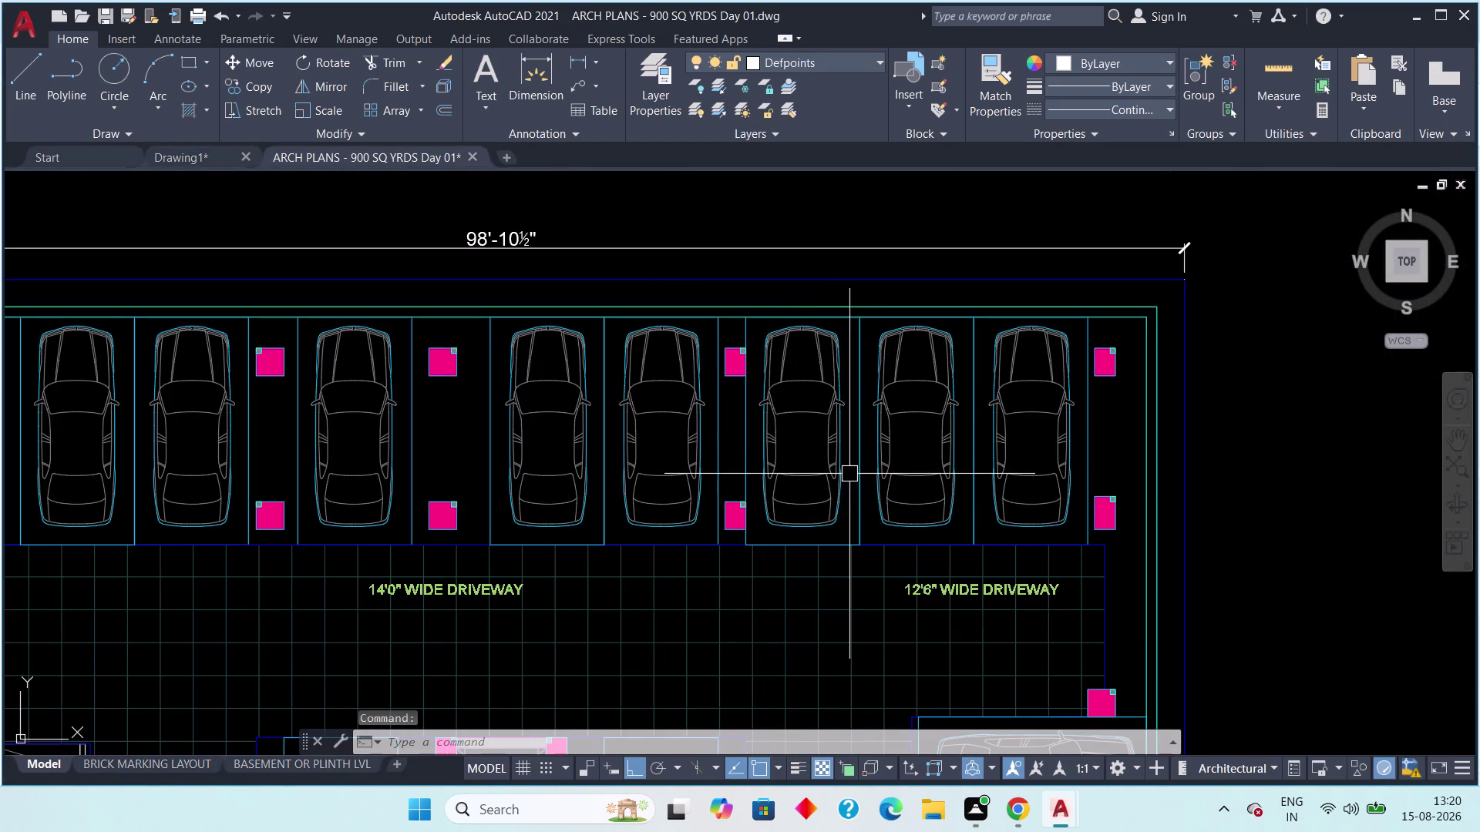
click(195, 160)
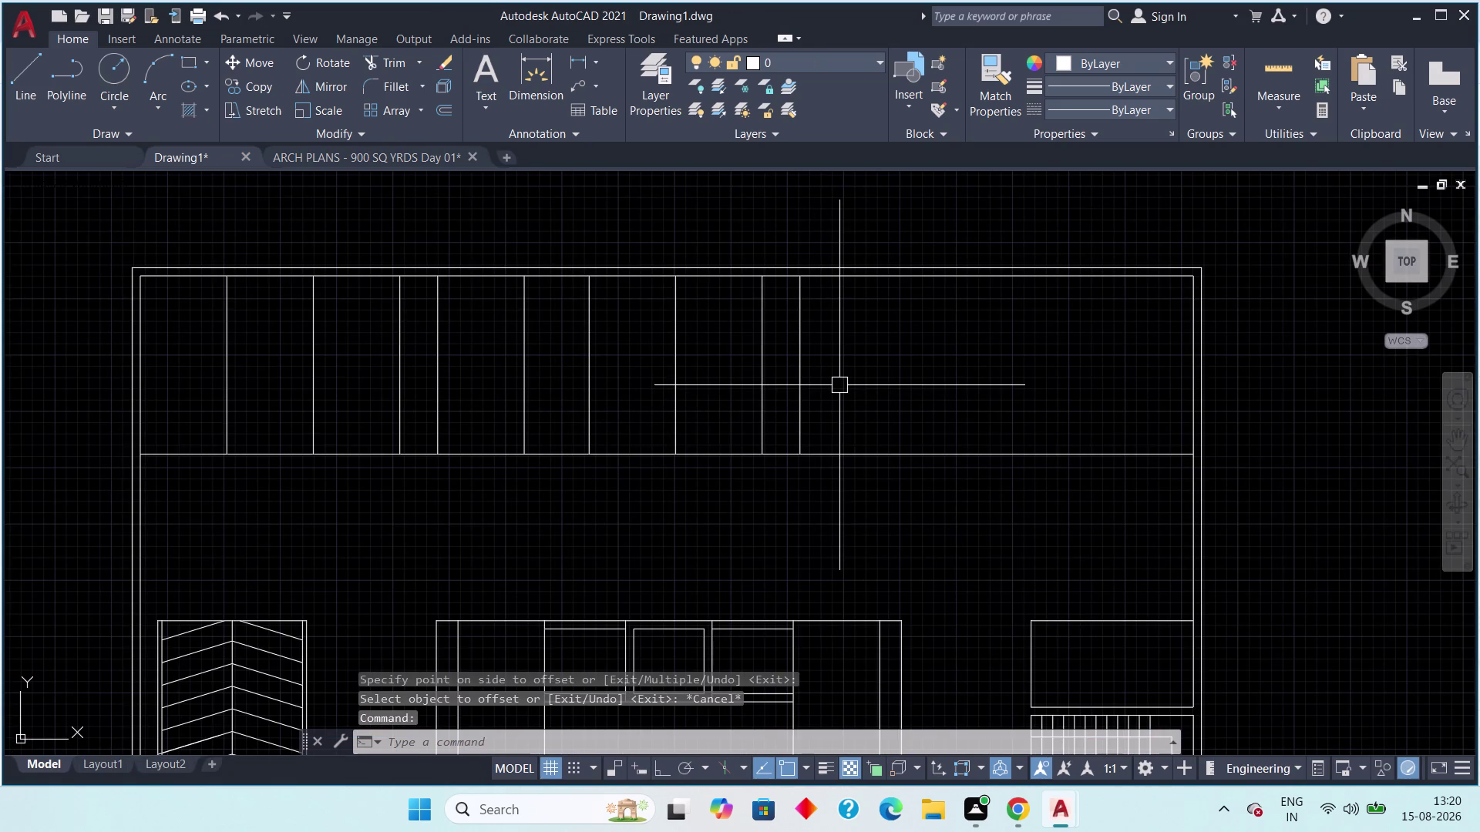
Add two more bay dividers, each 8' further to the right.
text(off 8)
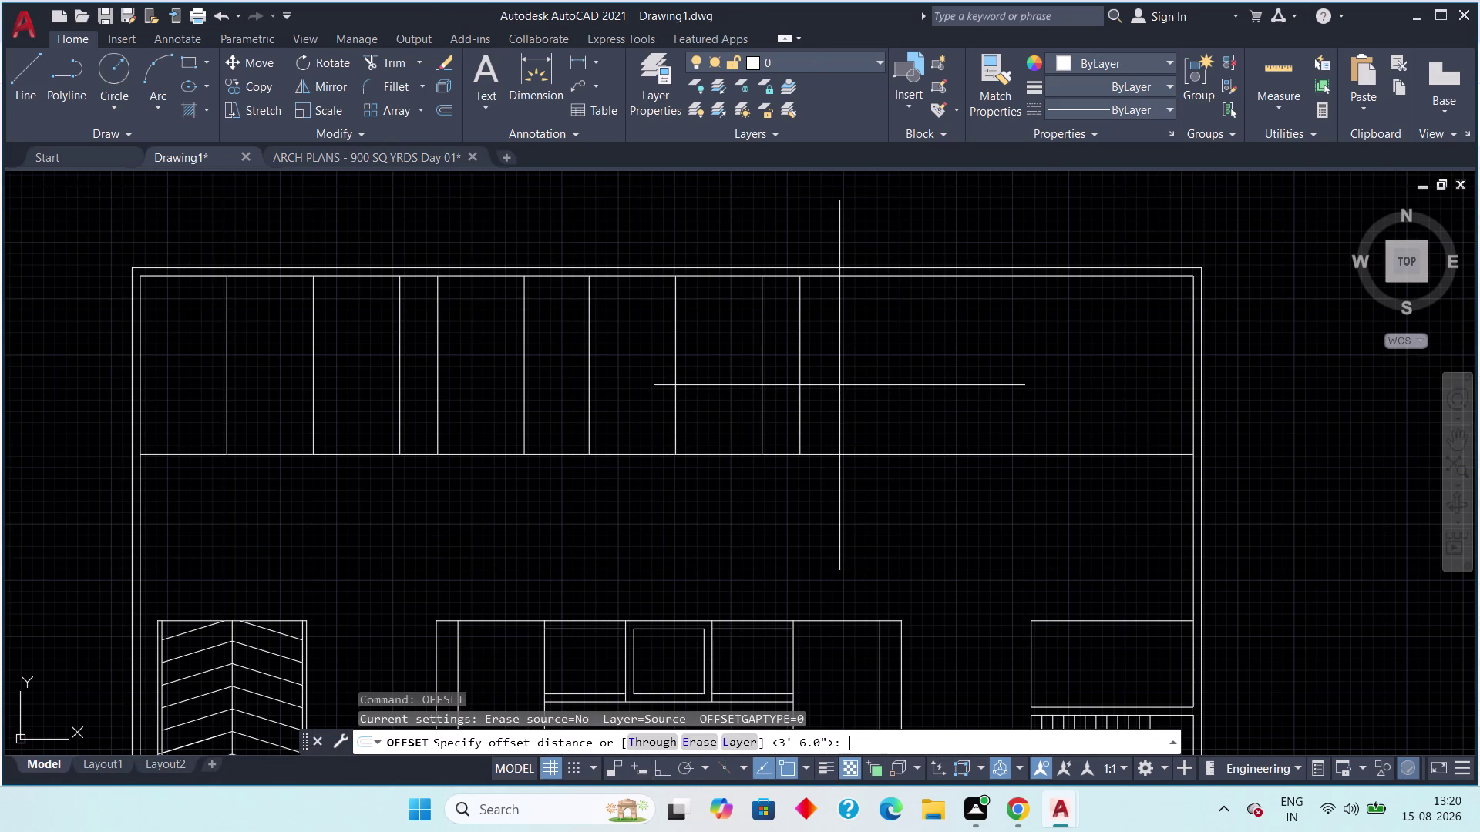
text(')
key(space)
click(788, 406)
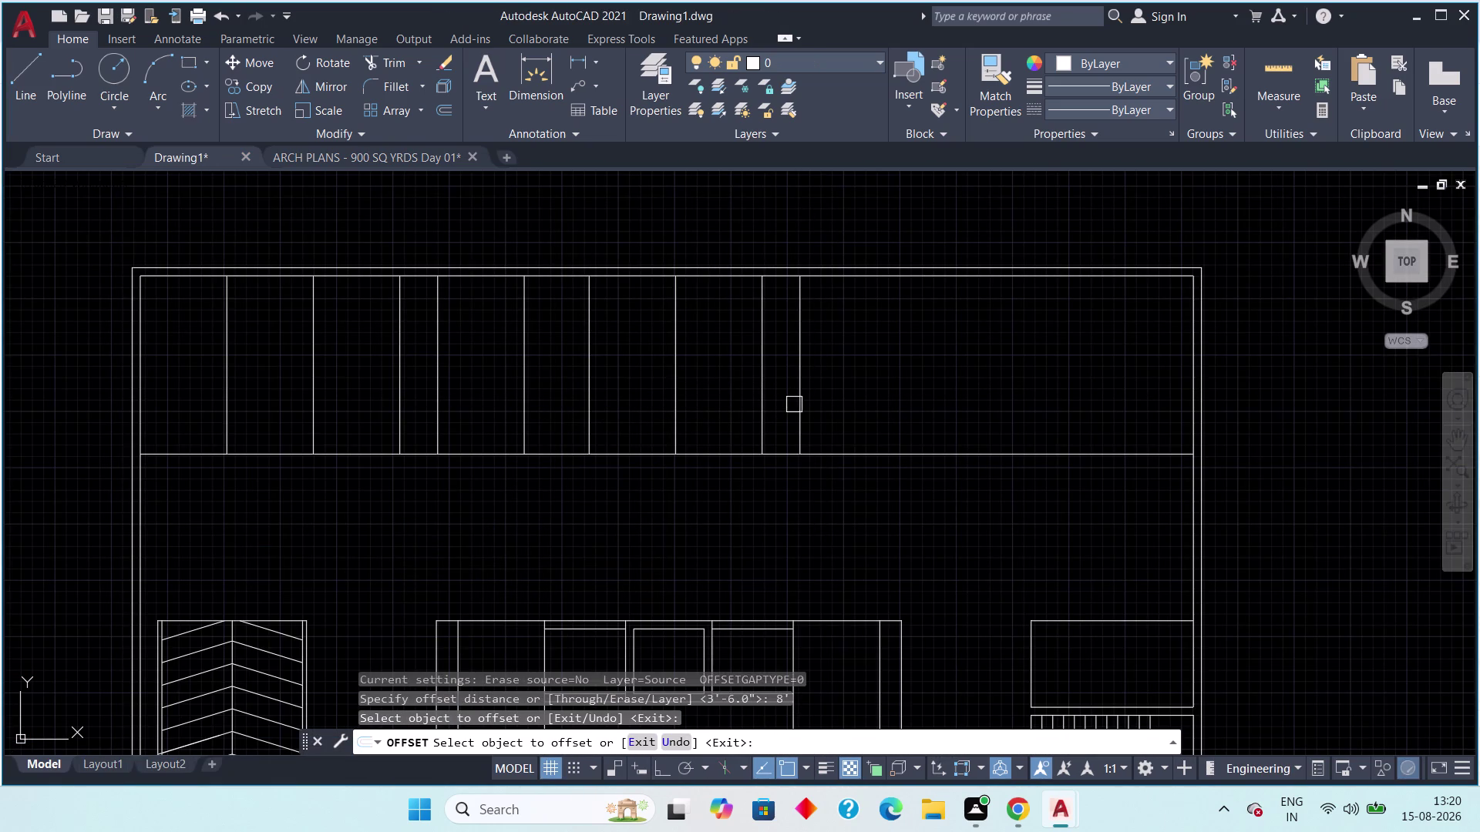
drag(794, 404, 818, 403)
click(882, 383)
drag(884, 385, 892, 385)
click(914, 377)
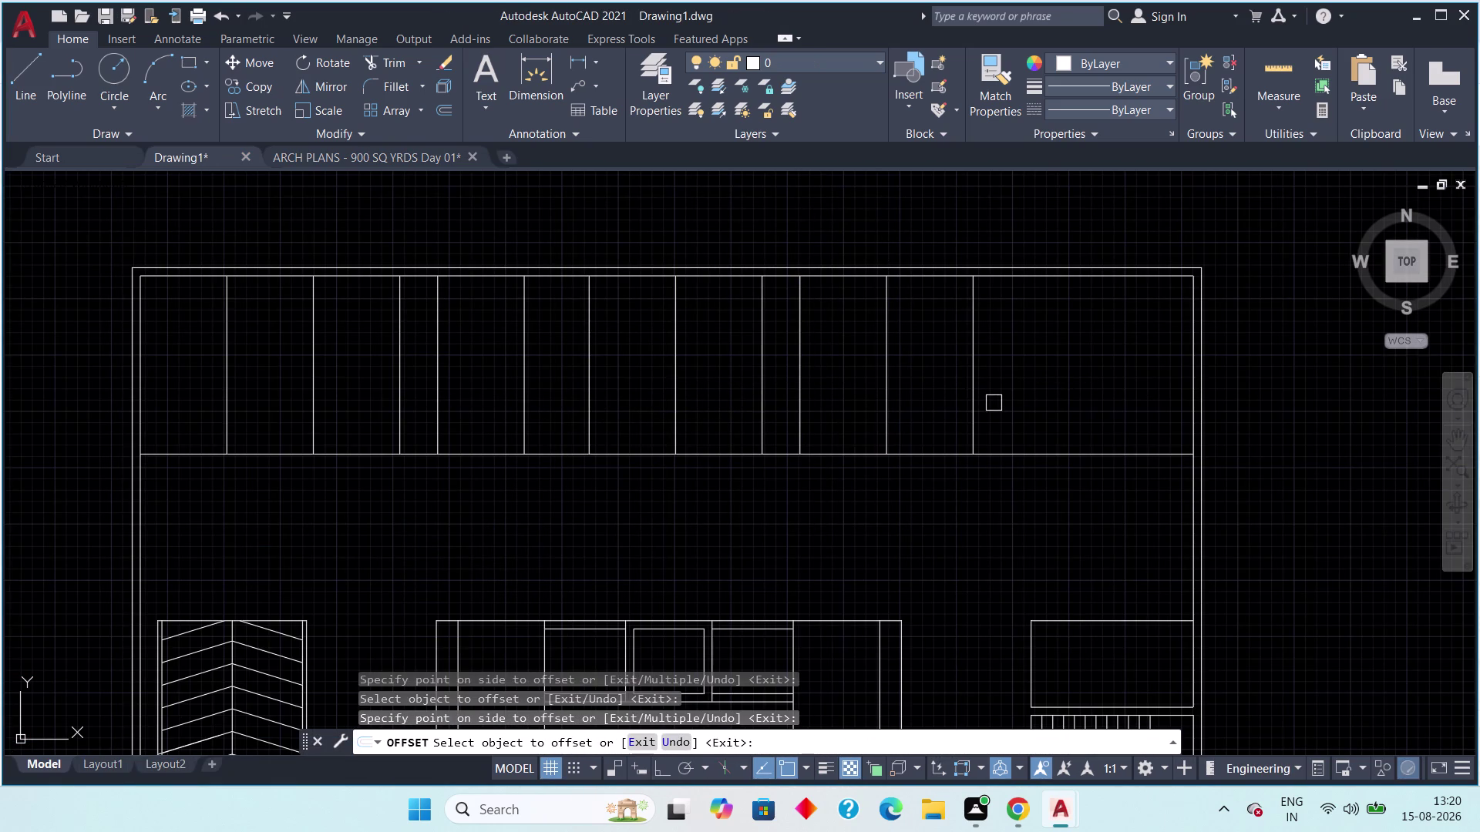
click(977, 420)
click(1118, 408)
key(Escape)
scroll(down, 3)
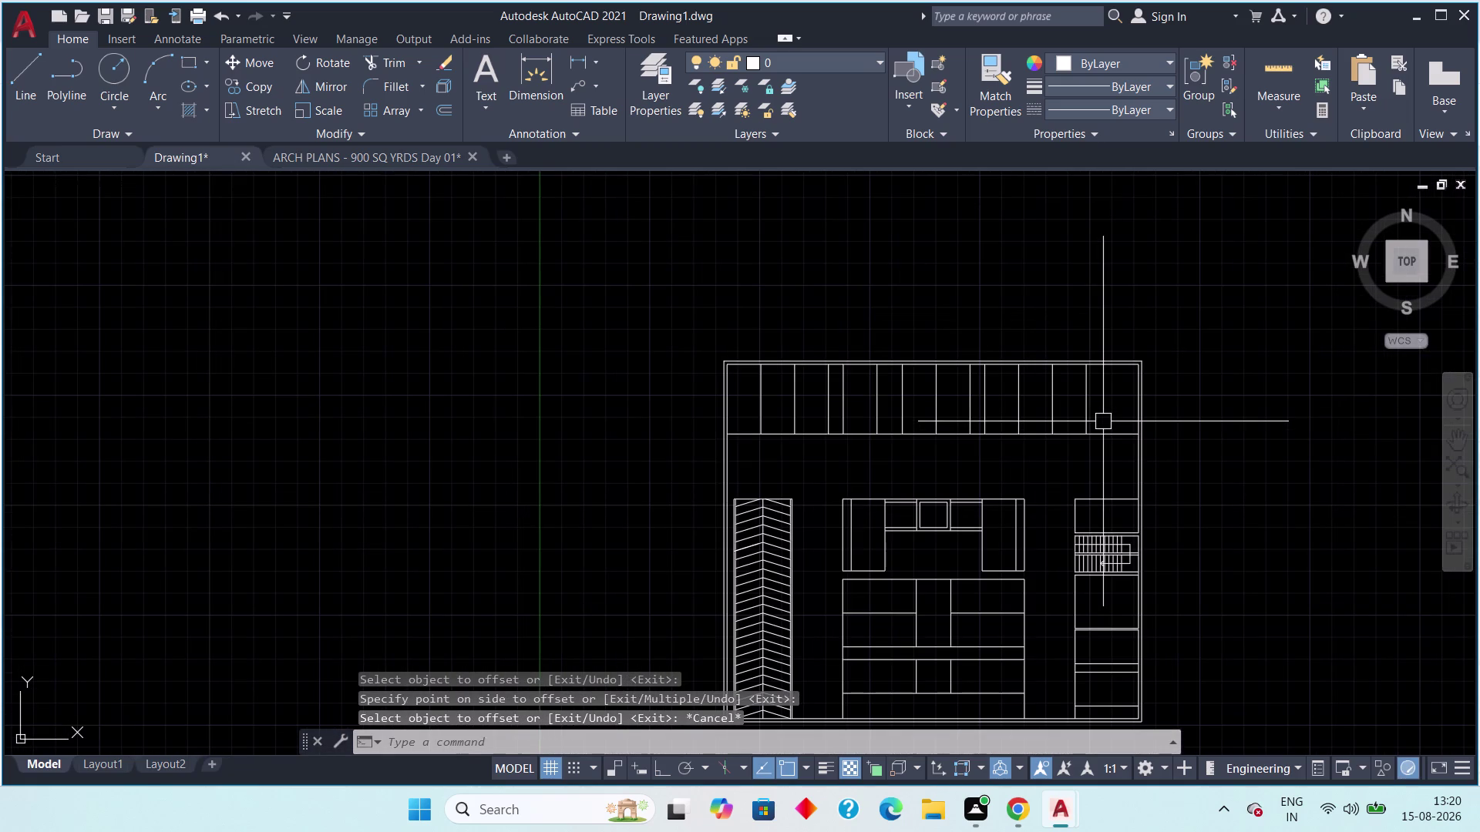
scroll(up, 3)
middle_drag(1103, 421, 1174, 389)
middle_drag(1048, 508, 1046, 442)
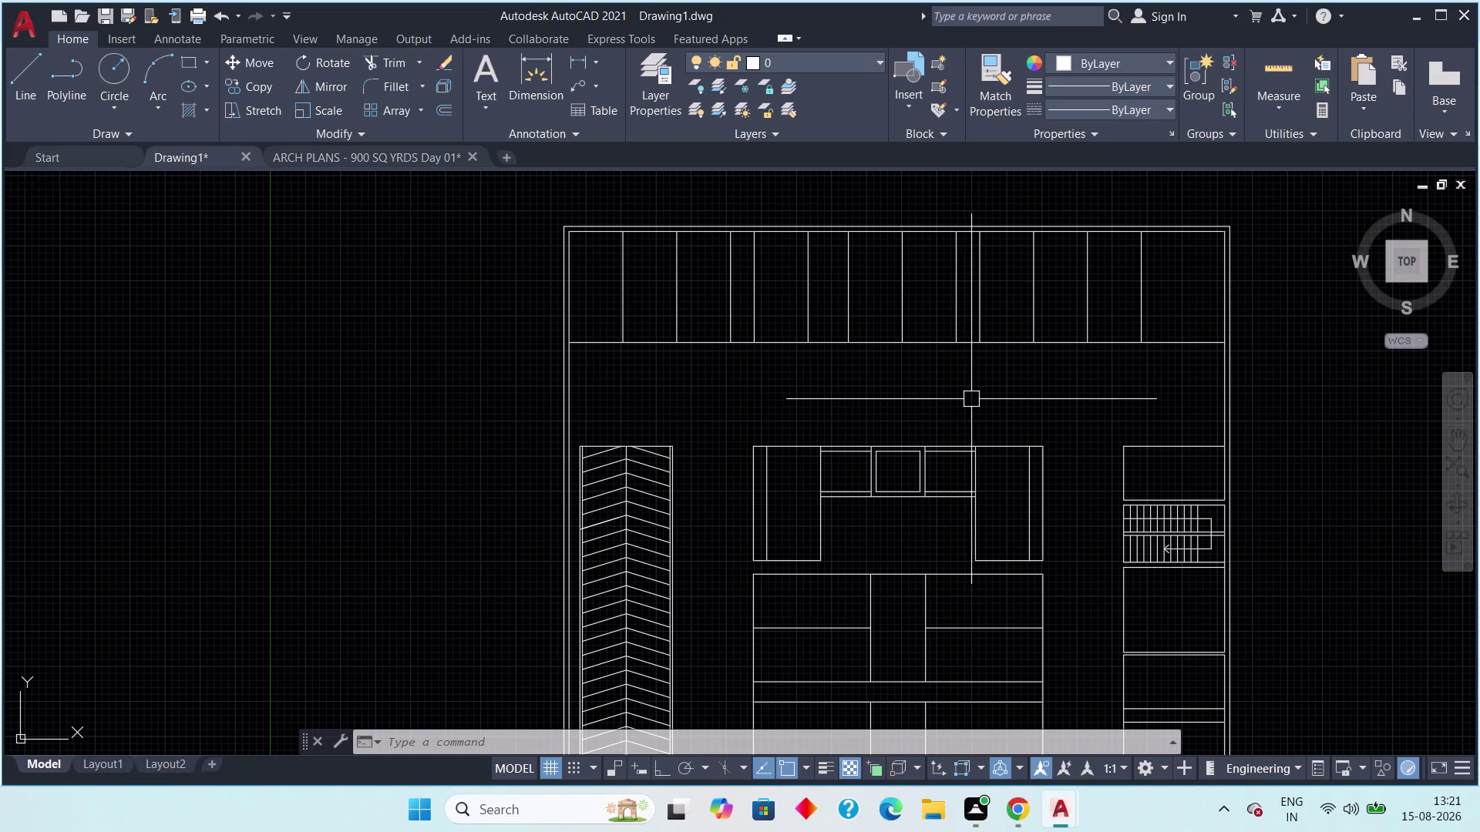
scroll(down, 3)
scroll(up, 3)
middle_drag(905, 381, 758, 548)
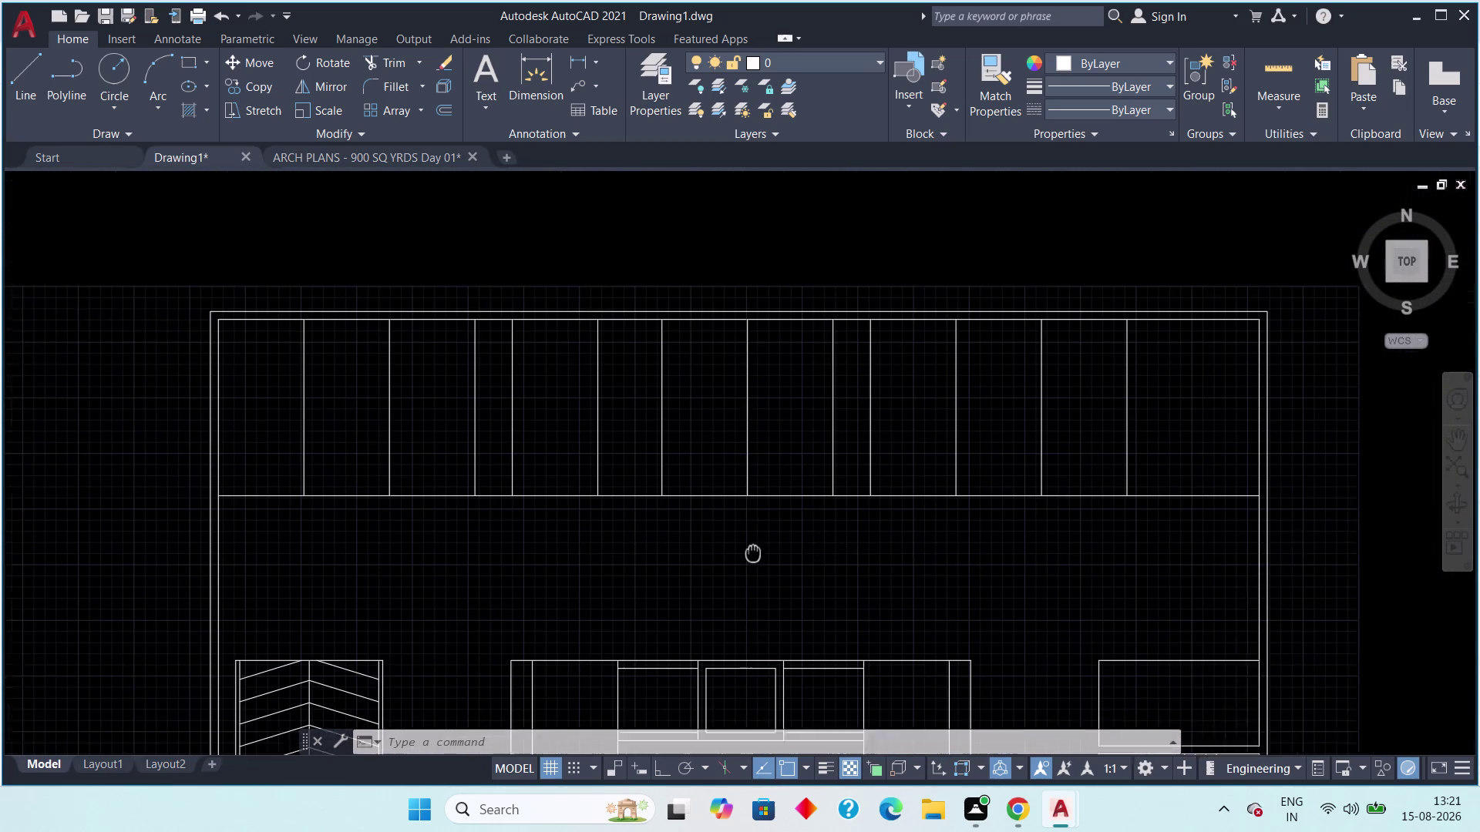
middle_drag(758, 548, 741, 559)
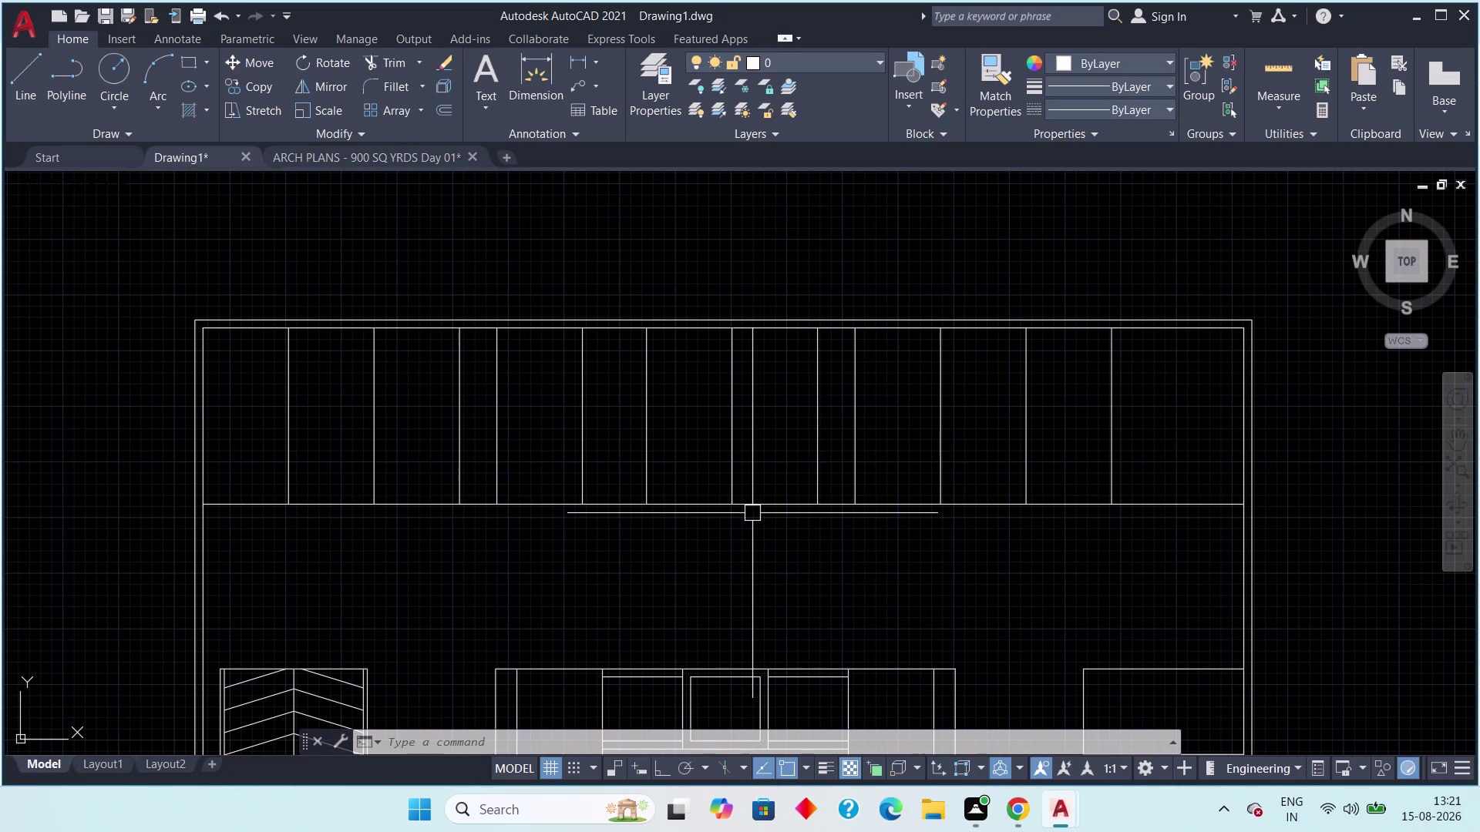
scroll(down, 3)
middle_drag(770, 504, 679, 432)
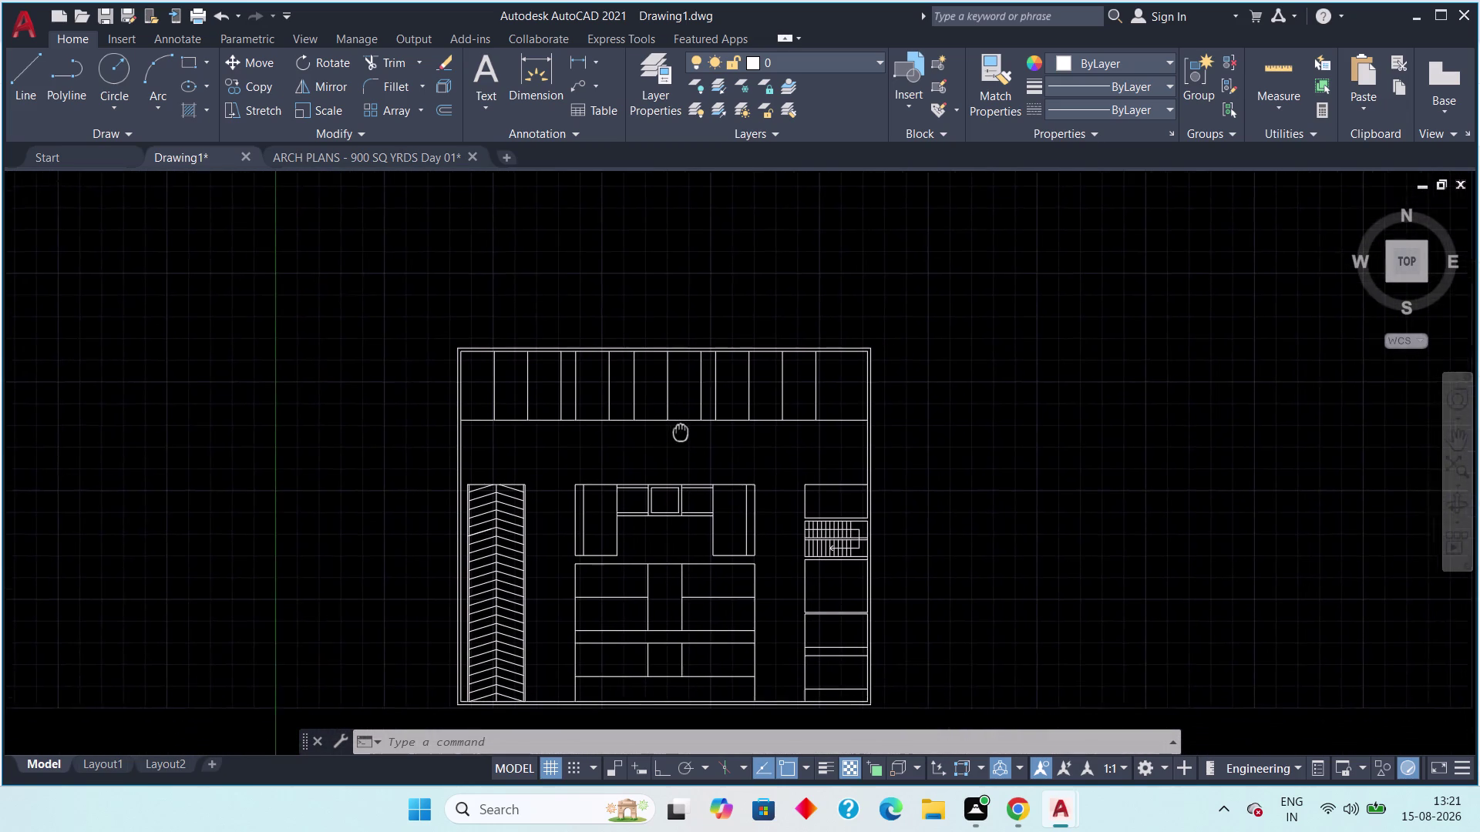
middle_drag(680, 432, 668, 401)
scroll(up, 3)
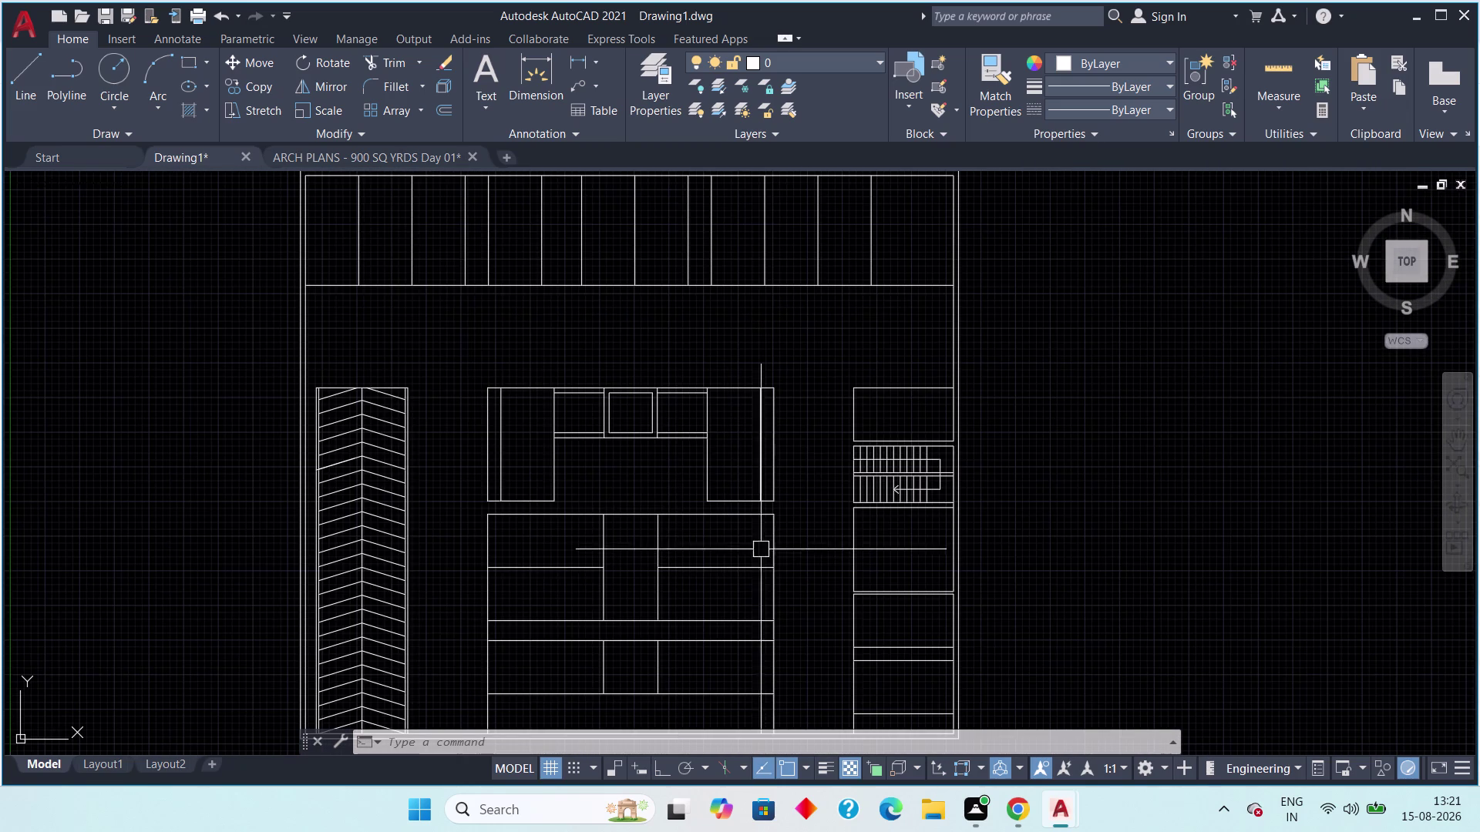
middle_drag(772, 448, 710, 546)
scroll(down, 3)
middle_drag(967, 462, 894, 396)
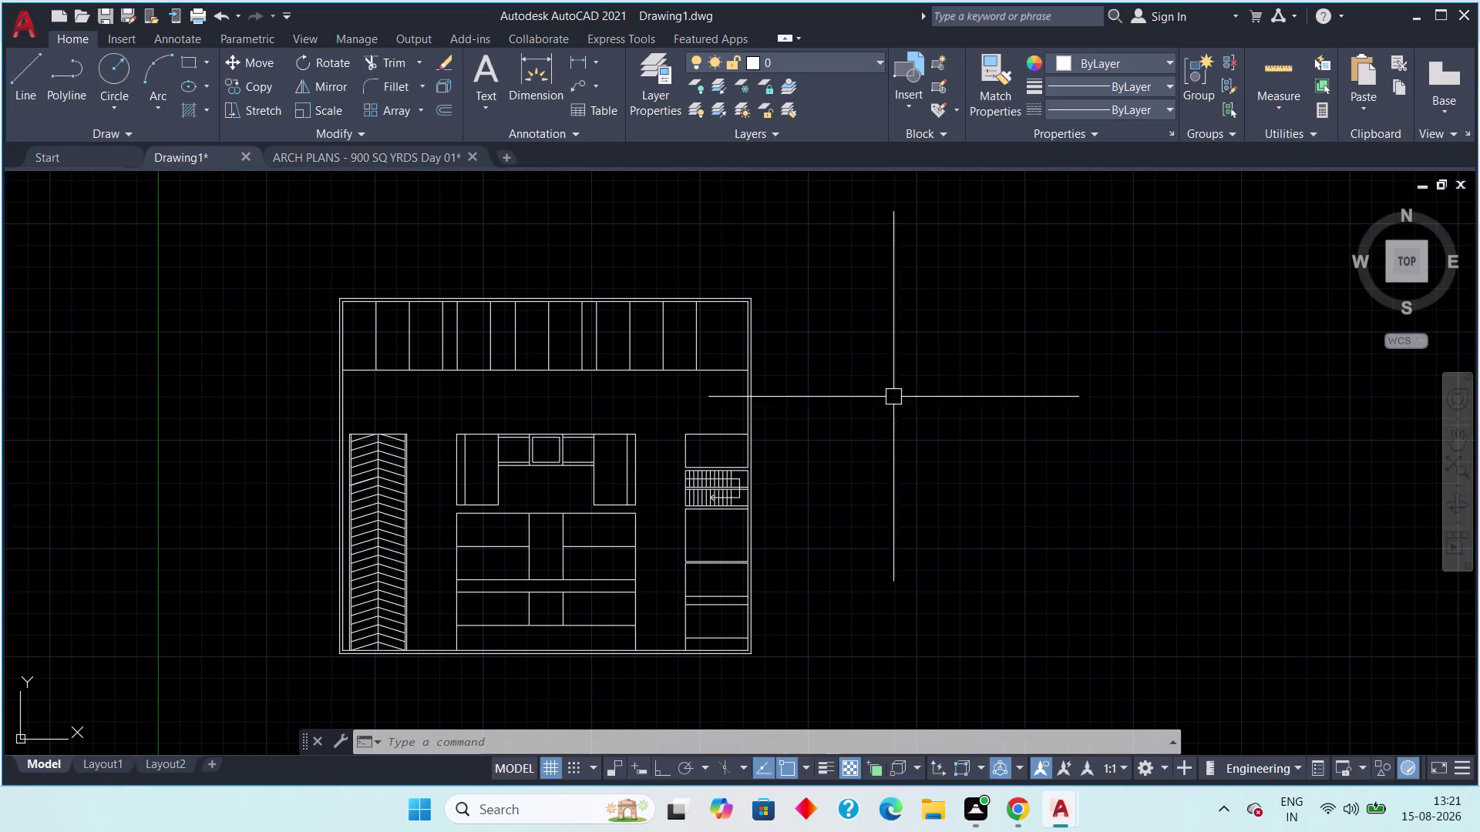